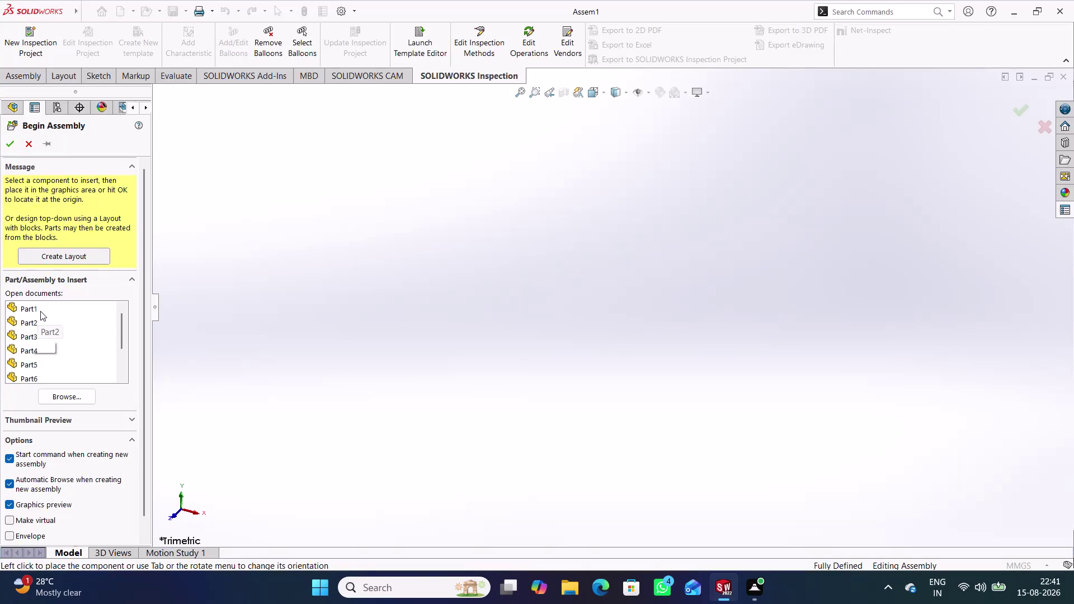
Insert Part1 into the new assembly and show it in isometric view.
click(40, 310)
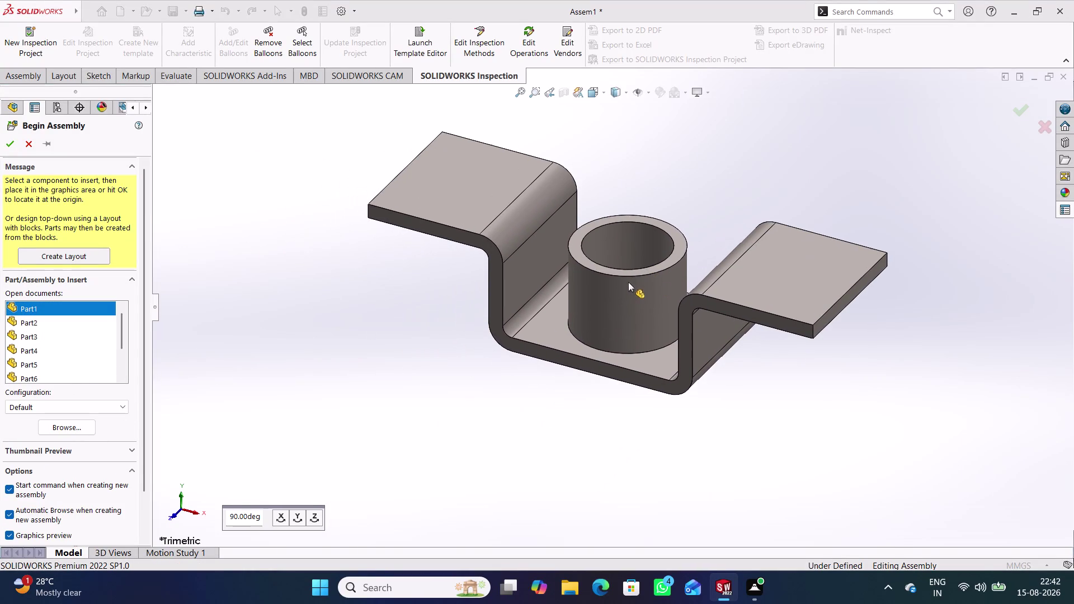
click(629, 282)
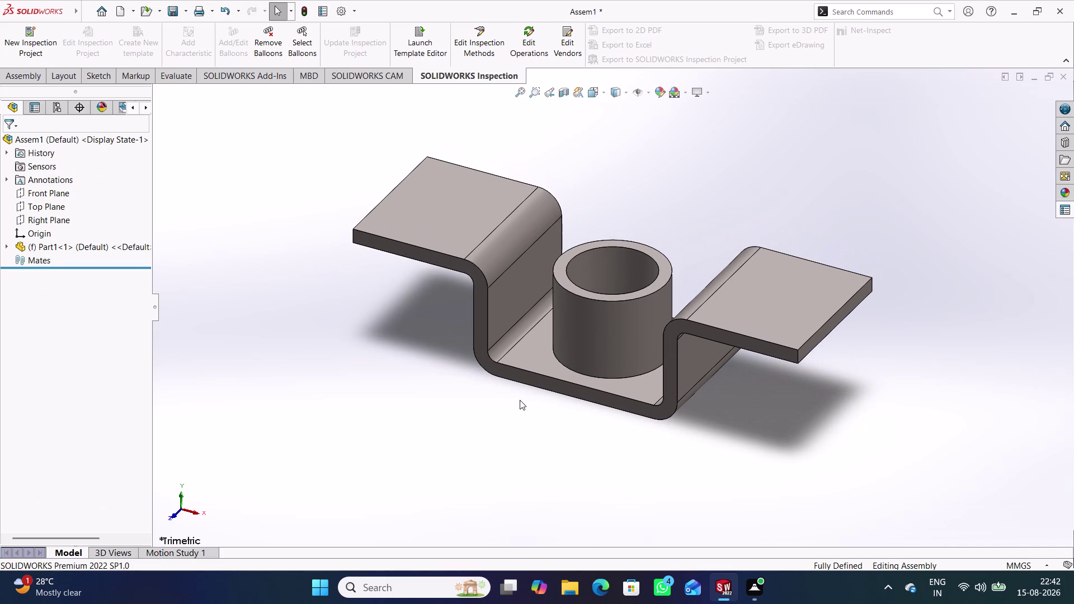
key(ctrl+7)
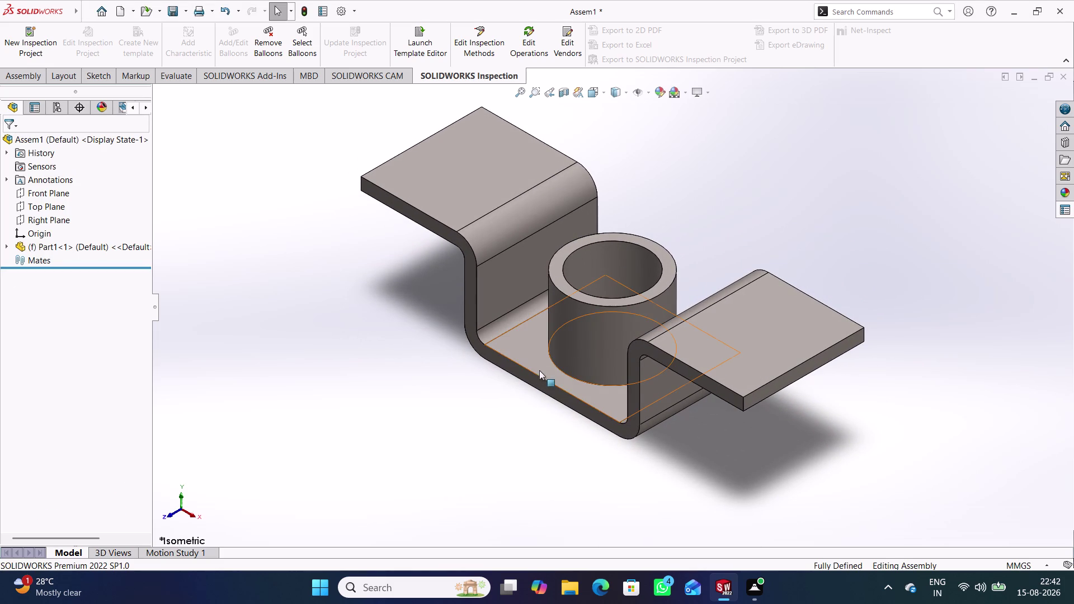
Set the Part1 component to Float, then inspect the bracket from several angles.
right_click(536, 361)
click(589, 350)
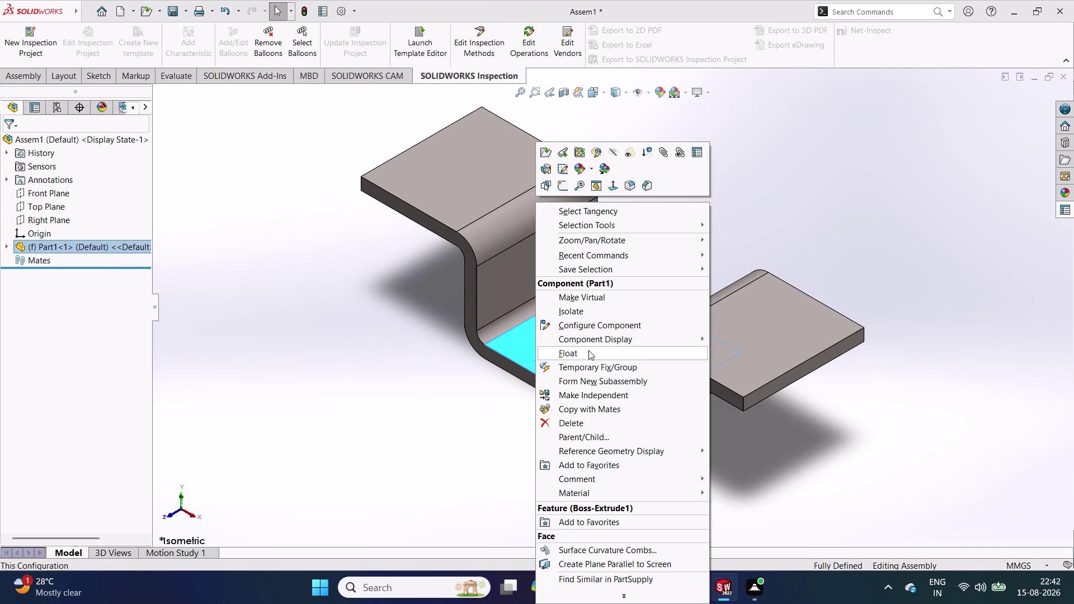
middle_drag(589, 395, 538, 391)
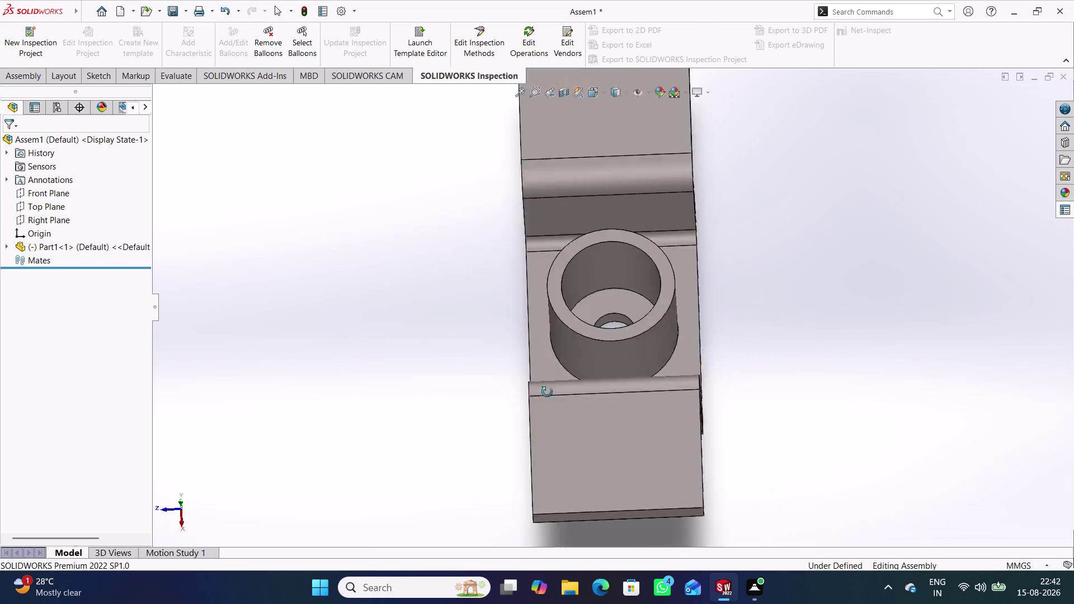
middle_drag(538, 392, 695, 308)
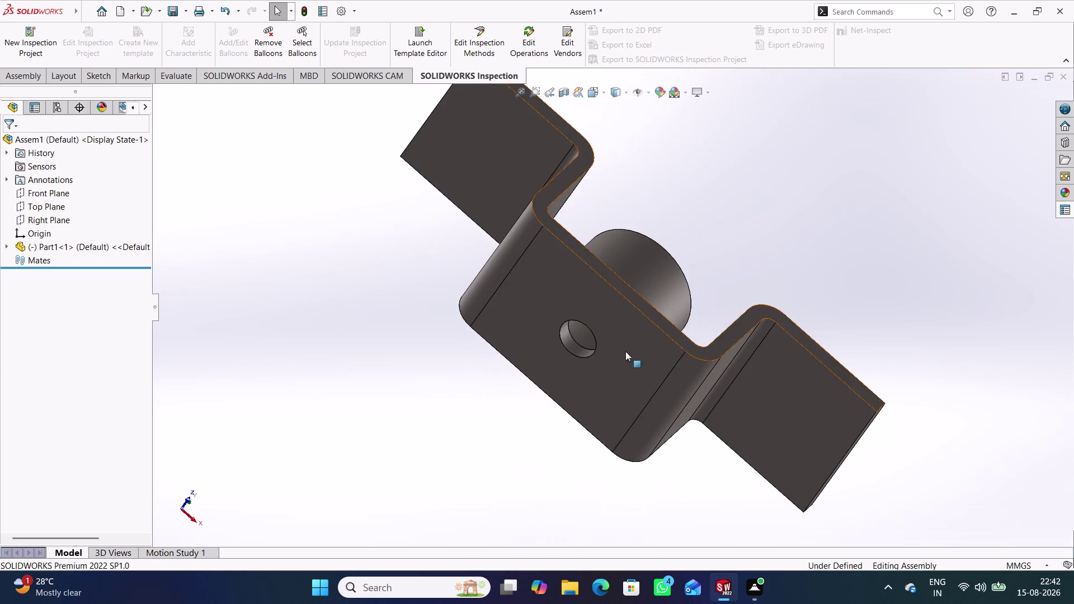
middle_drag(633, 351, 797, 276)
drag(626, 406, 674, 386)
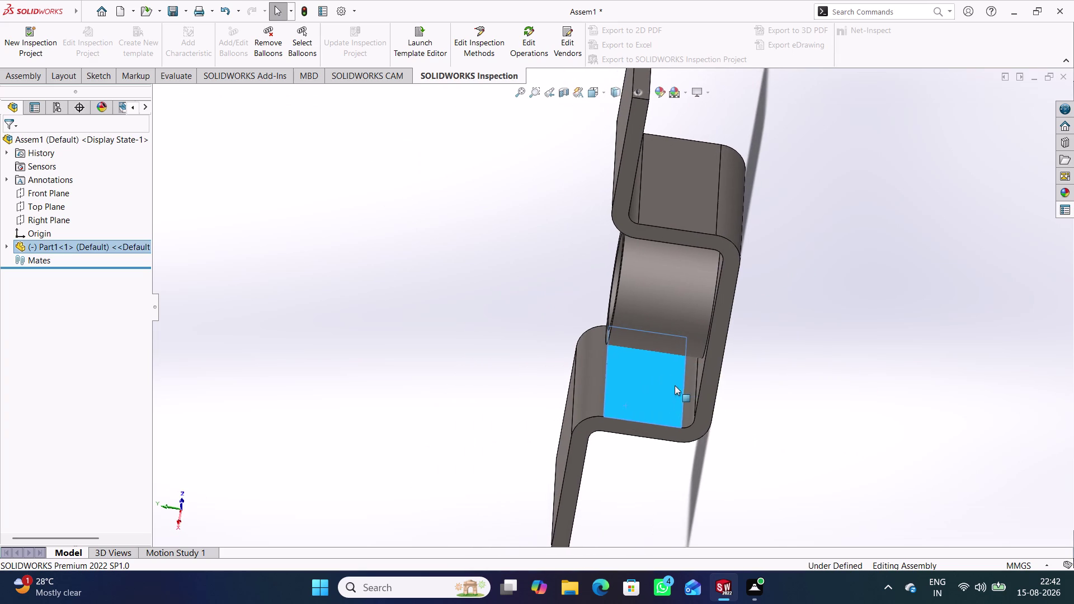
drag(674, 386, 676, 385)
drag(668, 382, 888, 320)
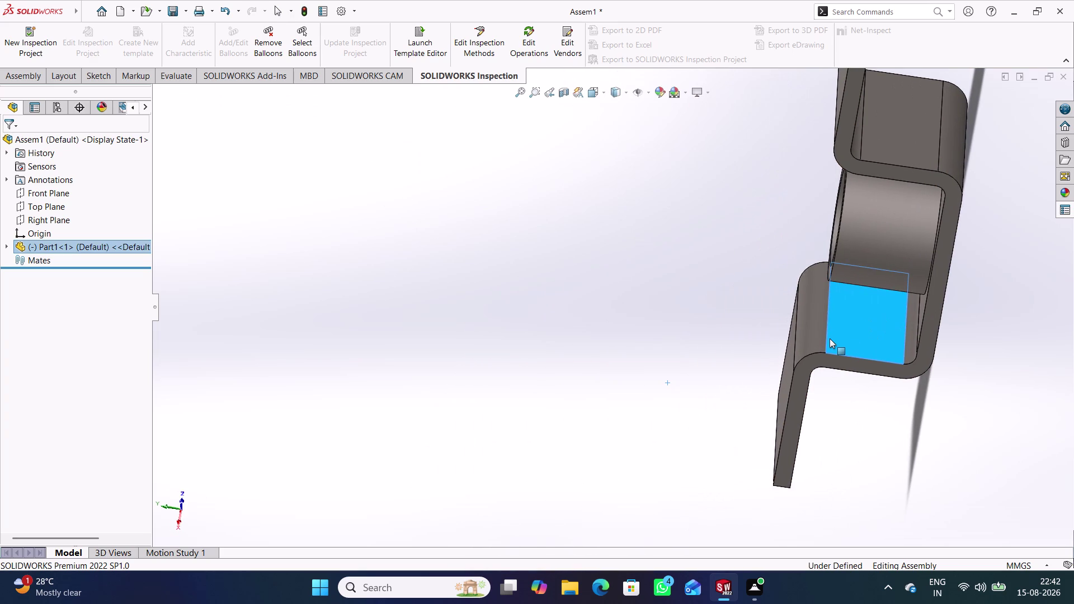
key(ctrl+7)
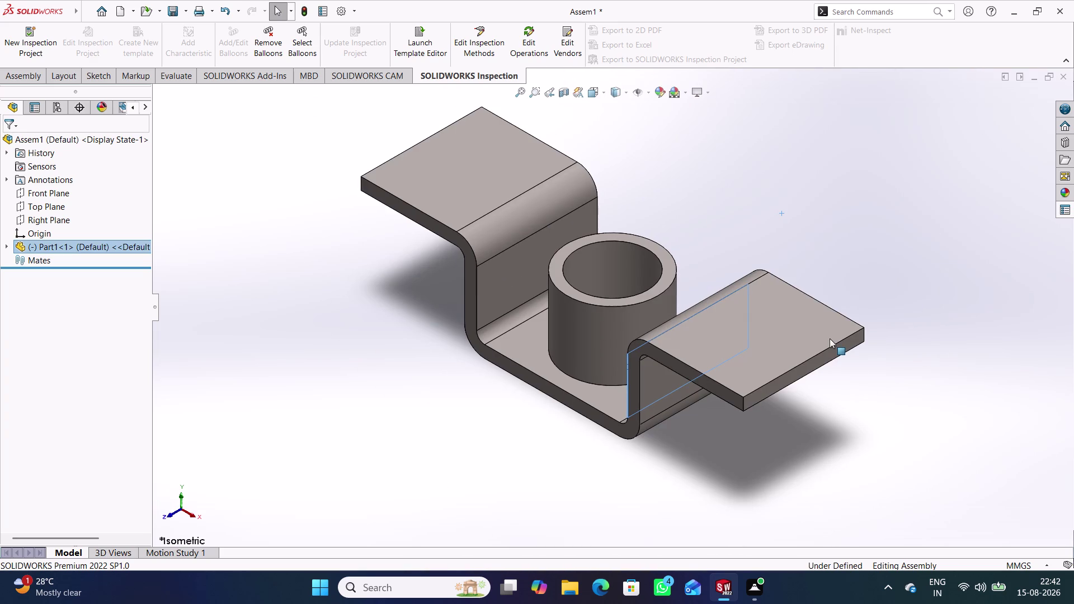
click(414, 360)
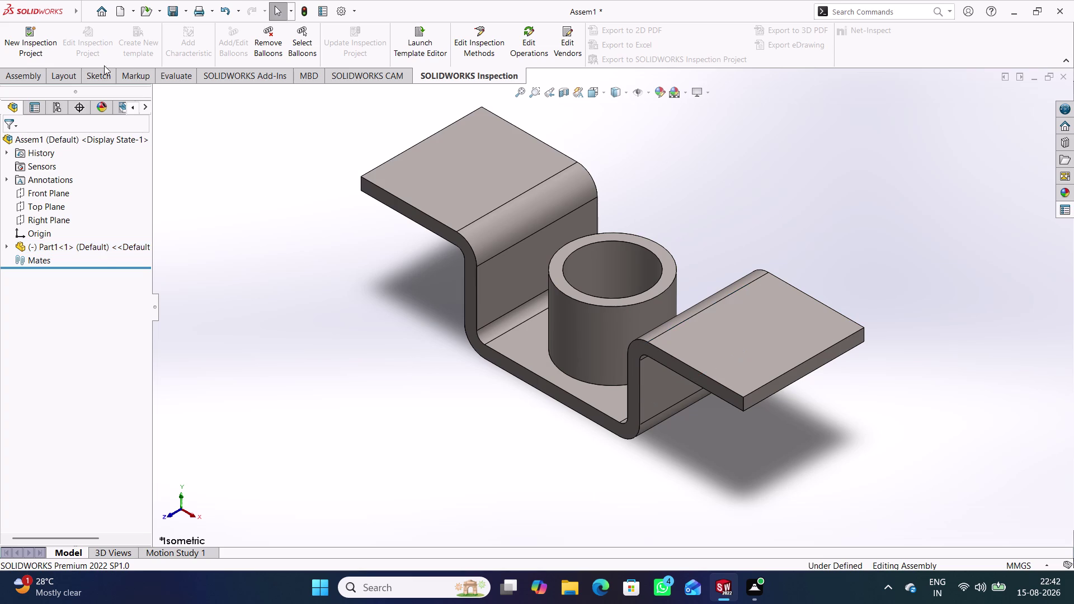
Mate Part1's Front Plane coincident with the assembly Front Plane.
click(40, 77)
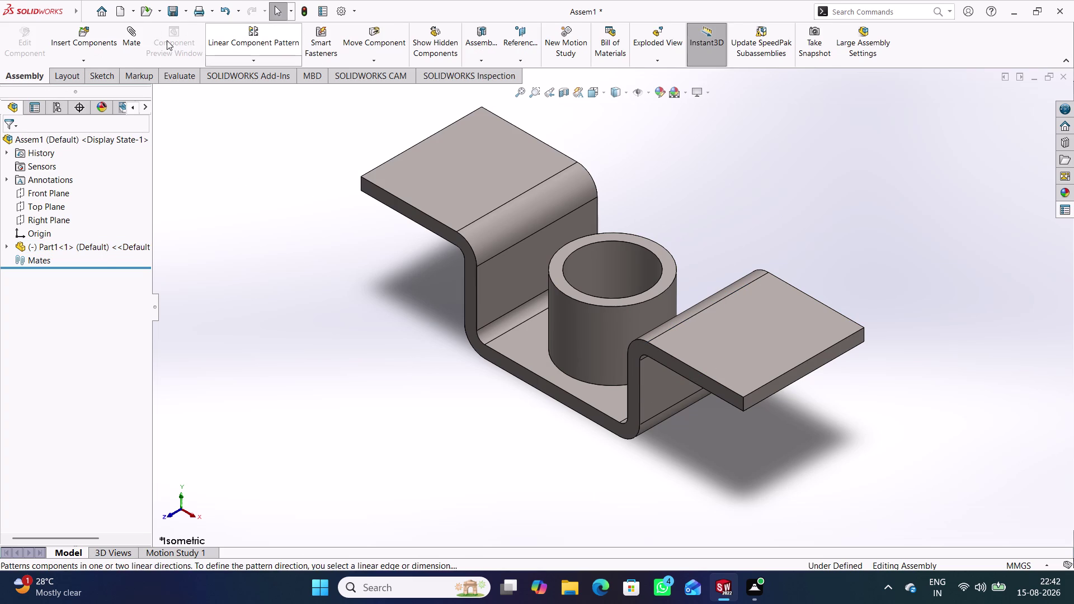
click(132, 43)
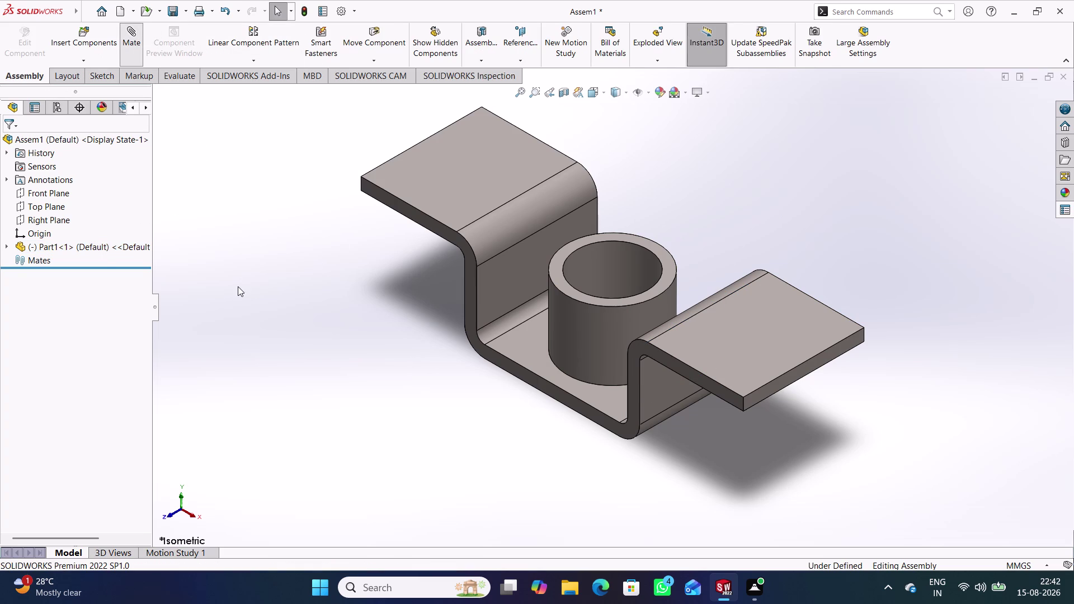
click(170, 201)
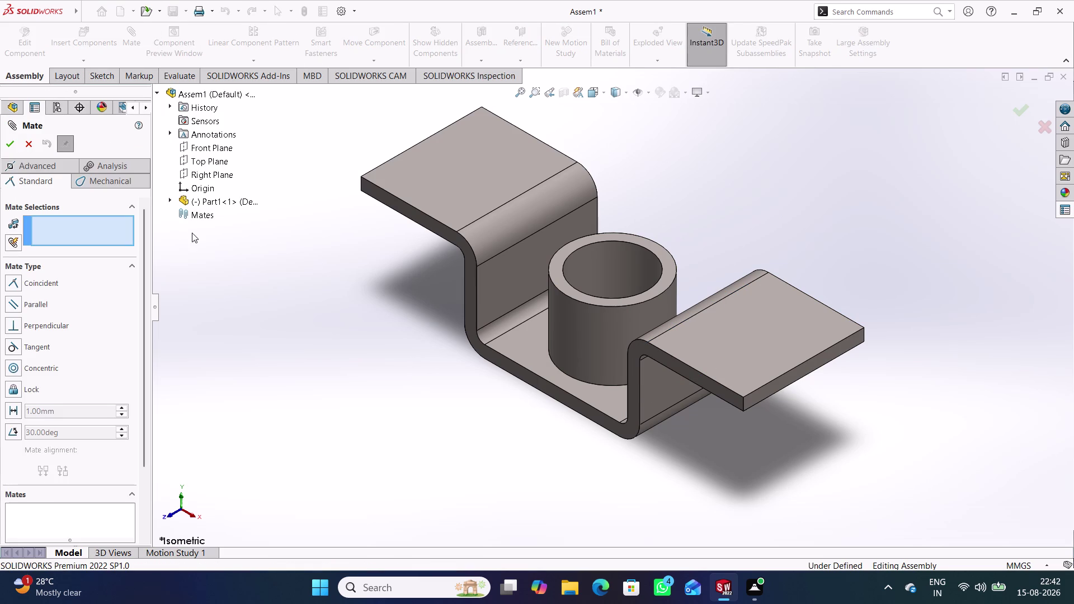
click(232, 279)
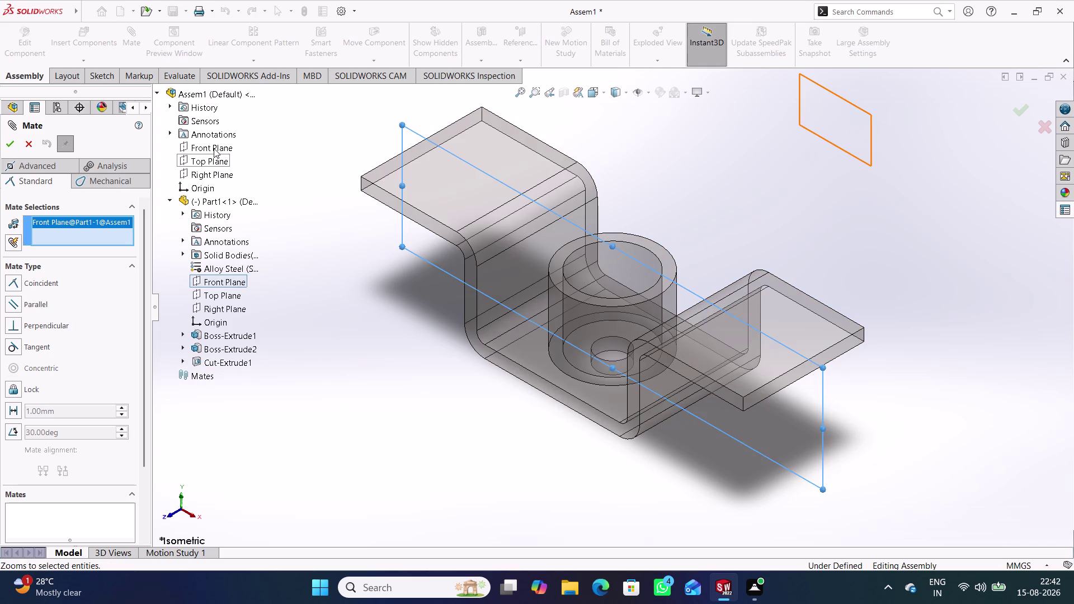
click(214, 148)
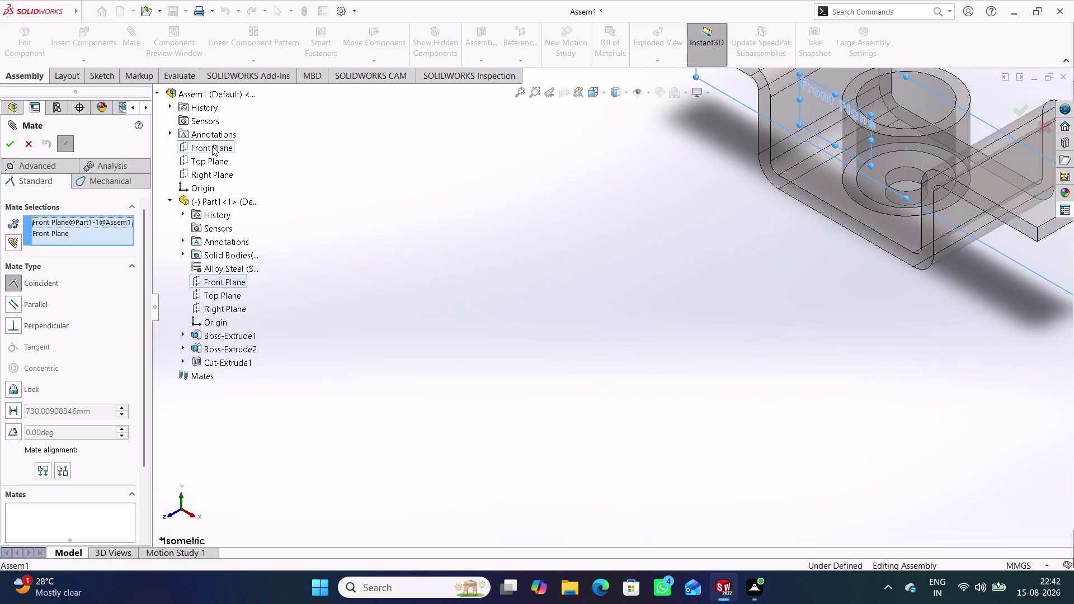
click(194, 134)
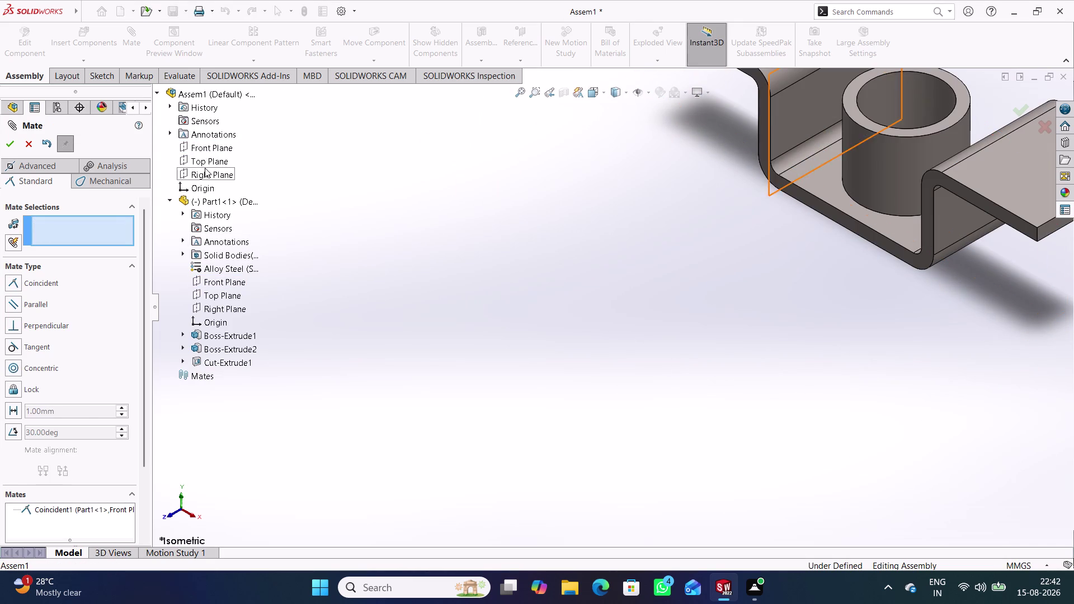
Mate Part1's Top Plane coincident with the assembly Top Plane.
click(208, 161)
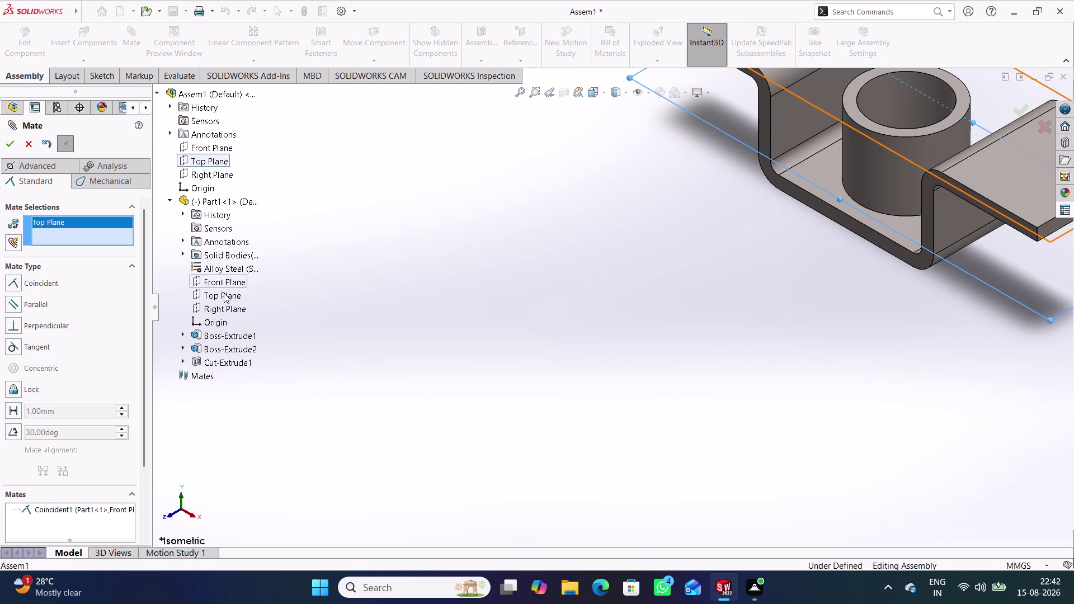
click(224, 293)
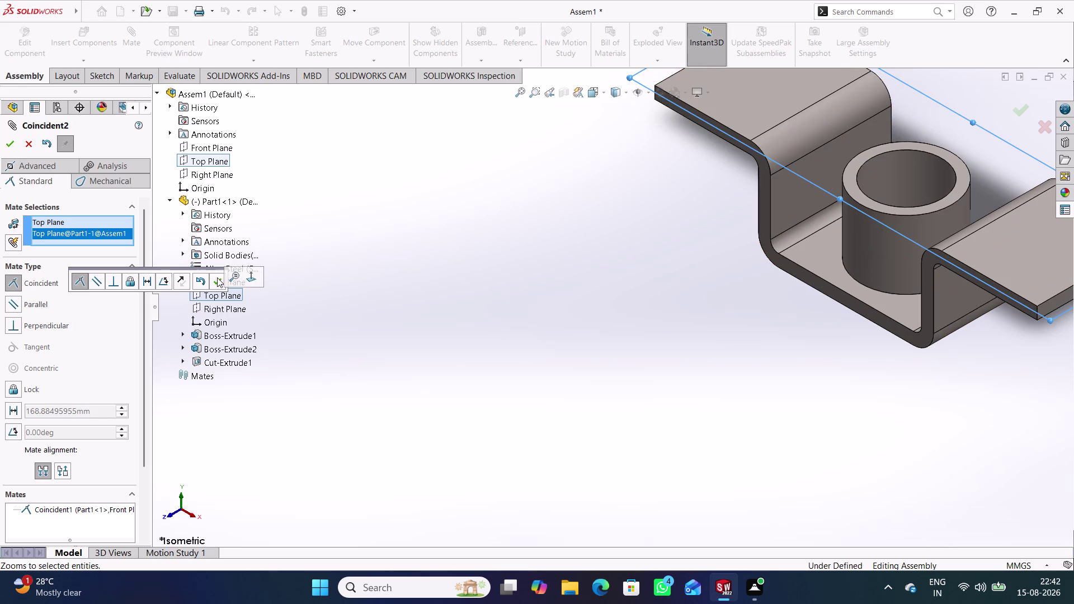
click(218, 278)
click(216, 280)
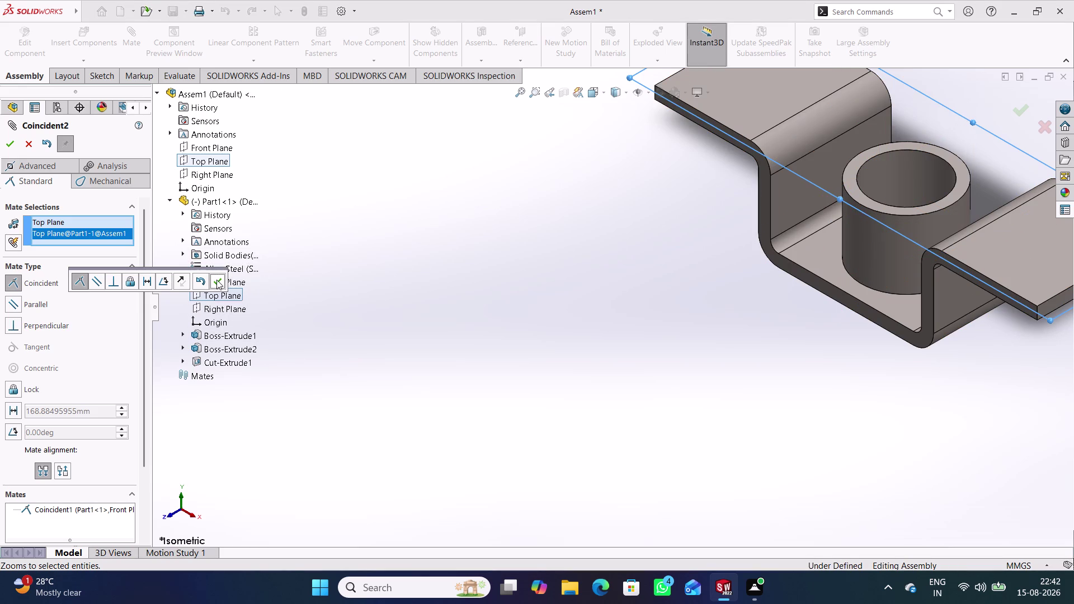
Mate Part1's Right Plane coincident with the assembly Right Plane and close Mate.
click(225, 310)
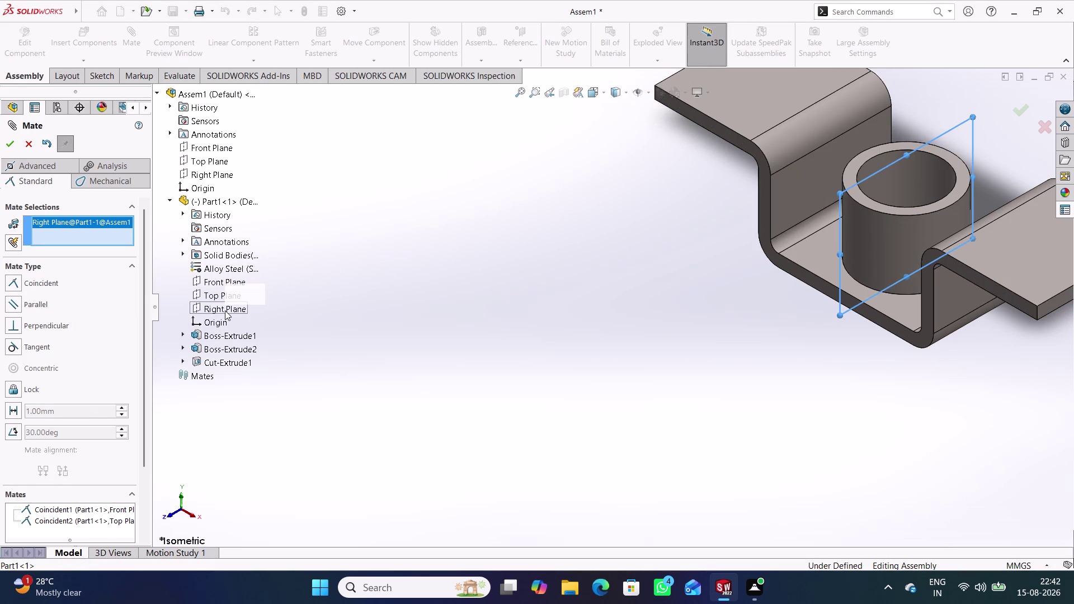
click(219, 174)
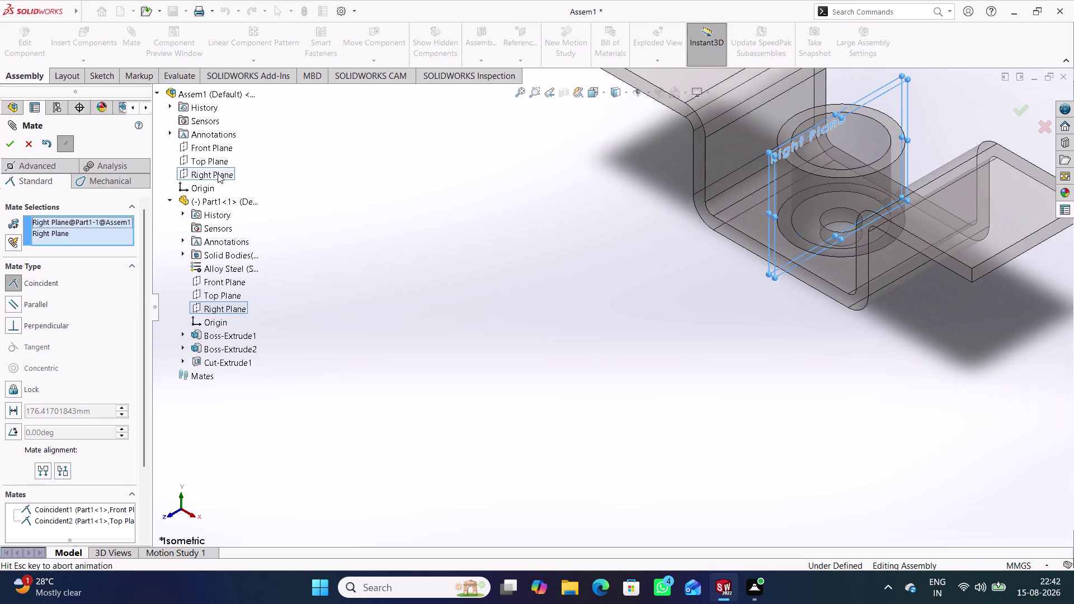
click(200, 160)
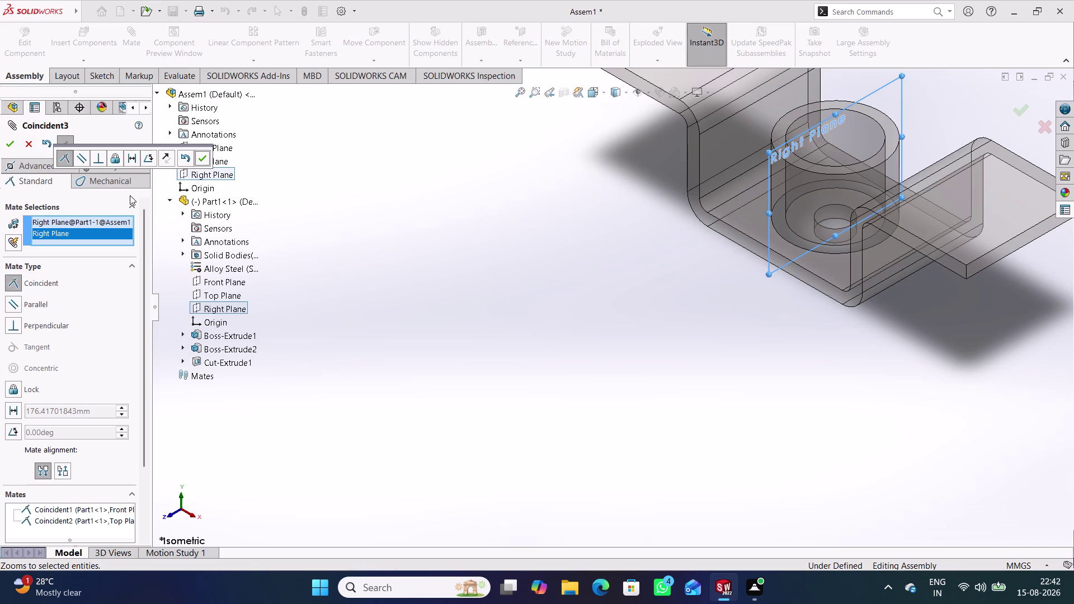
click(198, 152)
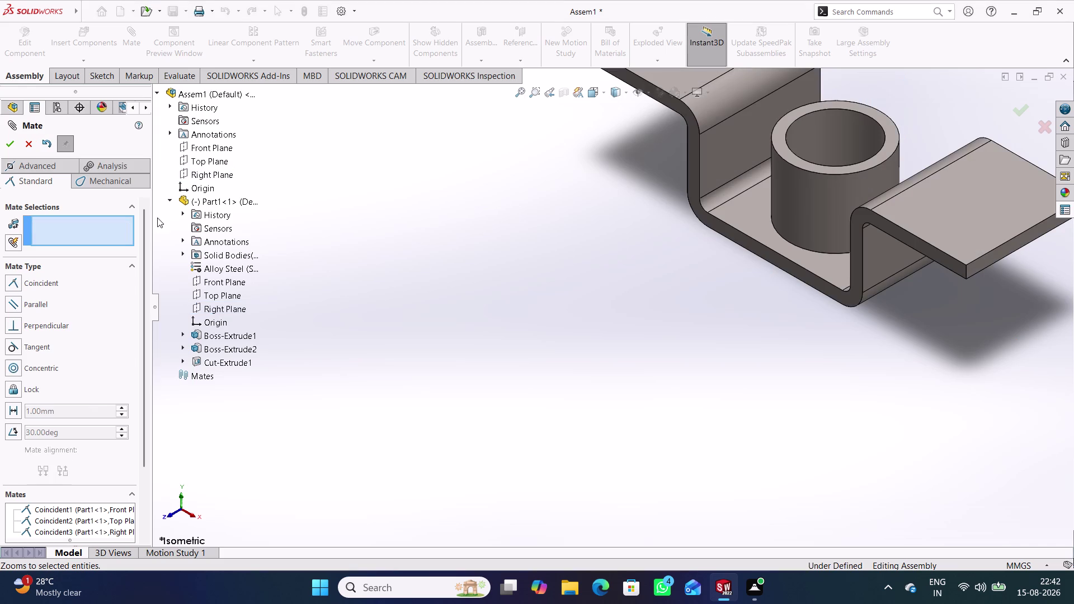
click(28, 142)
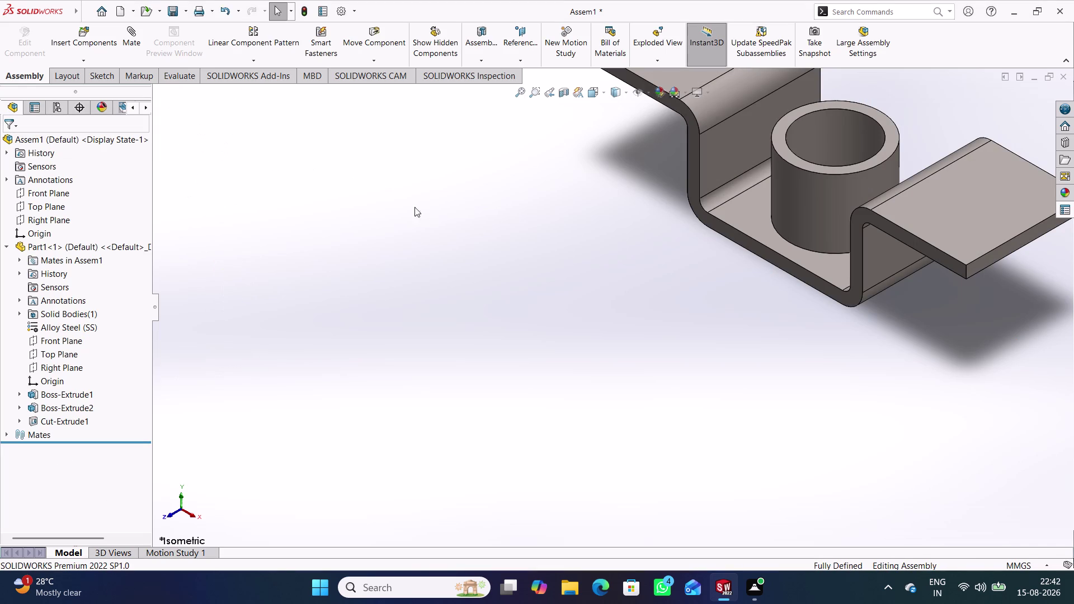
Review the fixed bracket in front and isometric views, then open Insert Components listing Part1–Part6.
click(421, 210)
key(ctrl+8)
key(ctrl+7)
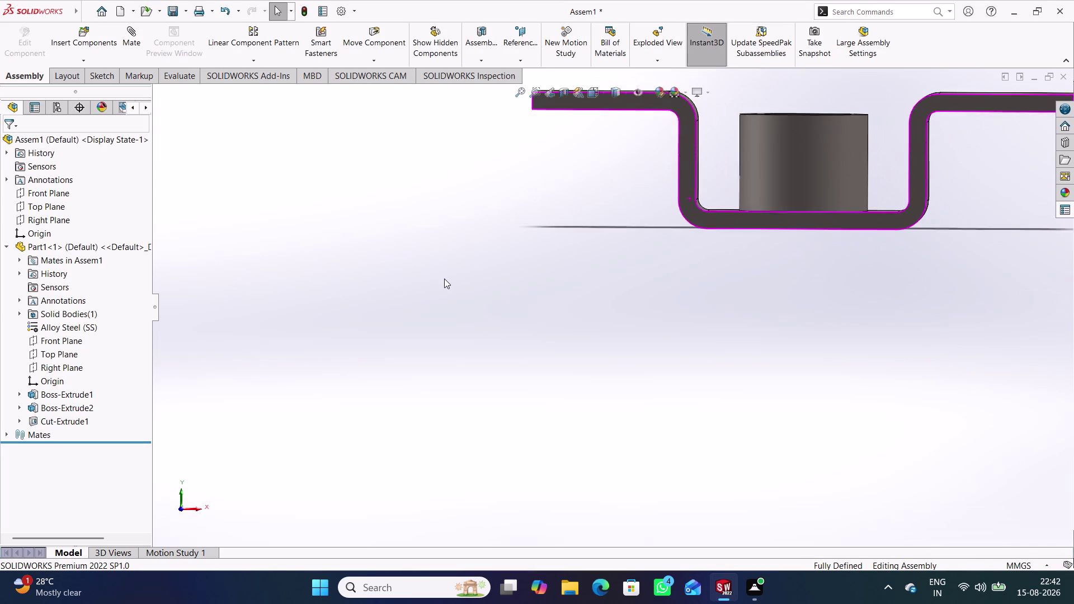
click(383, 336)
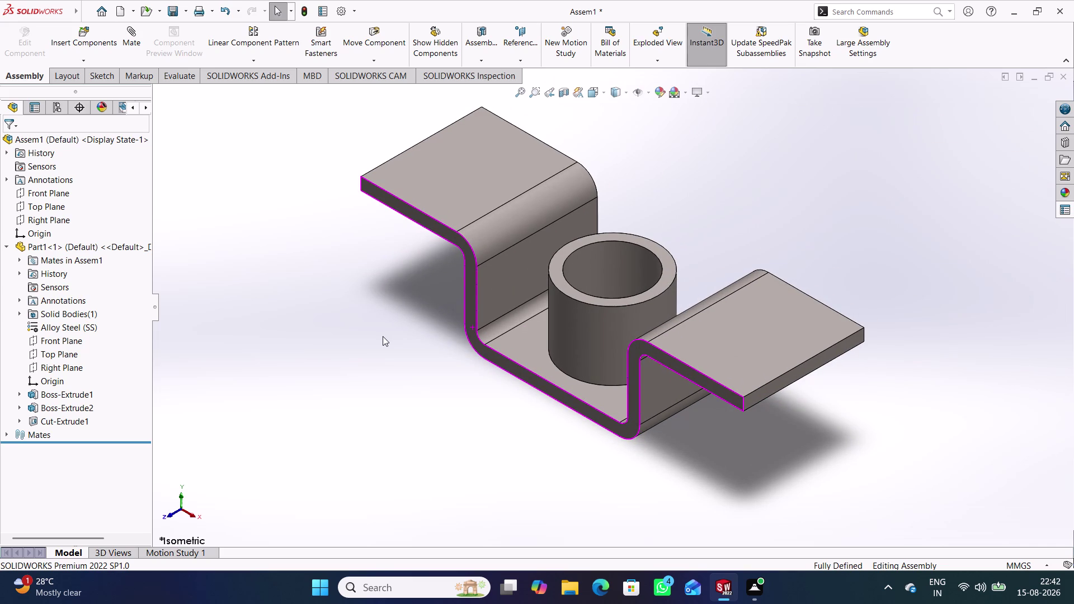
click(370, 331)
drag(453, 440, 389, 329)
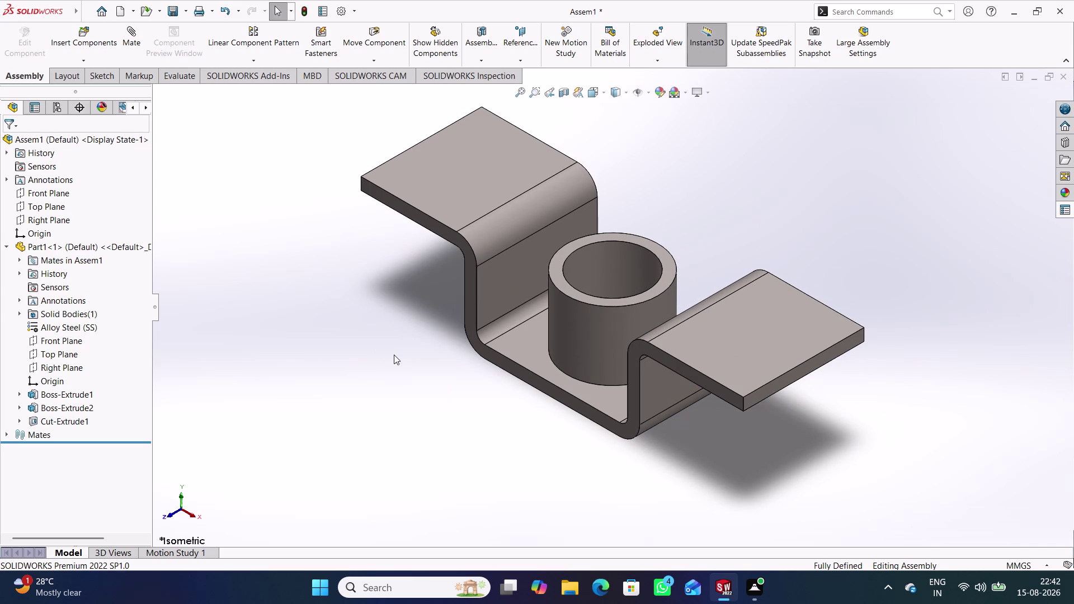
drag(315, 219, 248, 463)
click(66, 32)
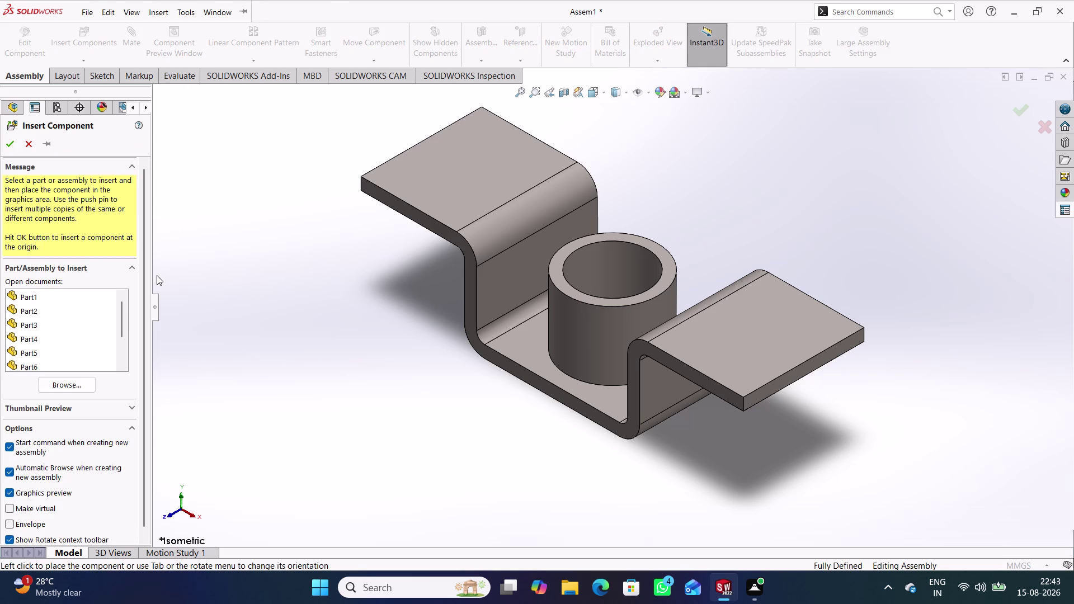
Insert Part3, the clevis, beside Part1 and start a new Mate.
click(49, 330)
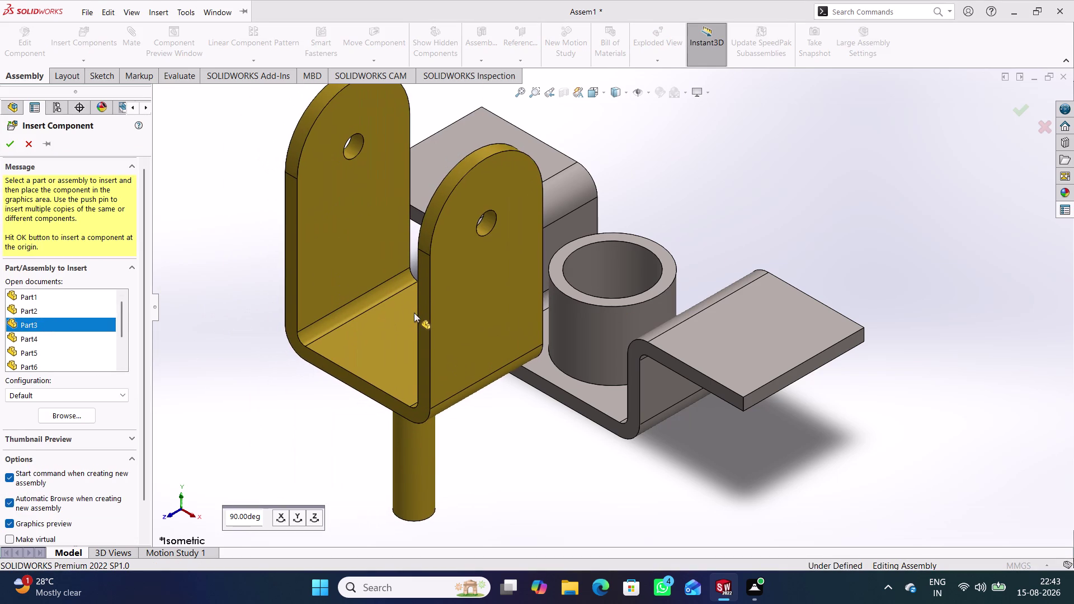
click(348, 271)
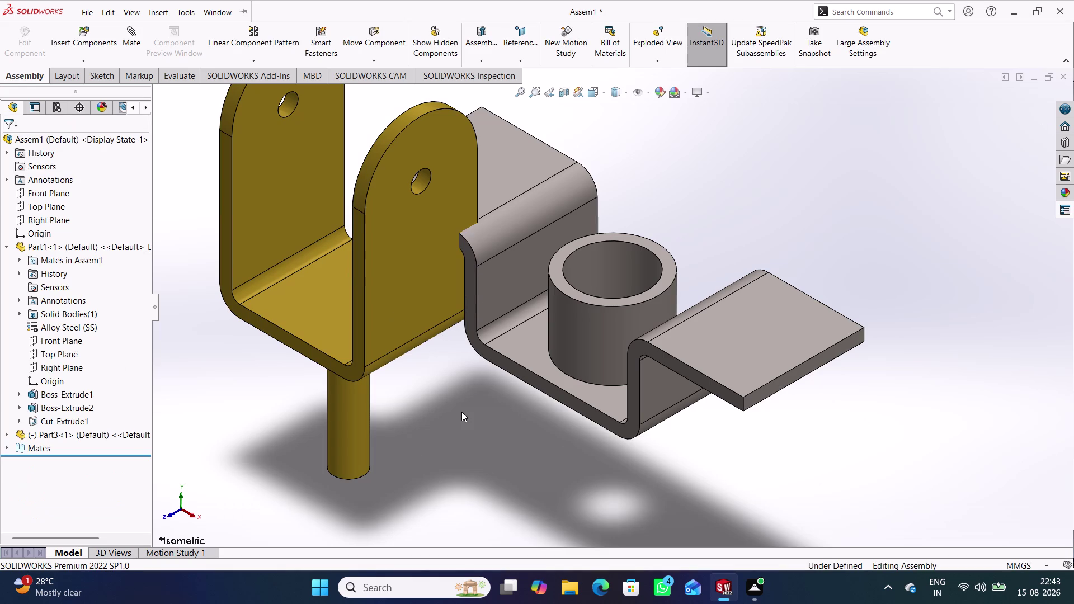
click(138, 37)
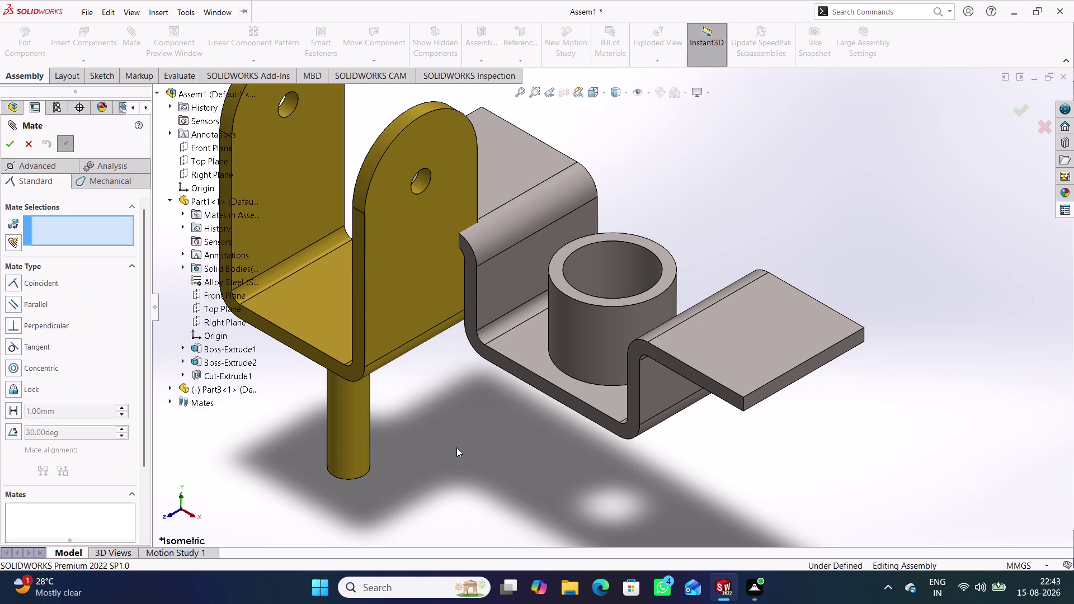
Add a concentric mate between the clevis pin and the grey part's boss hole.
middle_drag(501, 437, 473, 458)
right_click(500, 438)
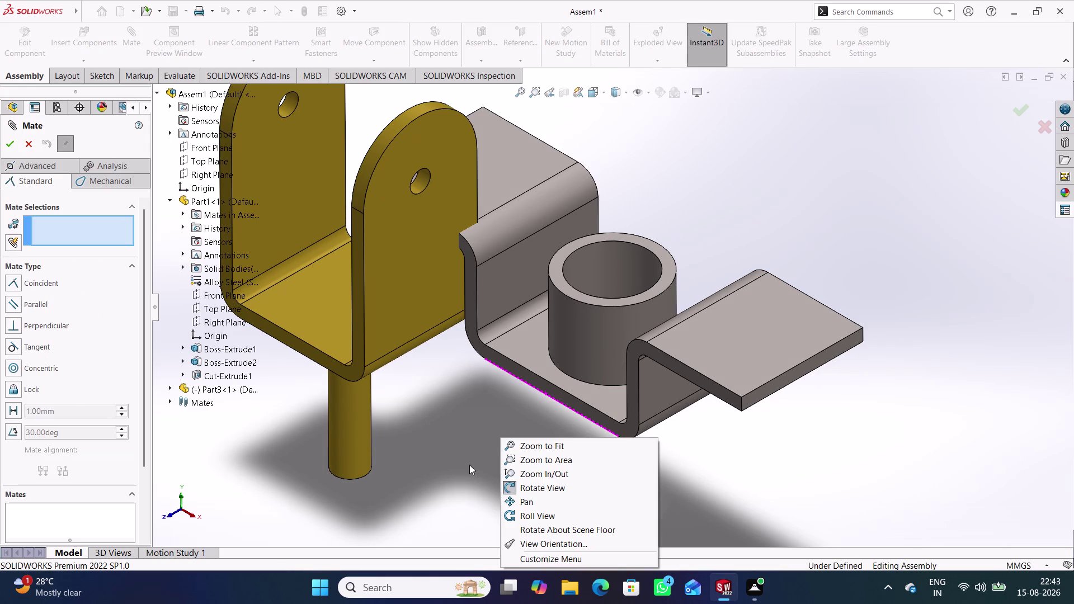
middle_drag(473, 459, 466, 476)
click(465, 435)
middle_drag(503, 419, 494, 529)
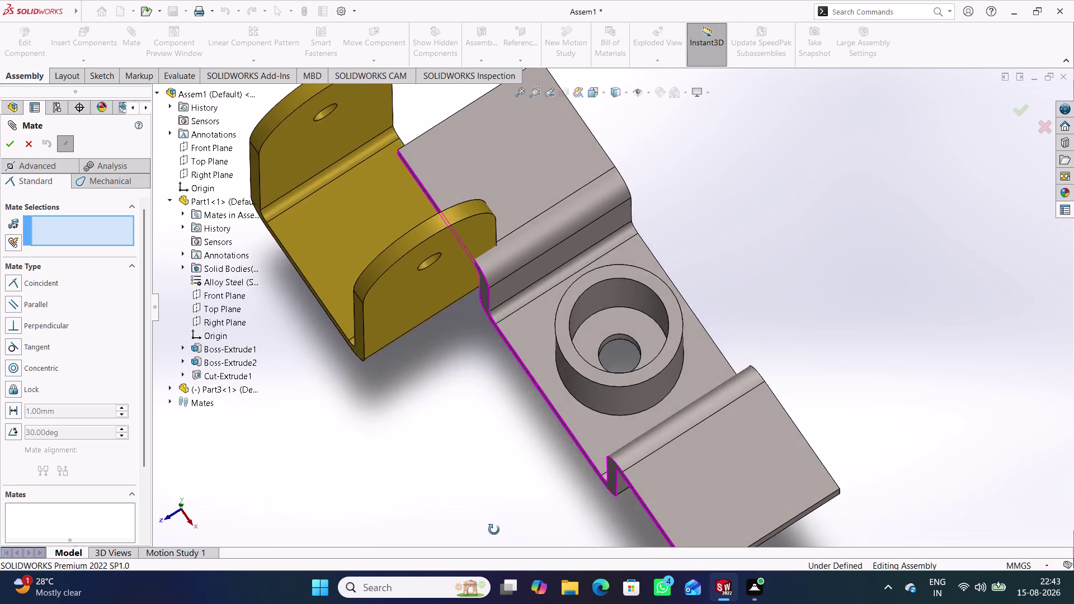
middle_drag(494, 529, 516, 397)
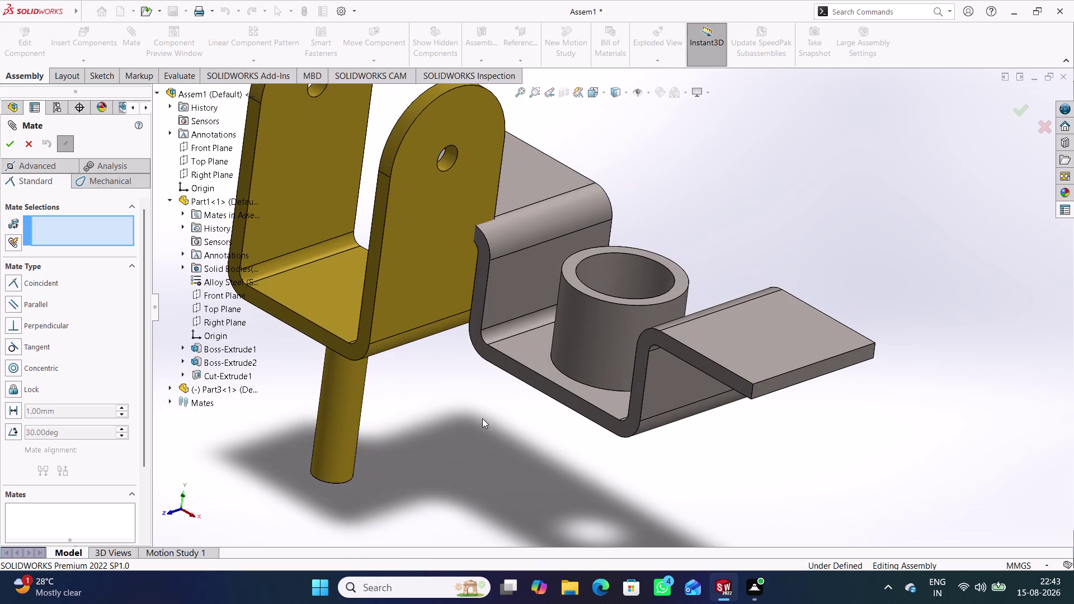
click(353, 379)
middle_drag(444, 364, 433, 375)
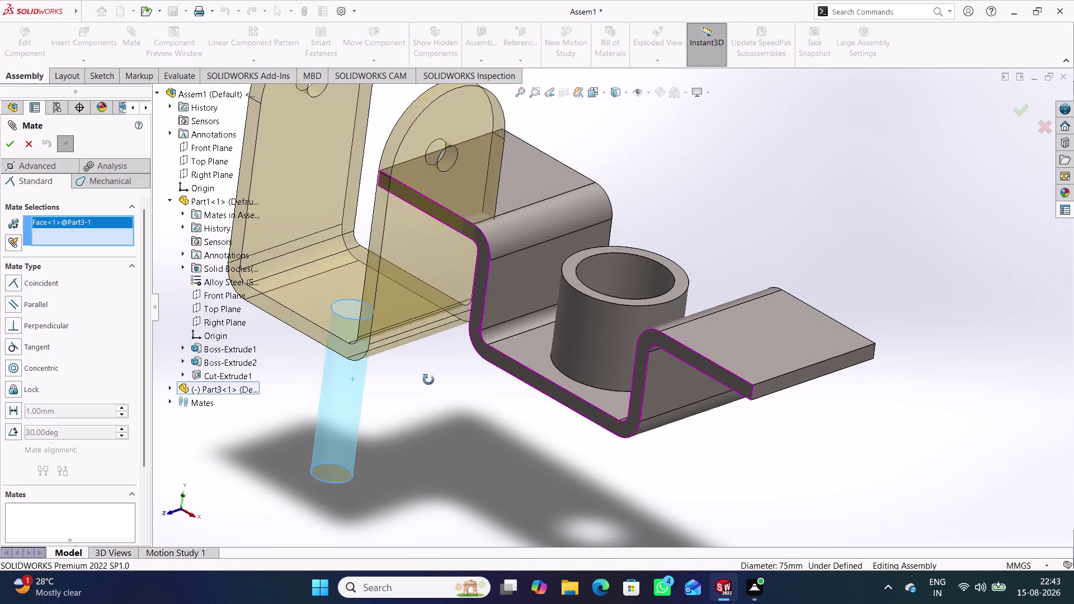
middle_drag(433, 375, 425, 472)
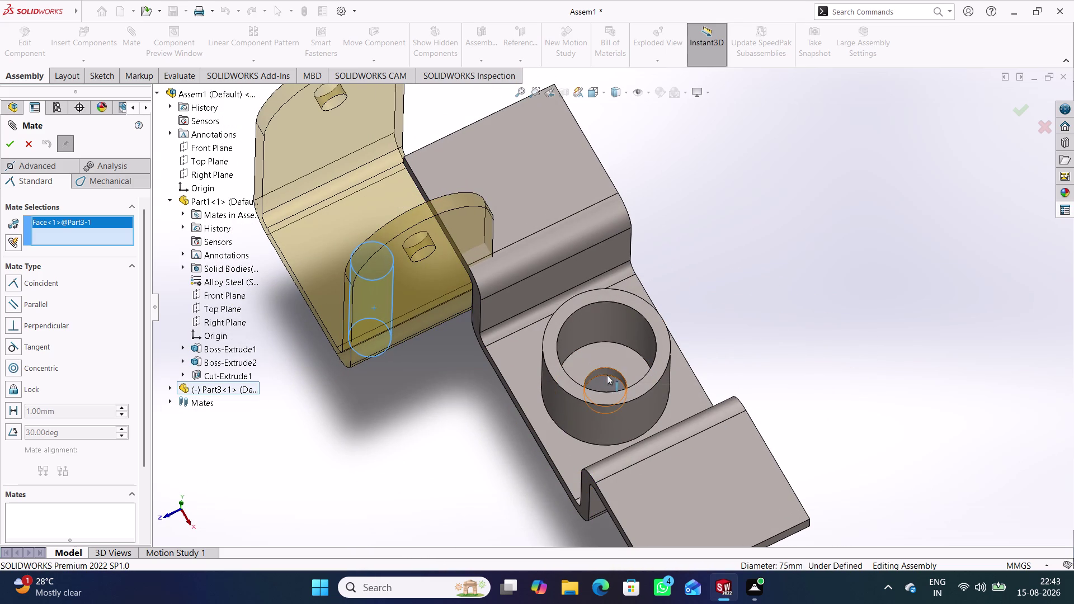
middle_drag(508, 475, 604, 288)
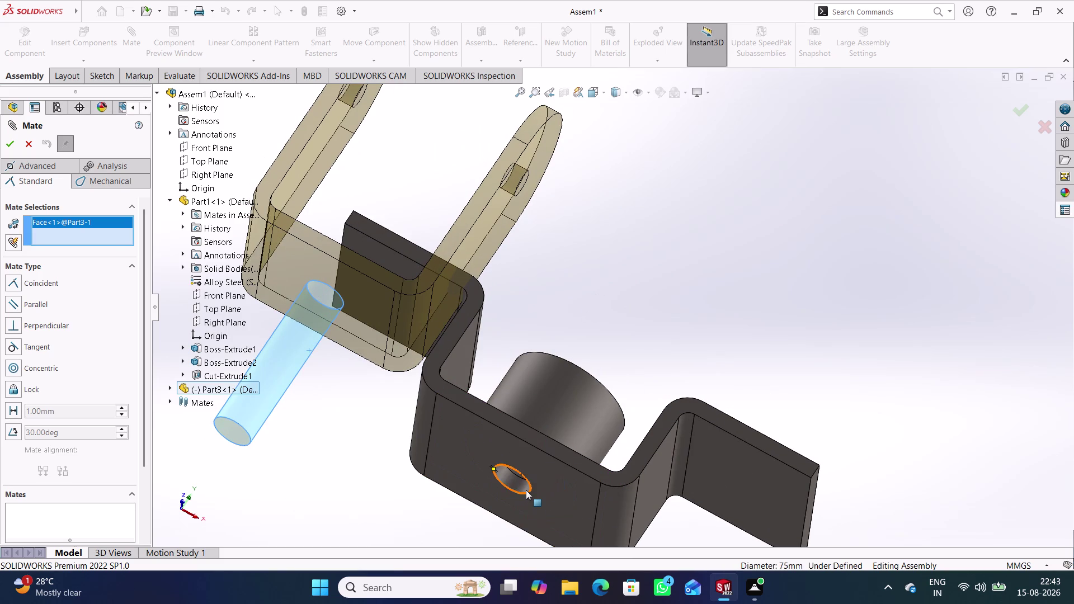
click(524, 488)
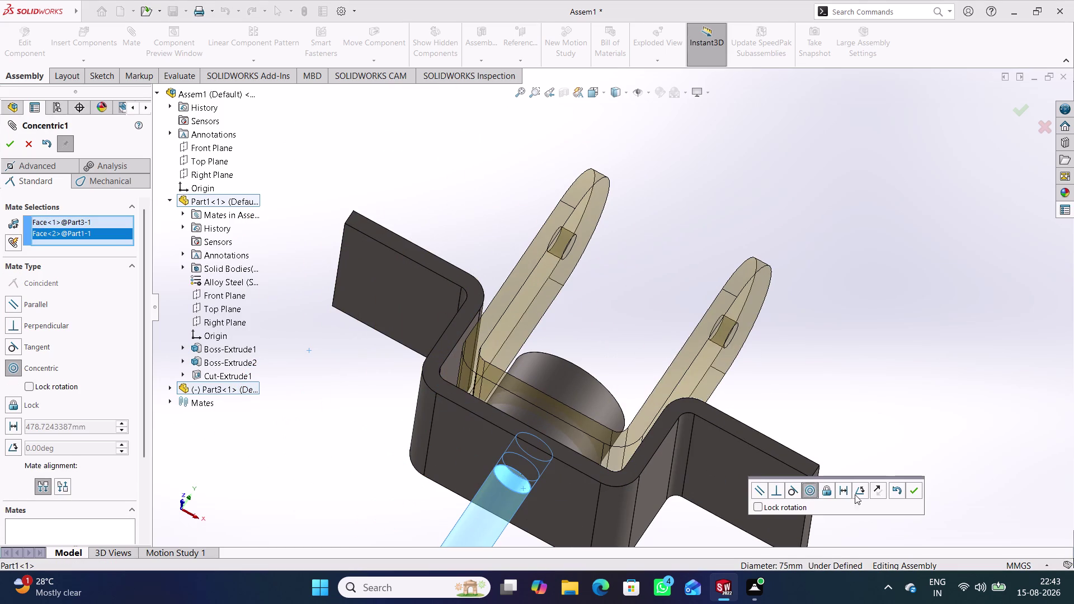
click(912, 492)
Orbit and zoom around the assembly to check the pin sits in the hole.
middle_drag(857, 390, 818, 379)
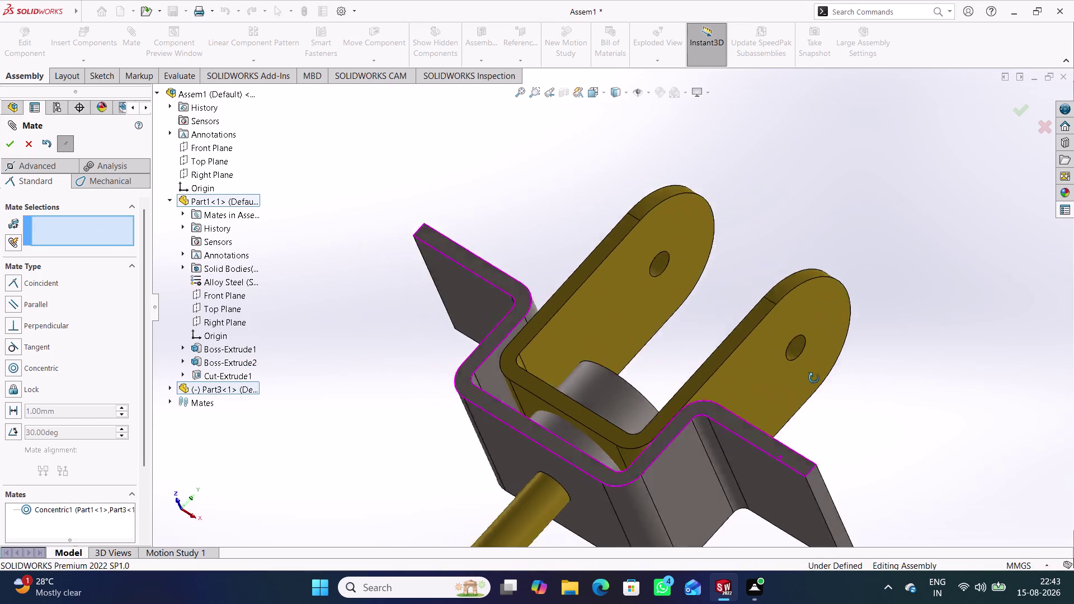
middle_drag(818, 378, 815, 459)
middle_drag(909, 465, 863, 438)
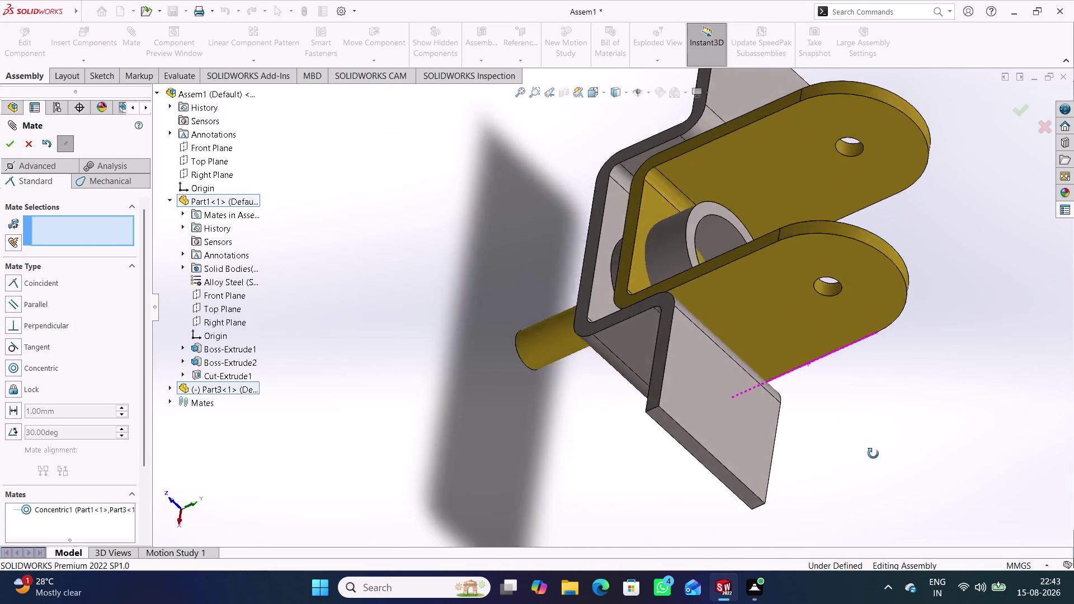
middle_drag(863, 439, 922, 448)
middle_drag(476, 262, 457, 370)
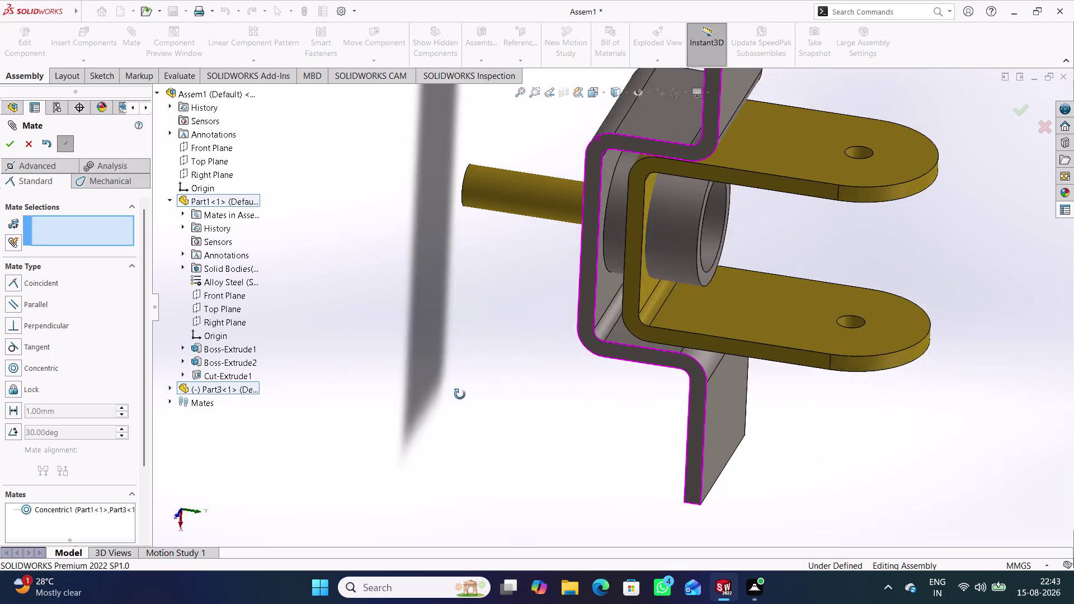
middle_drag(457, 371, 465, 408)
middle_drag(801, 457, 759, 320)
scroll(up, 3)
middle_drag(500, 300, 528, 334)
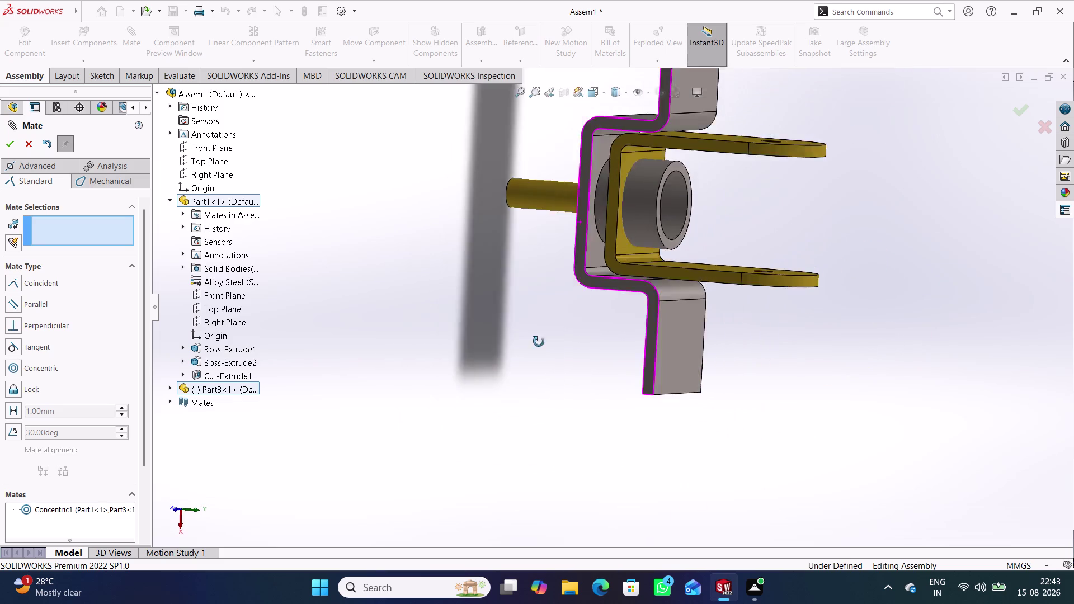
middle_drag(527, 334, 636, 425)
middle_drag(639, 421, 815, 269)
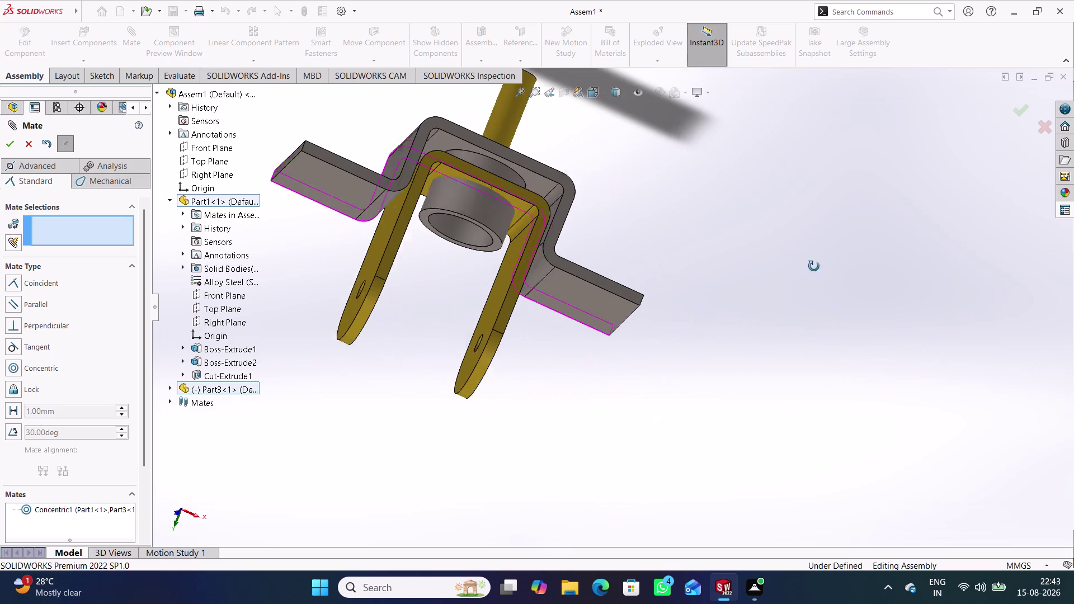
middle_drag(816, 269, 814, 266)
middle_drag(416, 408, 454, 208)
scroll(up, 3)
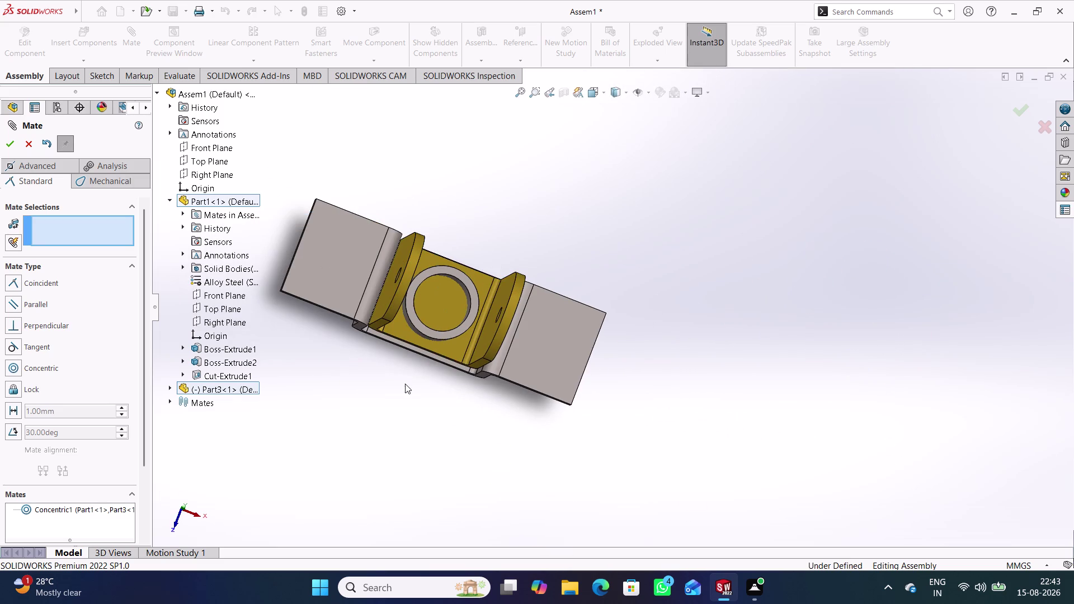
scroll(down, 3)
middle_drag(626, 442, 605, 284)
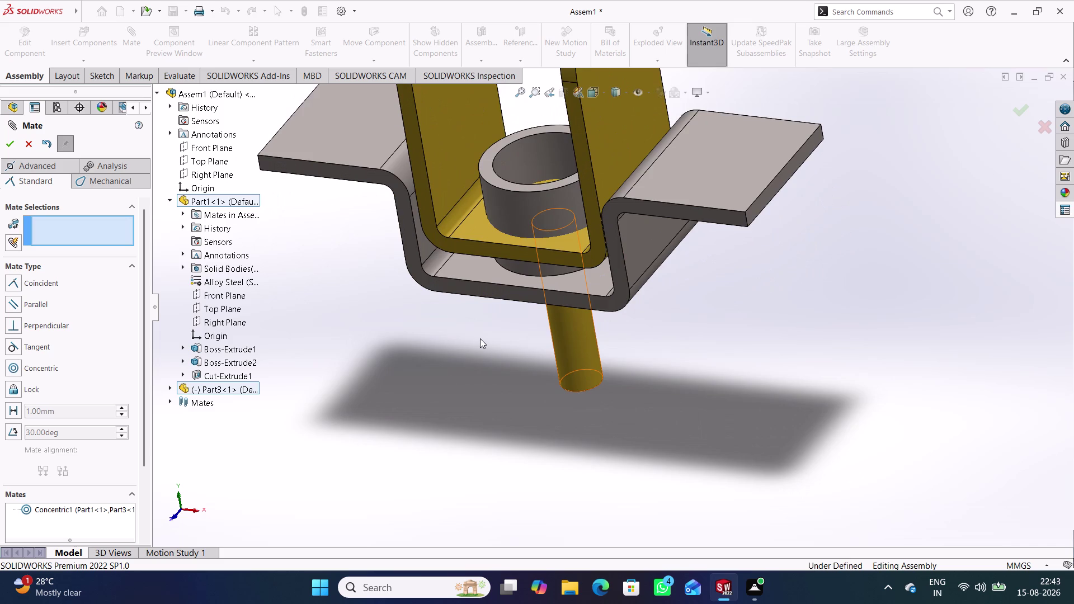
scroll(down, 3)
scroll(up, 3)
scroll(up, 3)
scroll(down, 3)
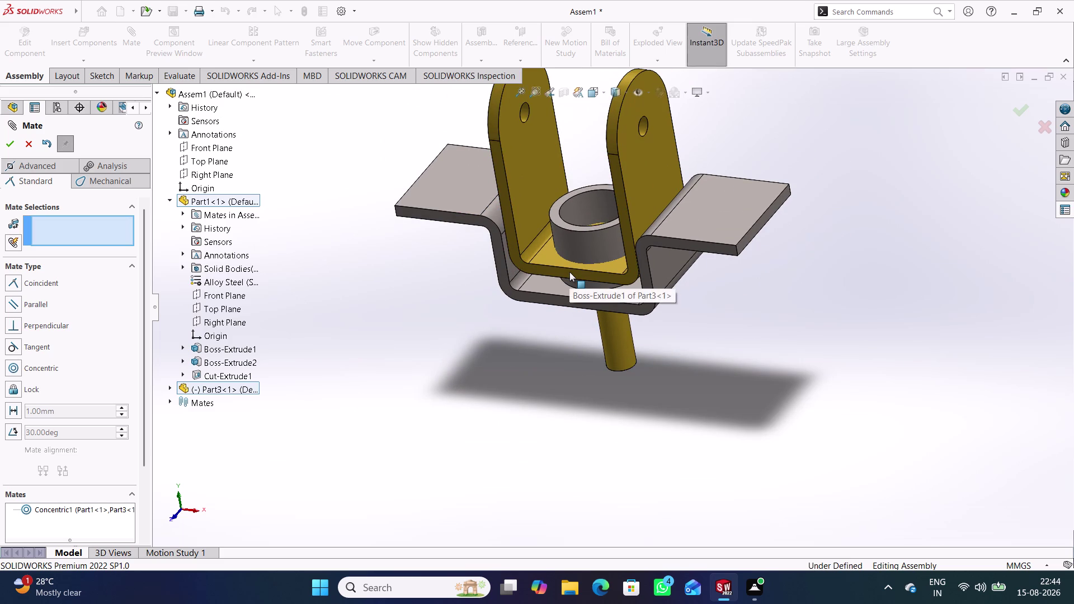
middle_drag(588, 379, 602, 309)
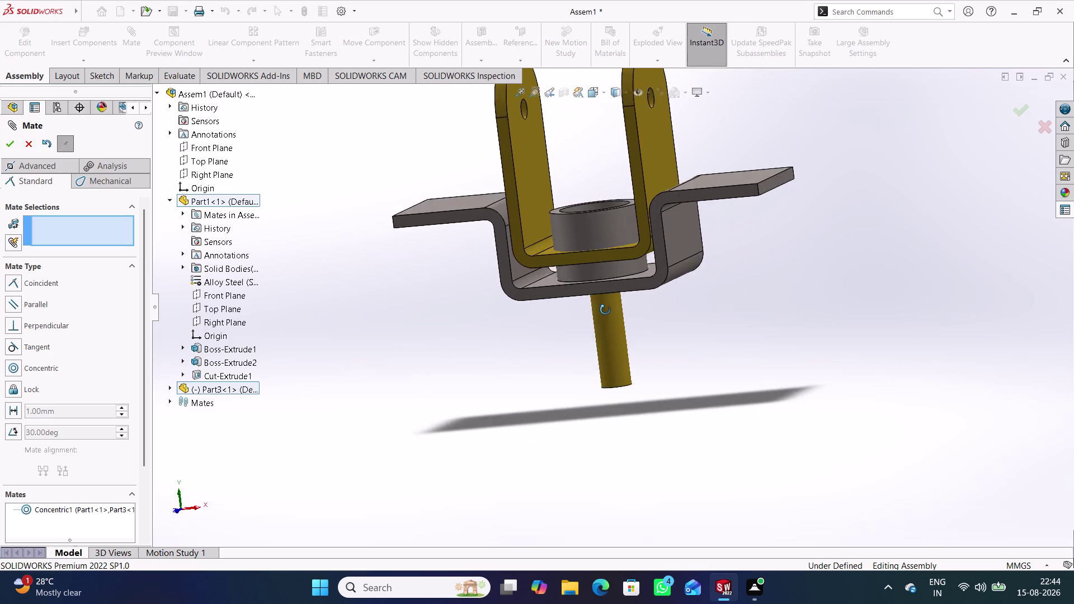
middle_drag(602, 309, 606, 317)
Slide the bracket along the pin and mate its bottom face coincident with the boss top.
drag(651, 171, 650, 108)
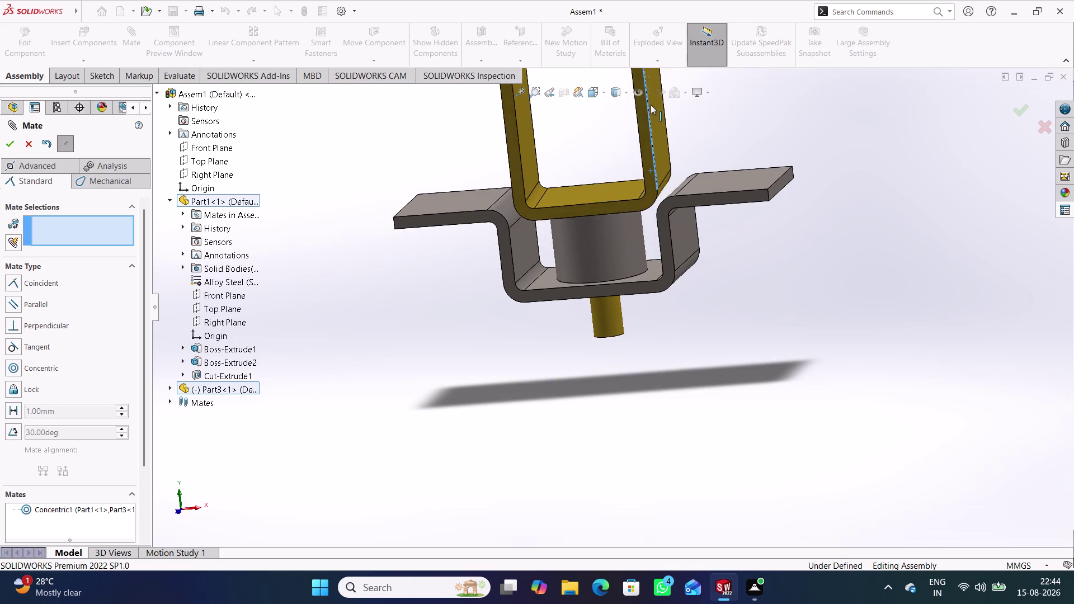
drag(650, 108, 653, 100)
middle_drag(681, 332, 686, 318)
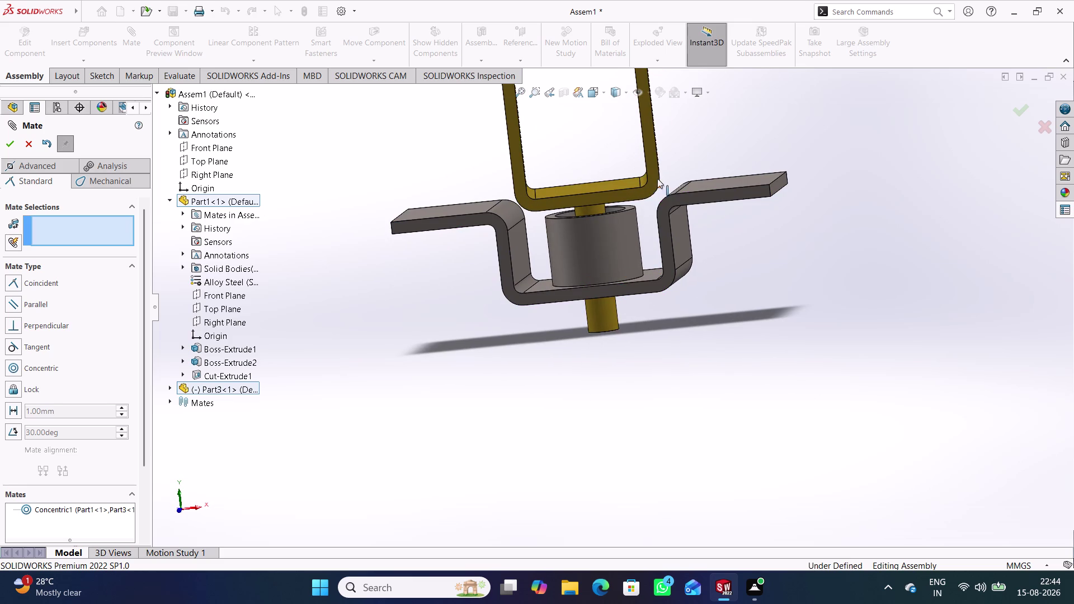
drag(657, 173, 638, 116)
middle_drag(560, 411, 545, 321)
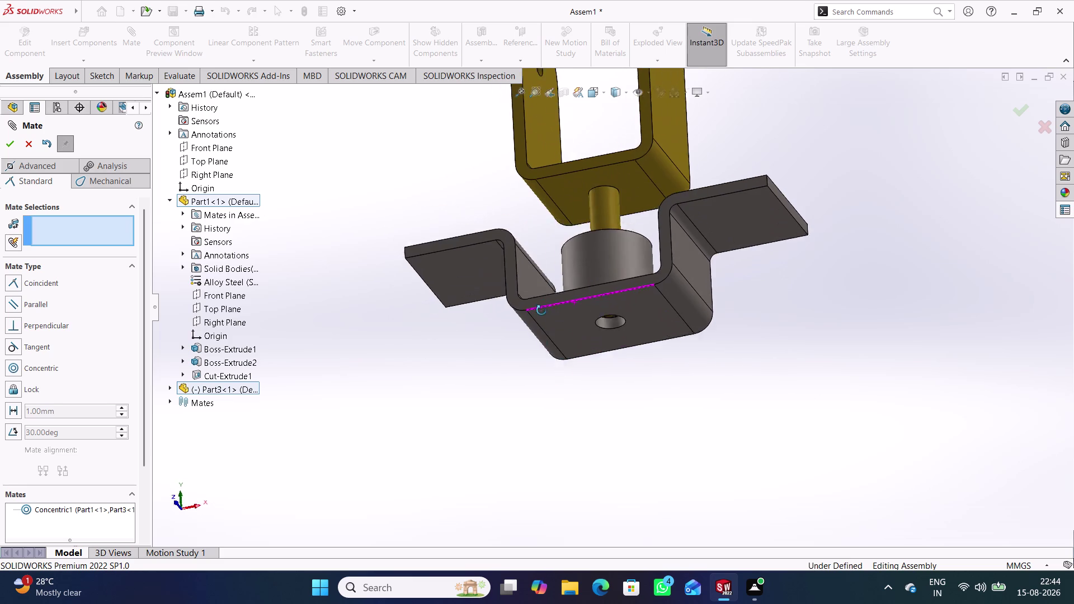
middle_drag(545, 321, 541, 303)
click(577, 202)
middle_drag(485, 191, 545, 384)
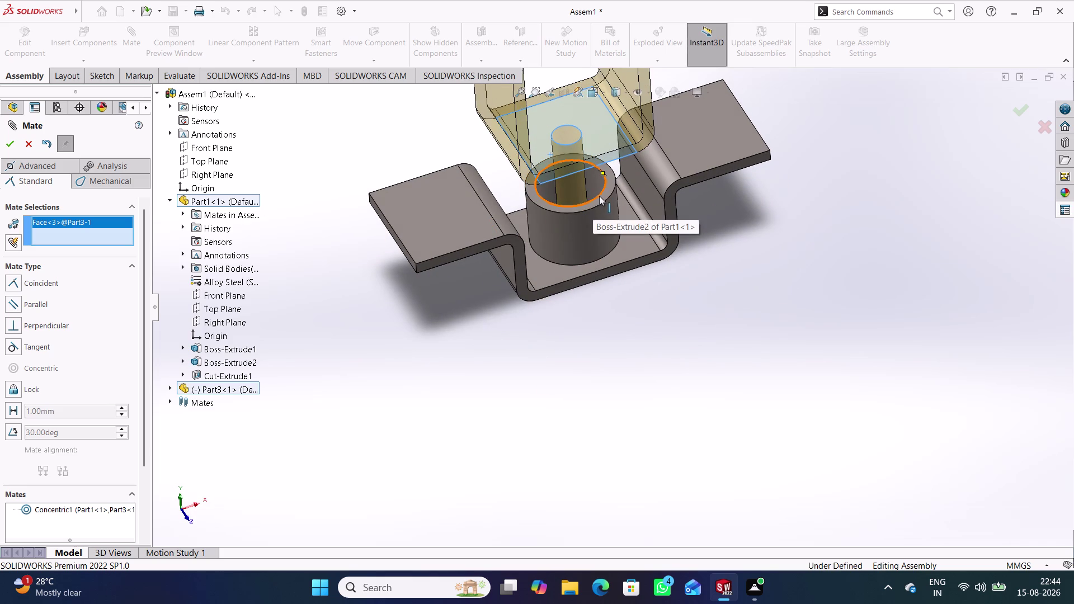
click(603, 199)
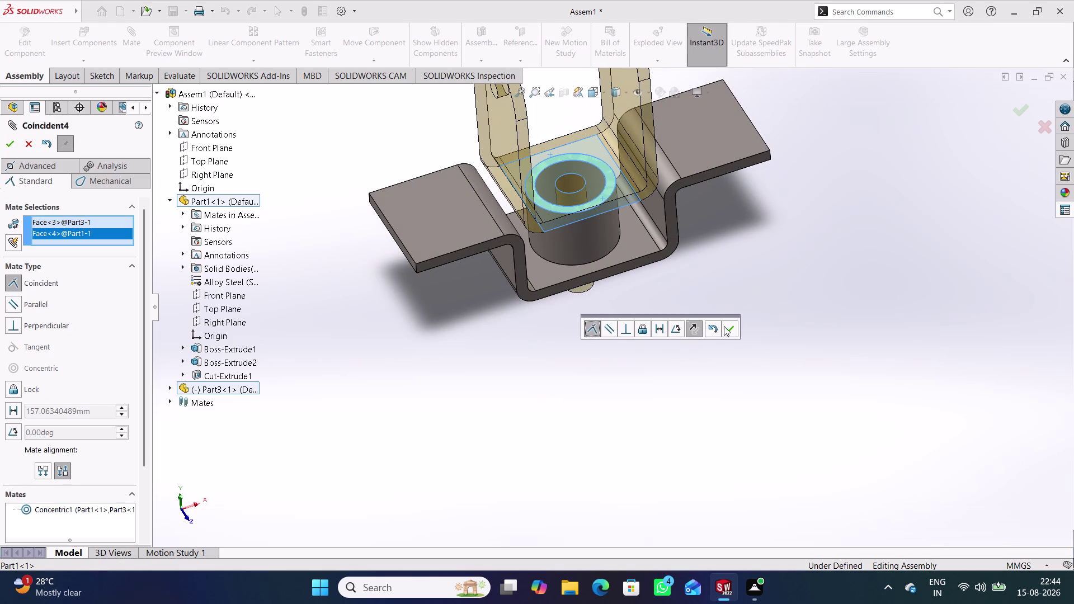
click(729, 329)
Mate Part3's Front Plane coincident with the assembly Front Plane, fully defining the clevis.
middle_drag(742, 287, 693, 345)
scroll(down, 3)
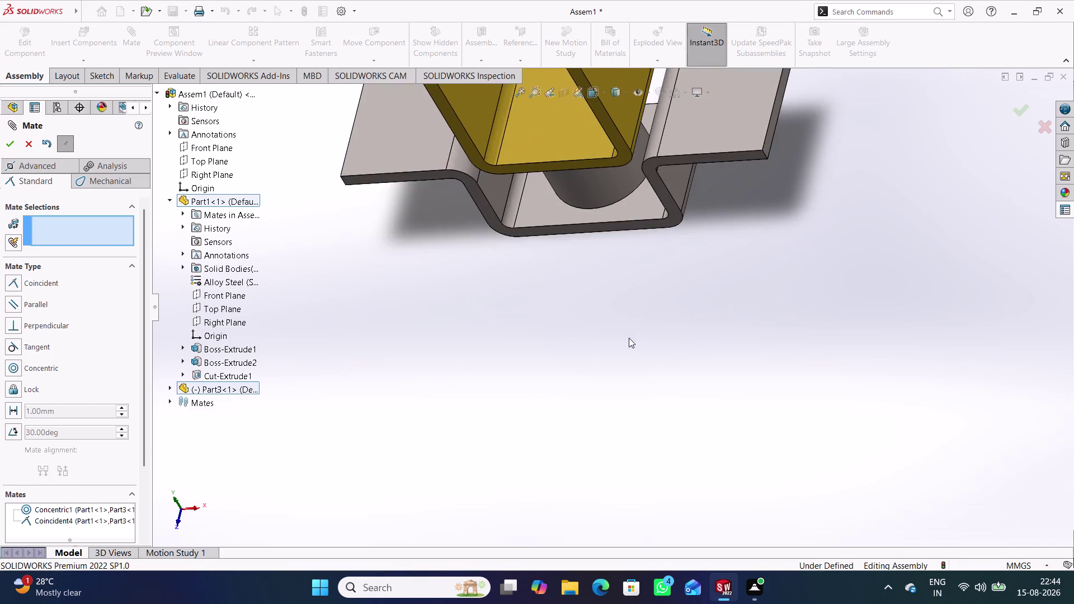
scroll(up, 3)
scroll(up, 3)
scroll(down, 3)
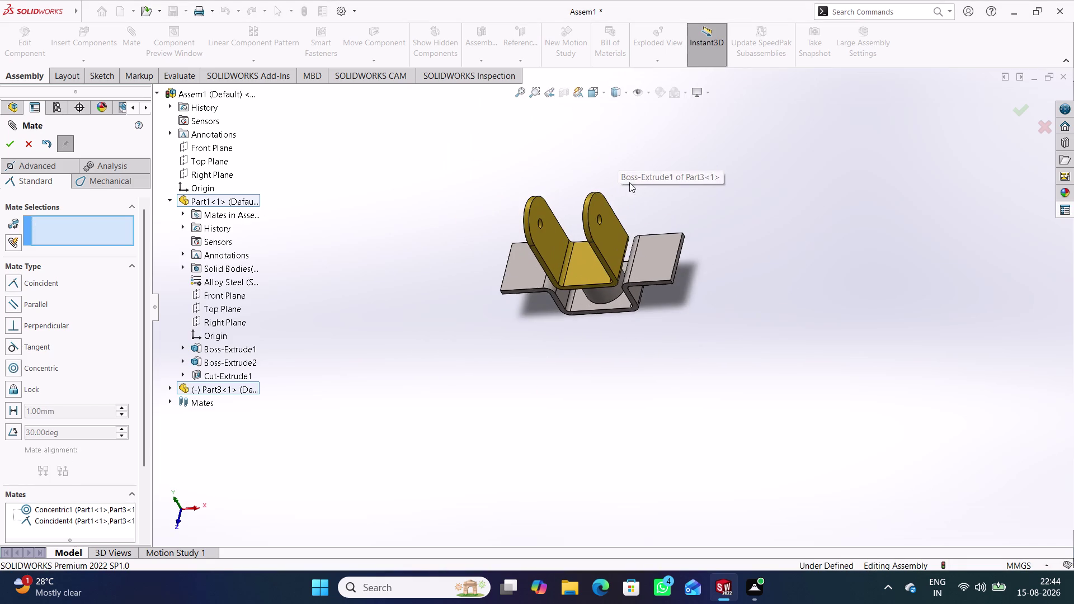
scroll(down, 3)
scroll(down, 3)
middle_drag(525, 449, 514, 372)
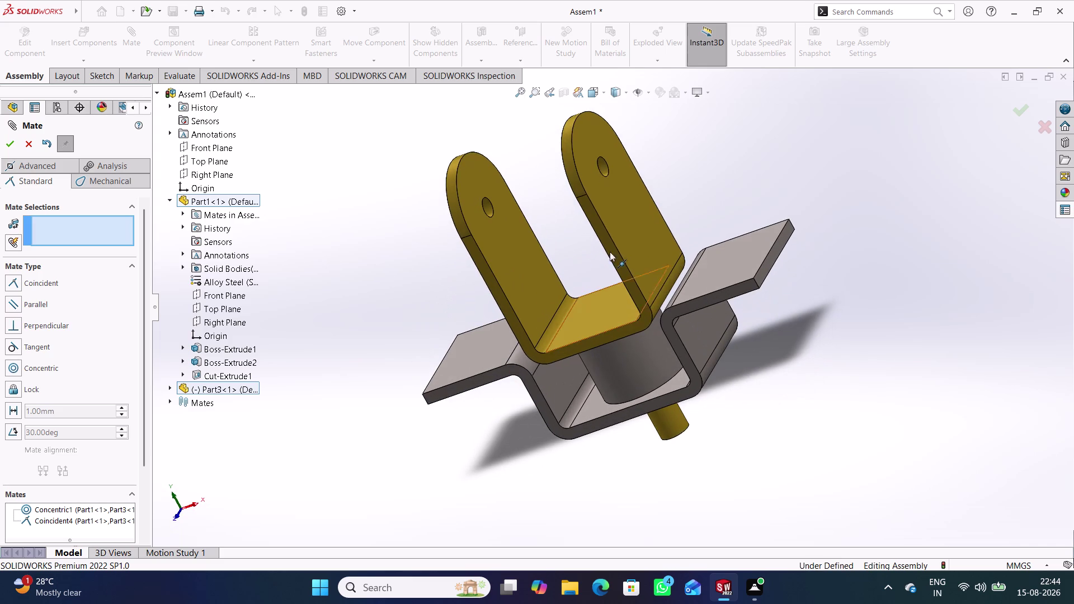
drag(626, 230, 616, 247)
click(317, 263)
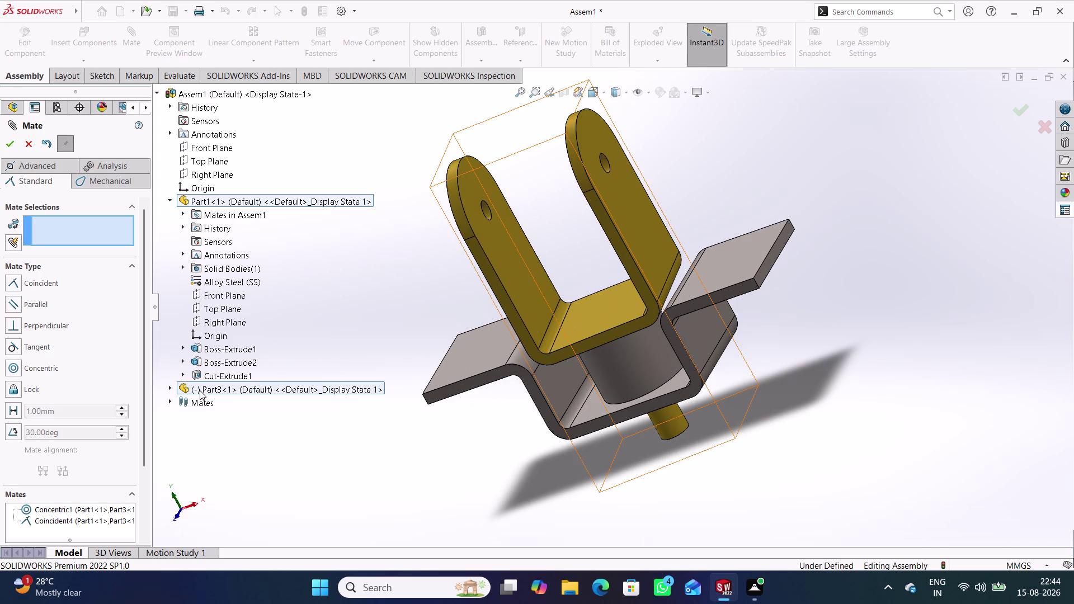
click(168, 390)
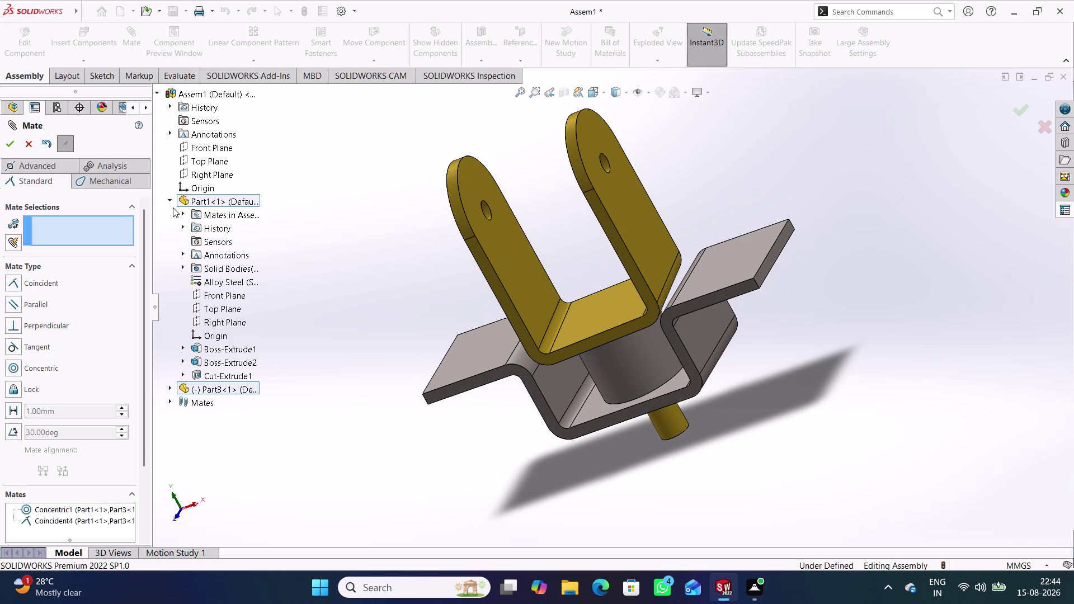
click(171, 200)
click(173, 213)
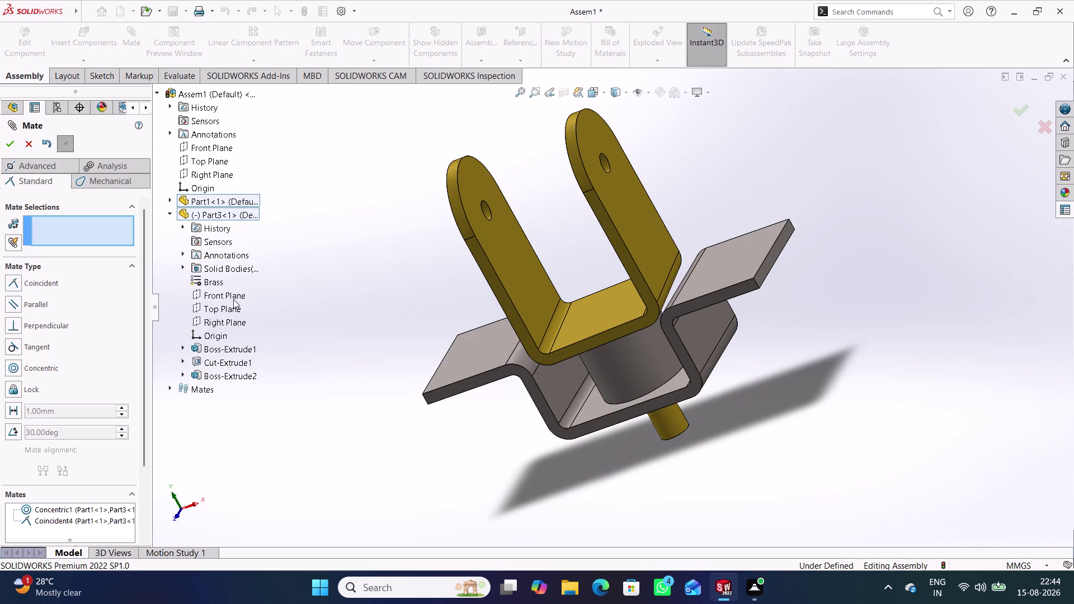
click(234, 300)
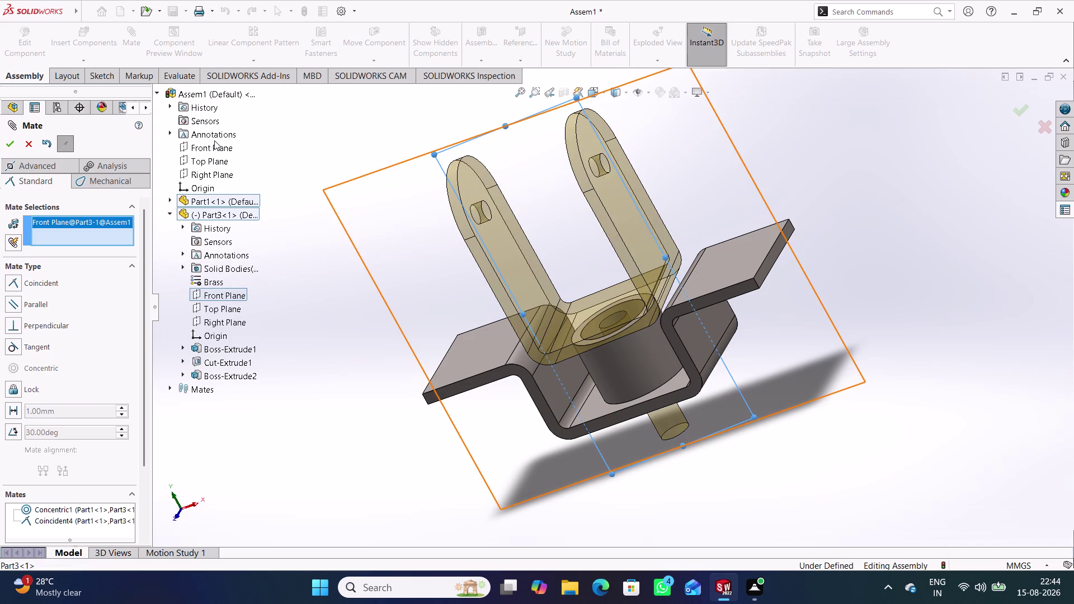
click(214, 149)
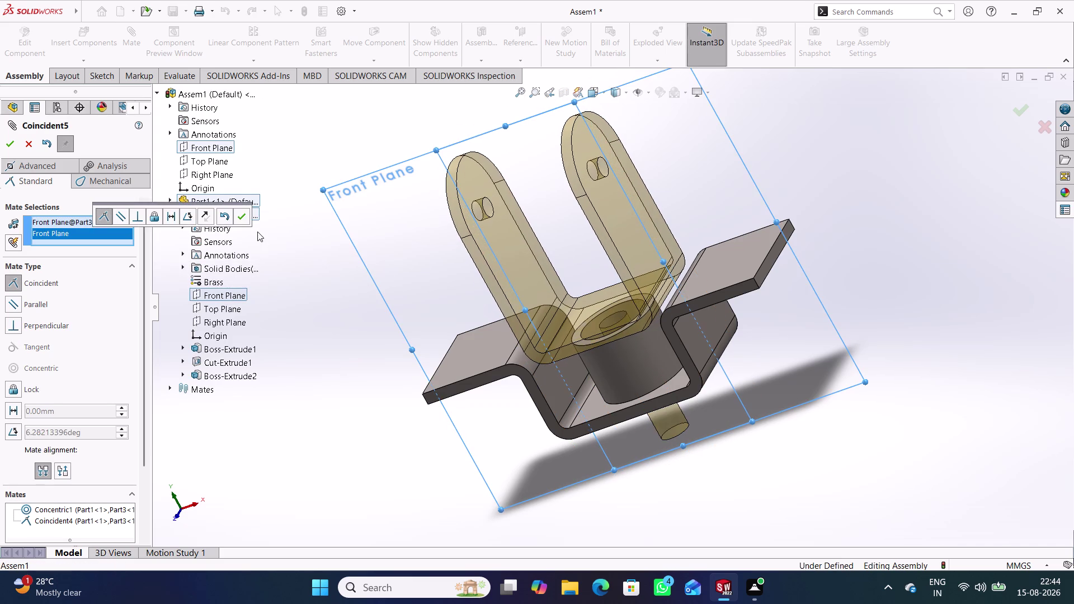
click(238, 217)
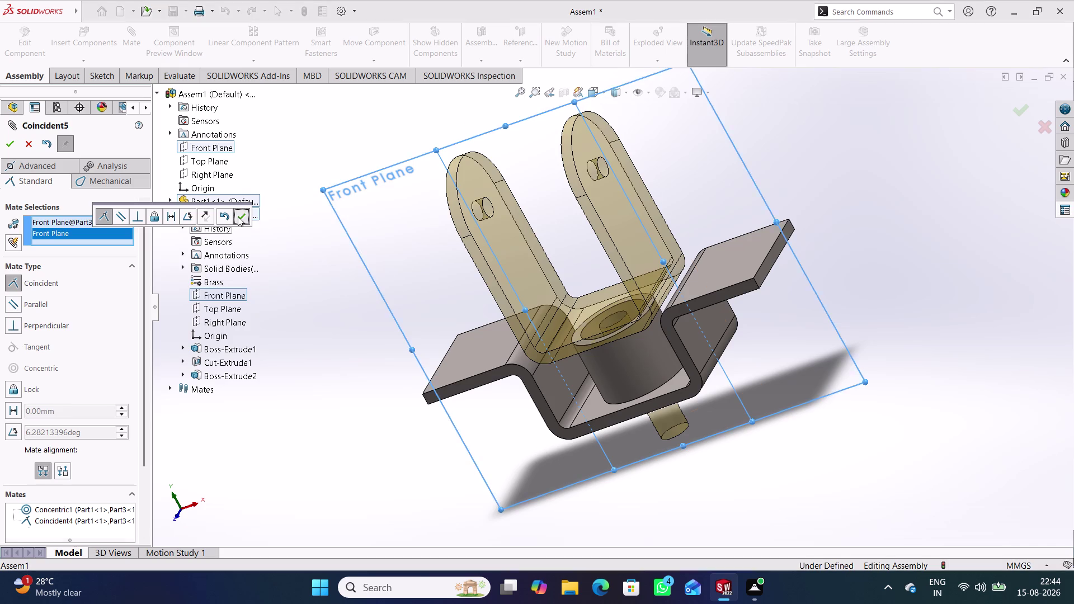
click(34, 142)
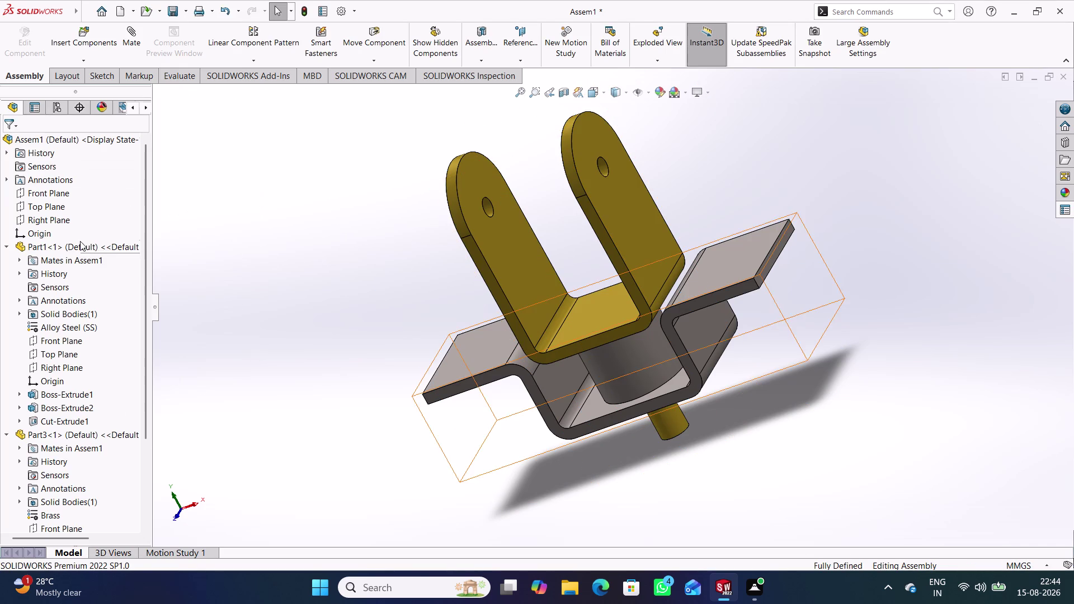
Collapse Part1 and Part3 in the tree, go isometric, and open Insert Components.
click(6, 245)
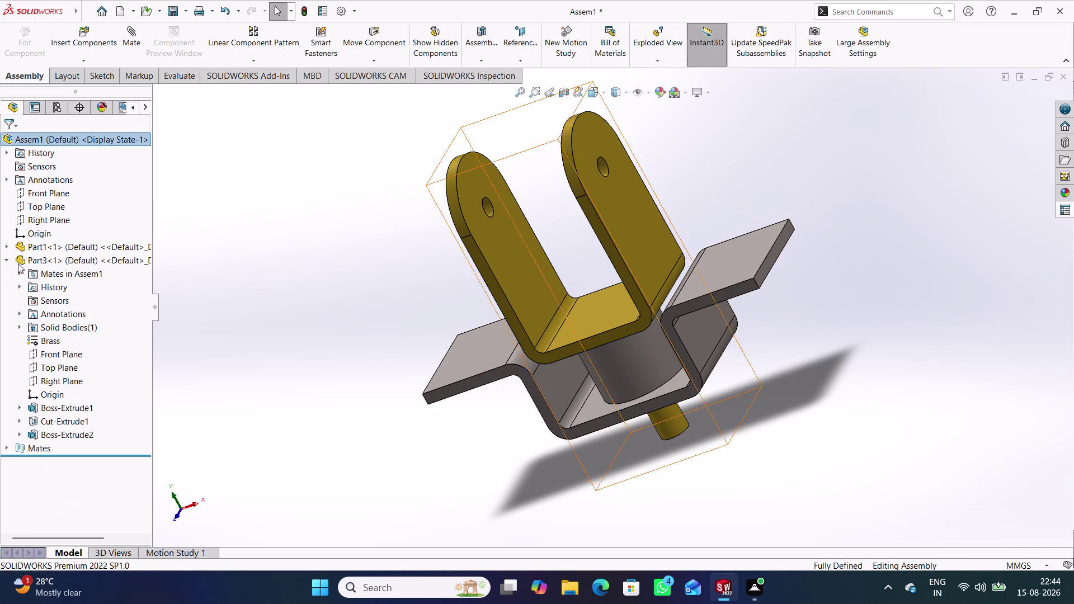
click(4, 258)
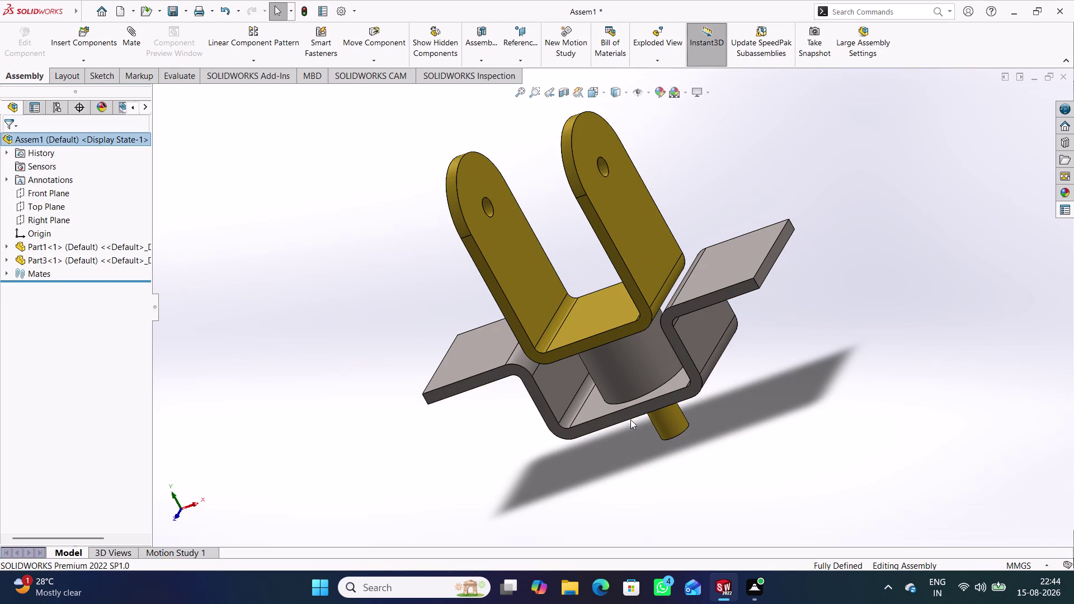
middle_drag(751, 348, 759, 436)
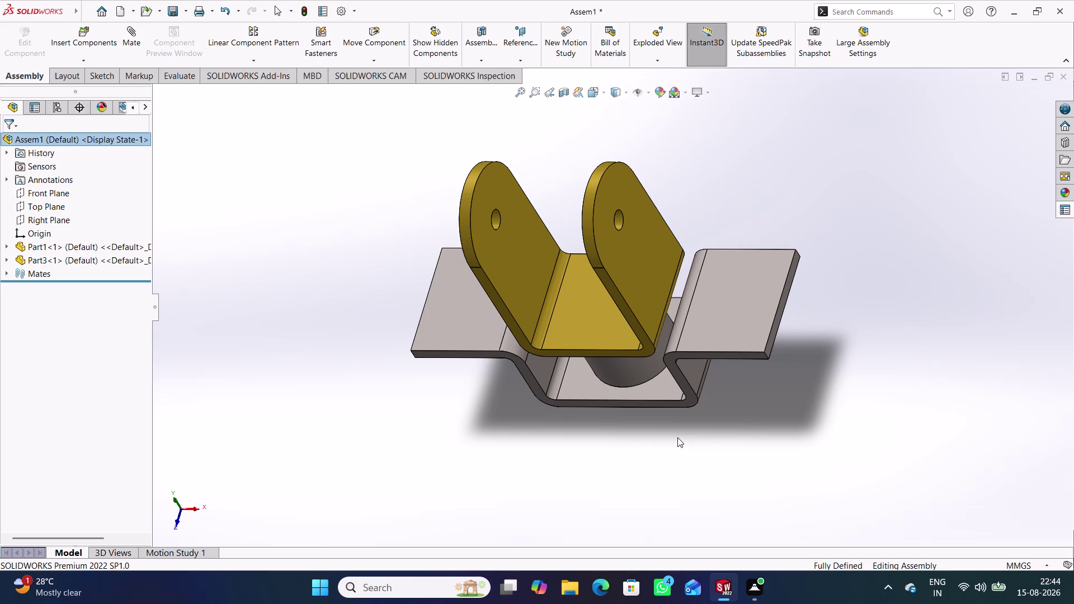
key(ctrl+7)
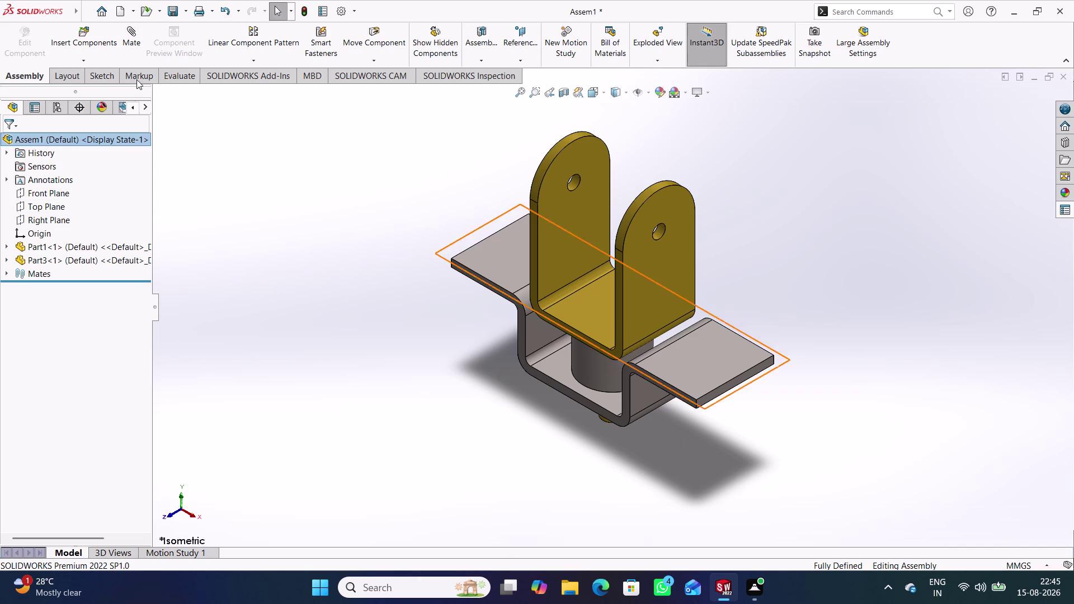
drag(96, 44, 82, 37)
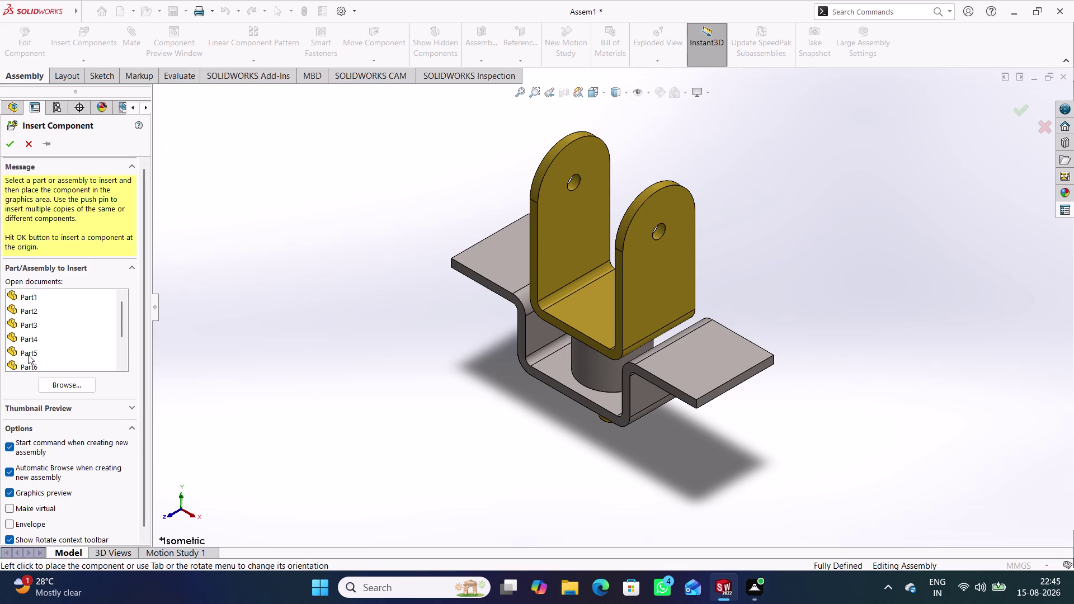
Place the Part6 washer beside the bracket.
scroll(down, 3)
click(33, 323)
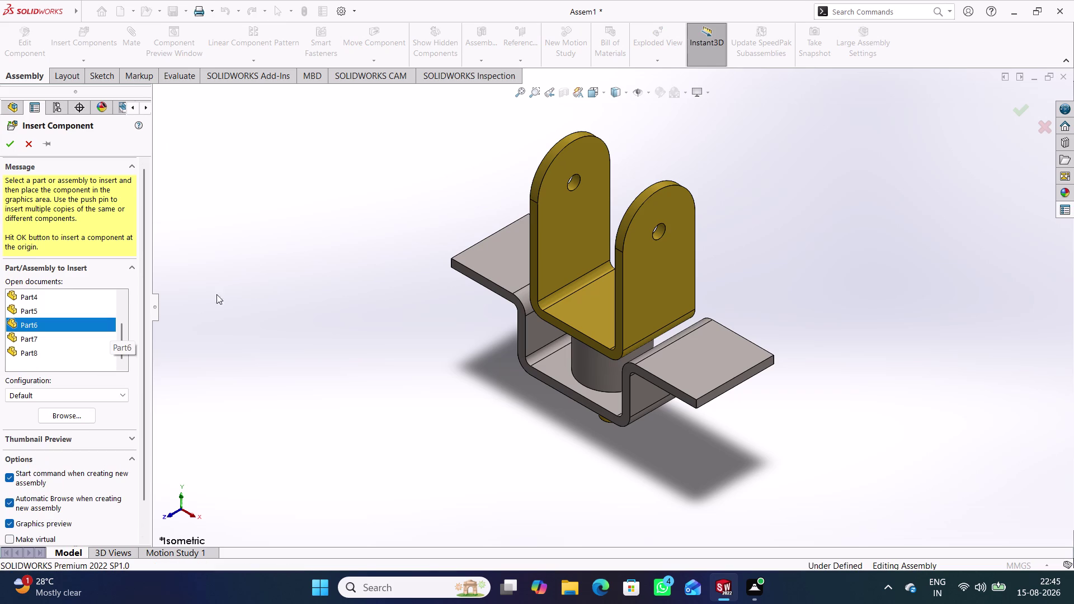
click(386, 385)
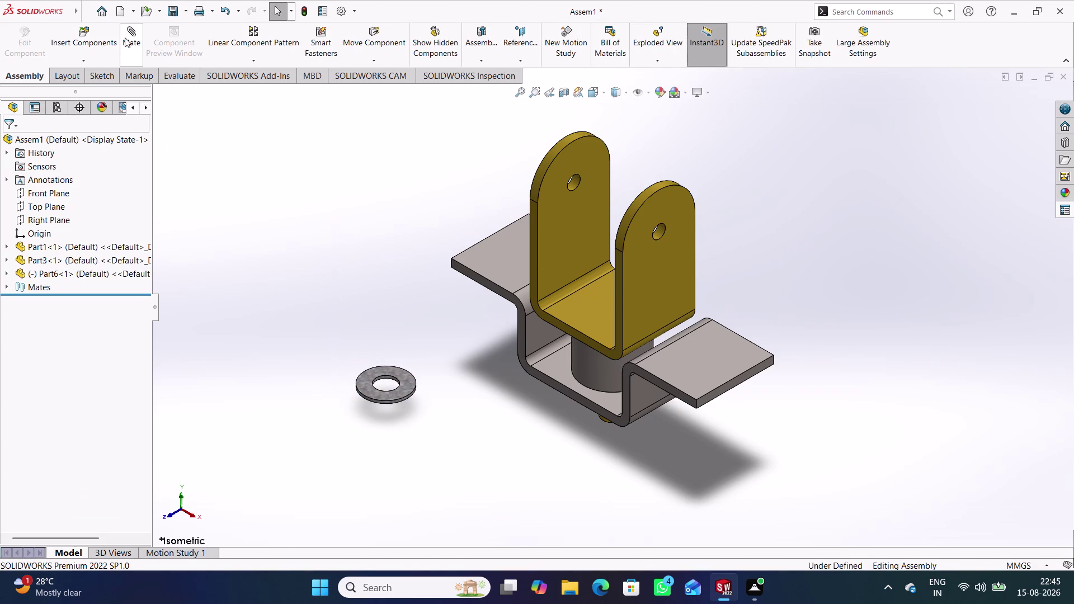
Insert the Part5 hex nut, rotated upright in 90° steps, beside the washer.
click(96, 42)
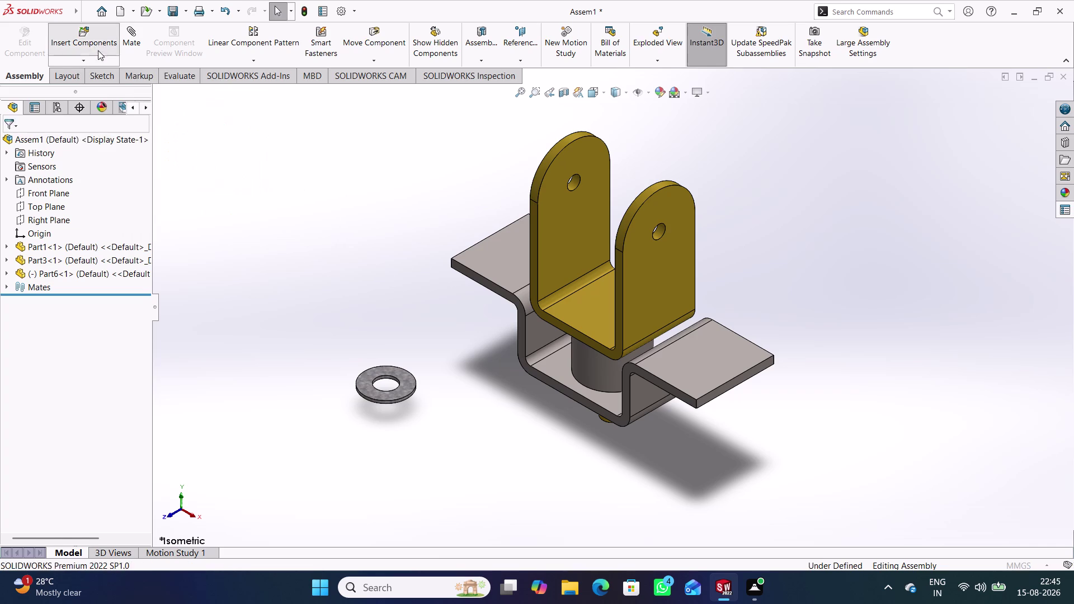
scroll(down, 3)
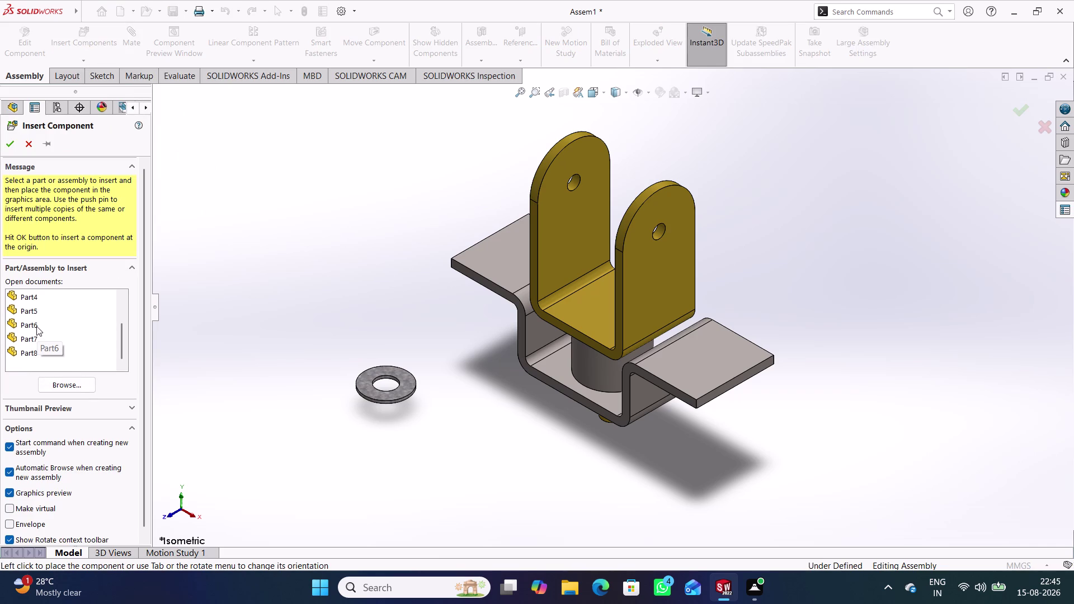
click(38, 312)
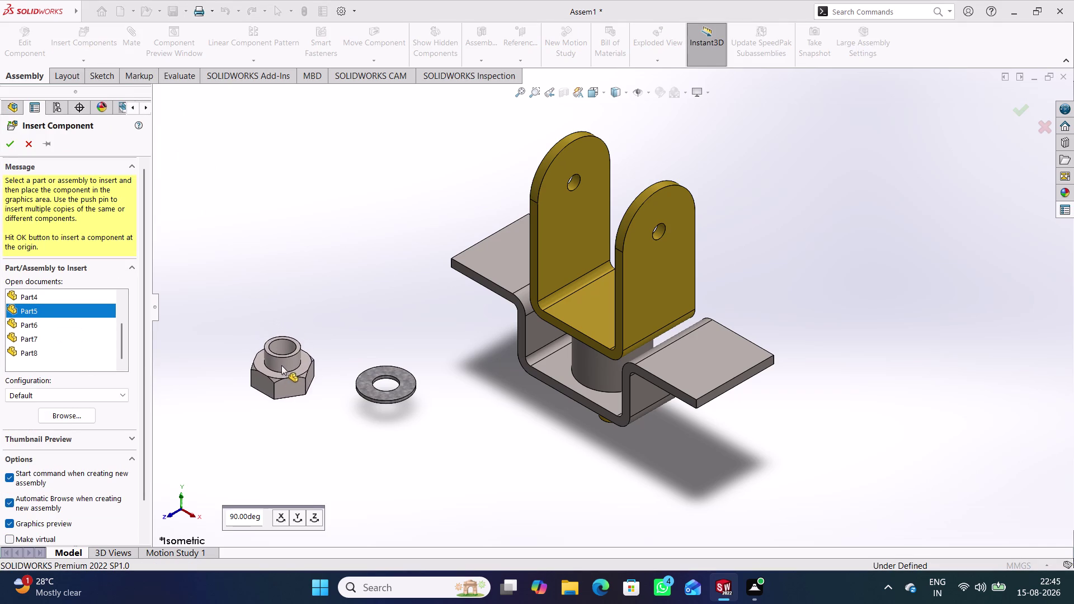
click(299, 516)
click(286, 517)
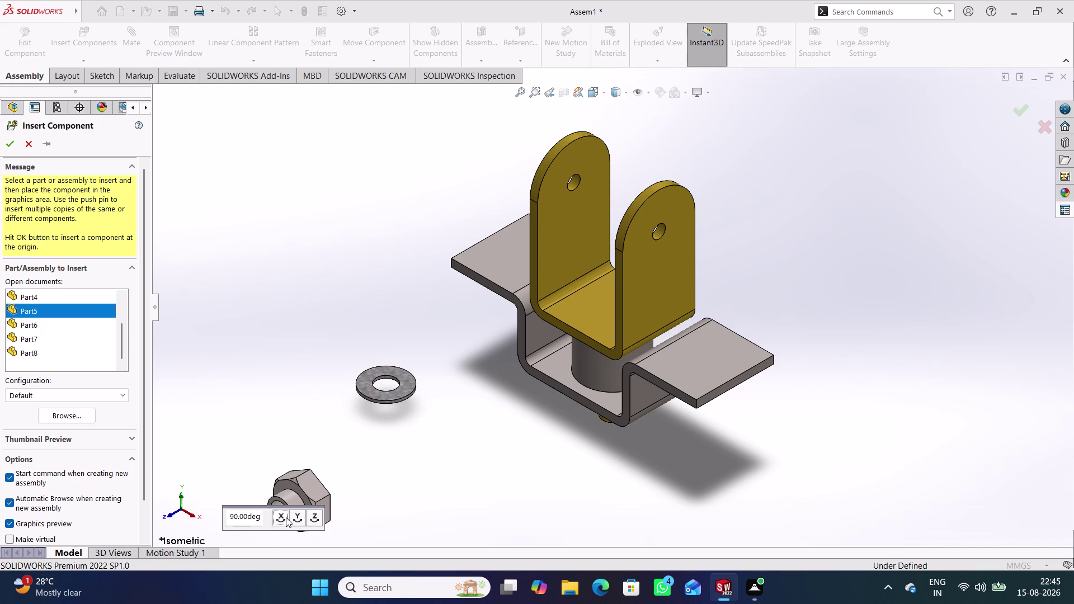
click(281, 517)
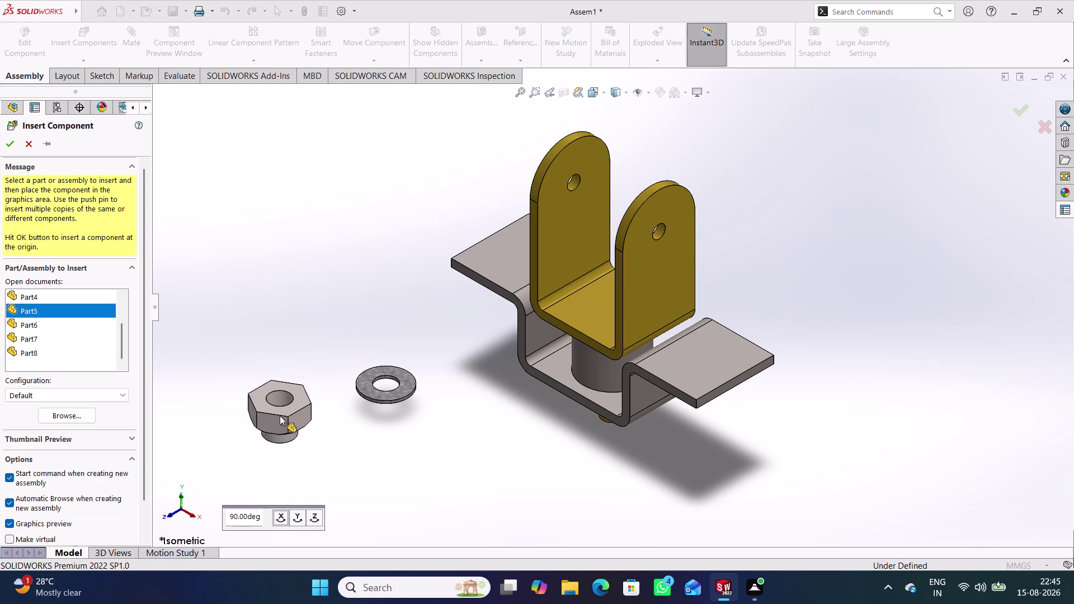
click(310, 514)
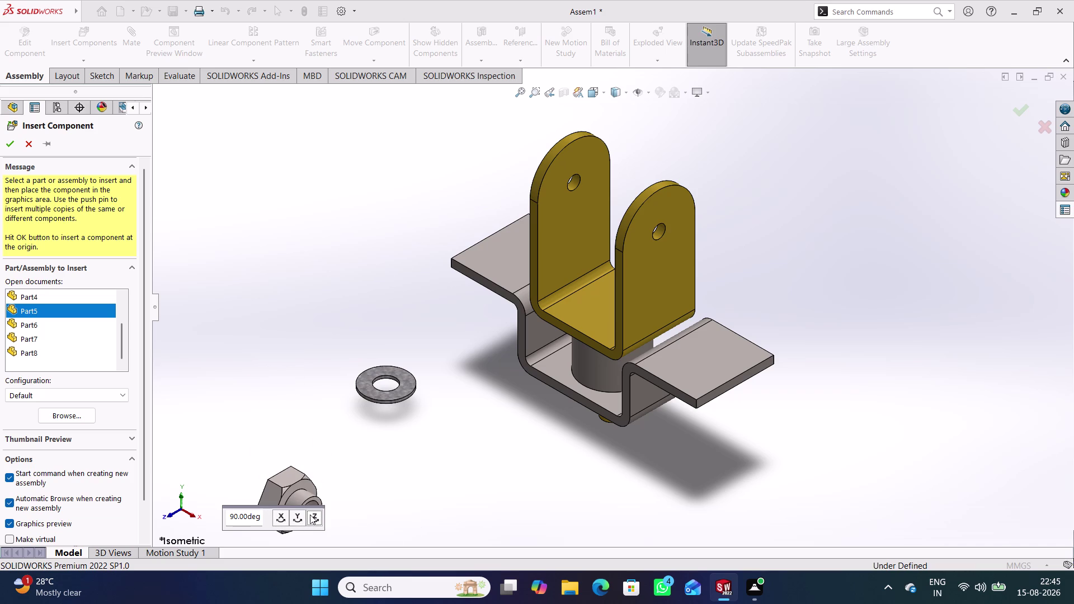
click(310, 516)
click(313, 515)
click(313, 515)
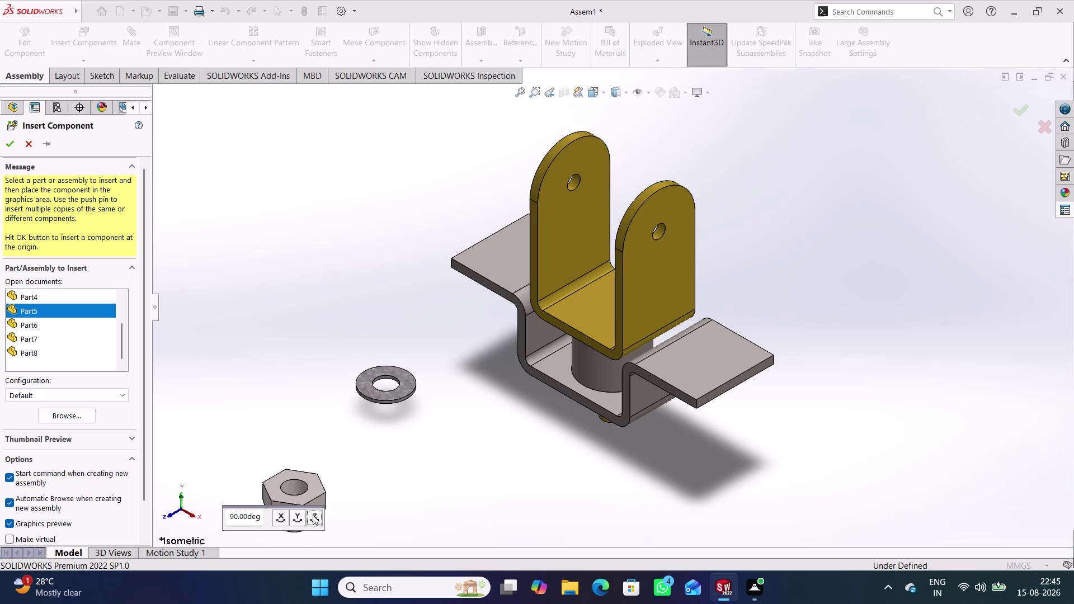
click(298, 517)
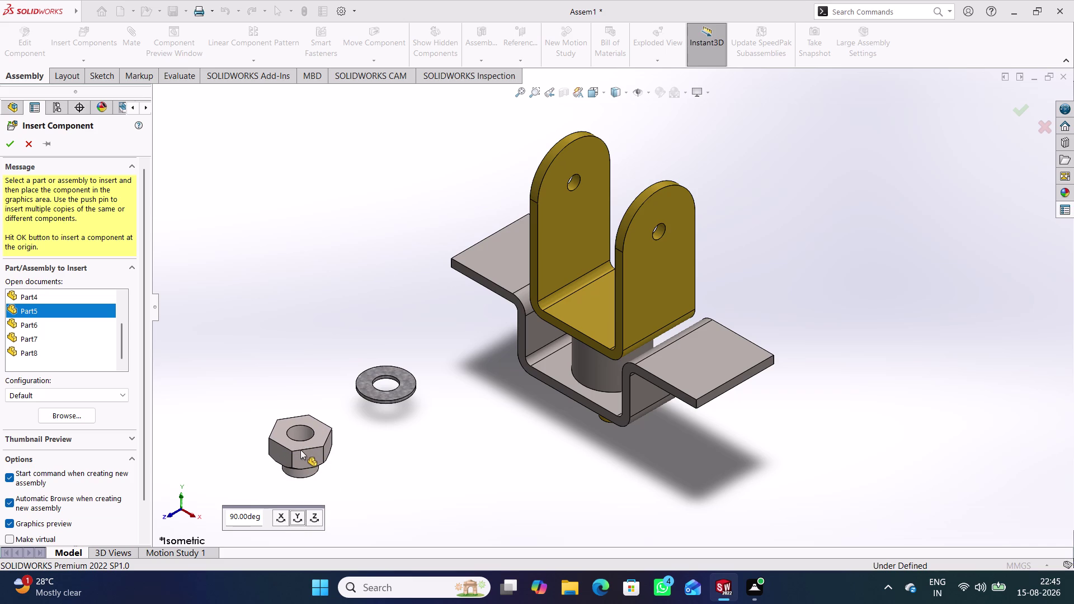
click(302, 450)
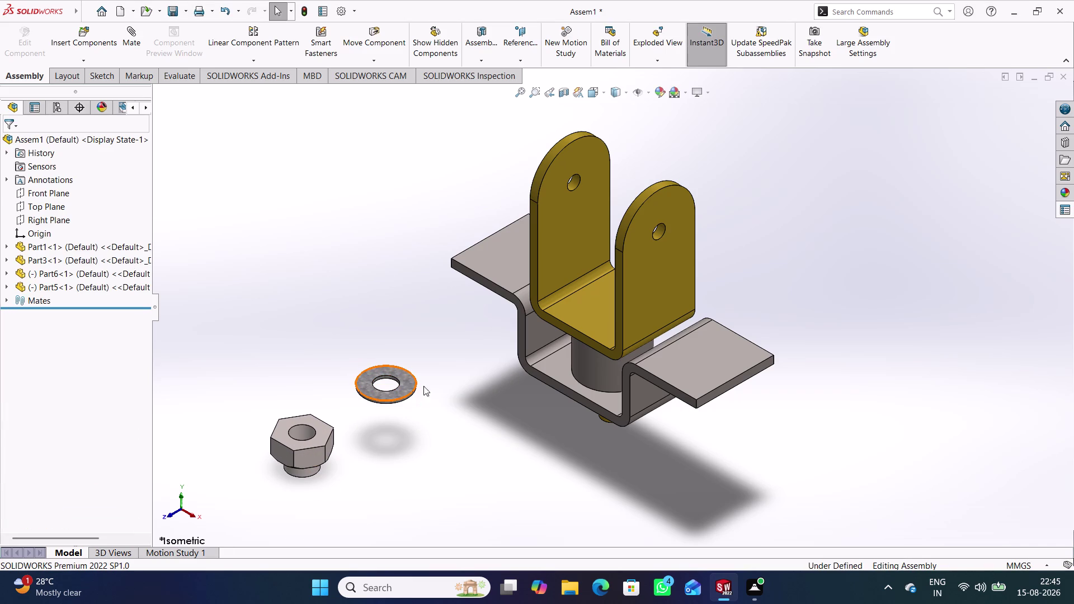
click(135, 50)
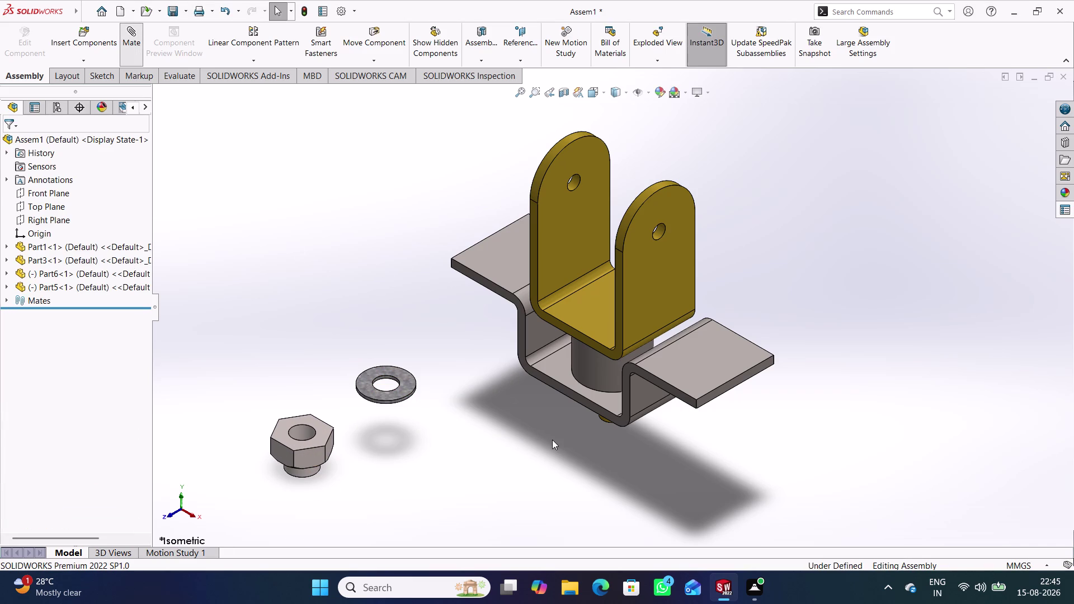
Centre the washer on the pin by mating its hole face to the pin's round face.
middle_drag(552, 440, 544, 264)
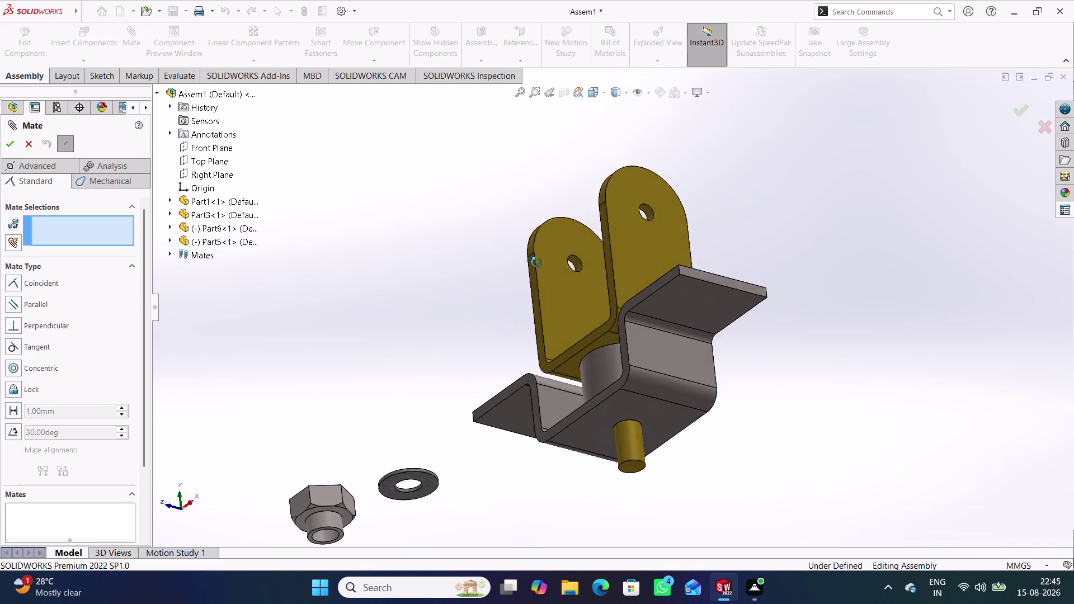
middle_drag(544, 264, 609, 379)
middle_drag(336, 417, 355, 408)
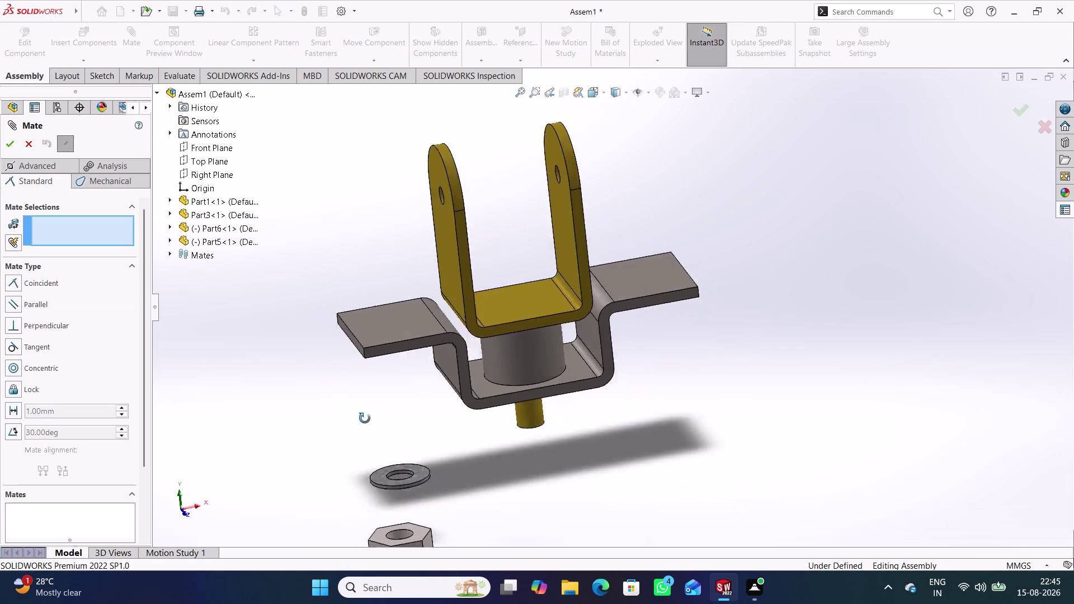
middle_drag(355, 408, 375, 428)
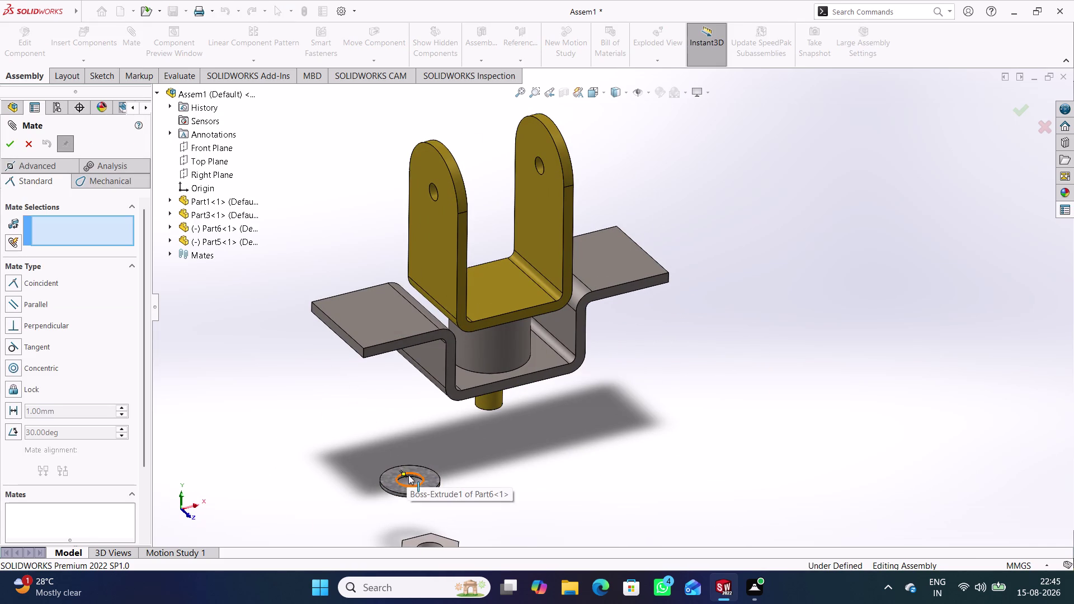
scroll(down, 3)
scroll(down, 3)
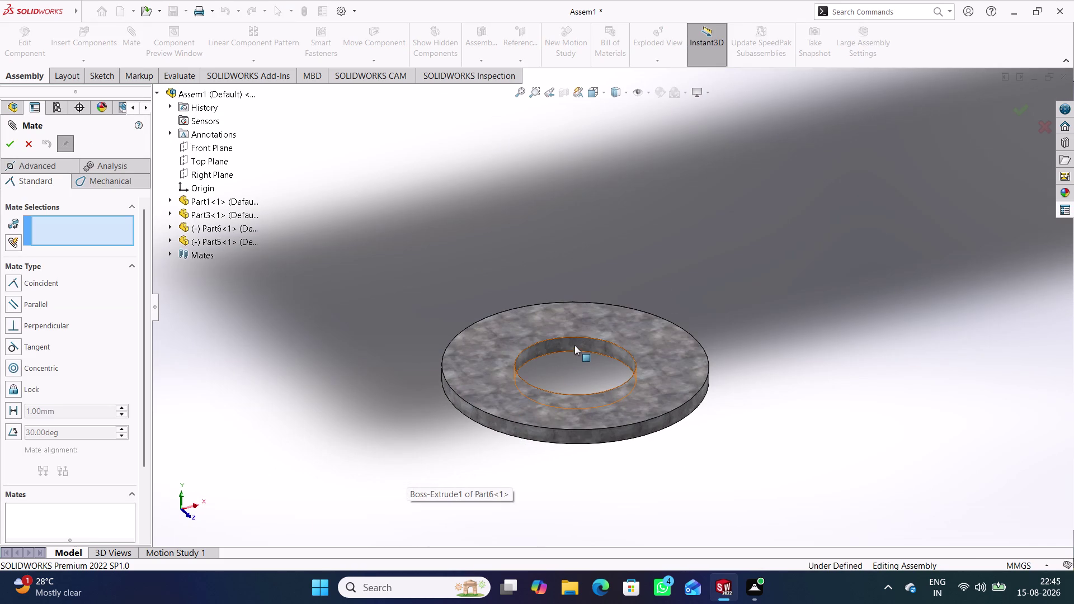
click(575, 345)
scroll(up, 3)
click(728, 208)
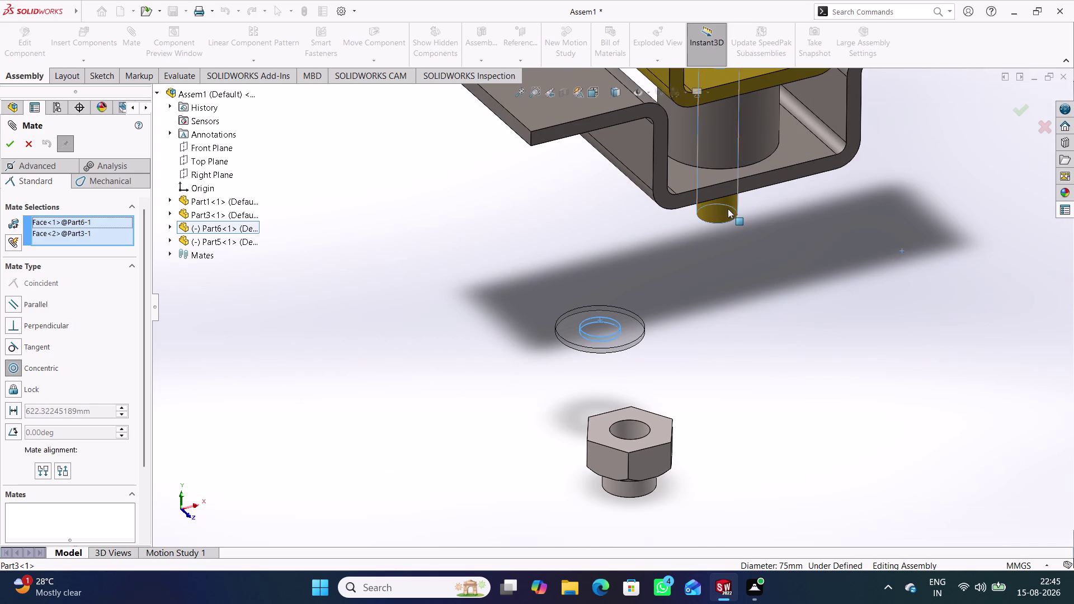
click(936, 250)
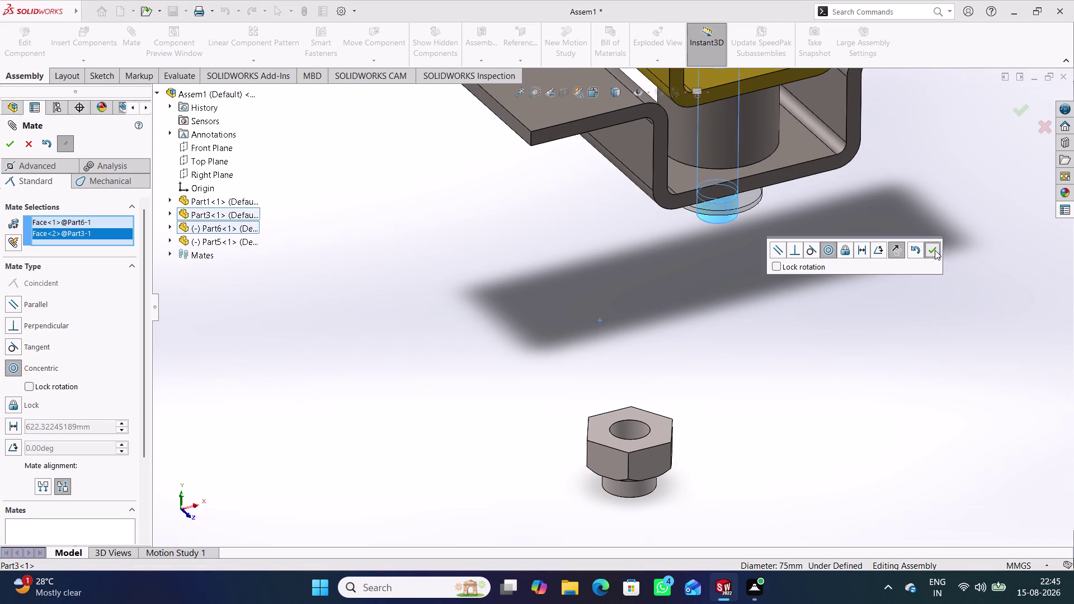
Seat the washer's flat face flush against the plate's underside.
middle_drag(753, 335, 740, 278)
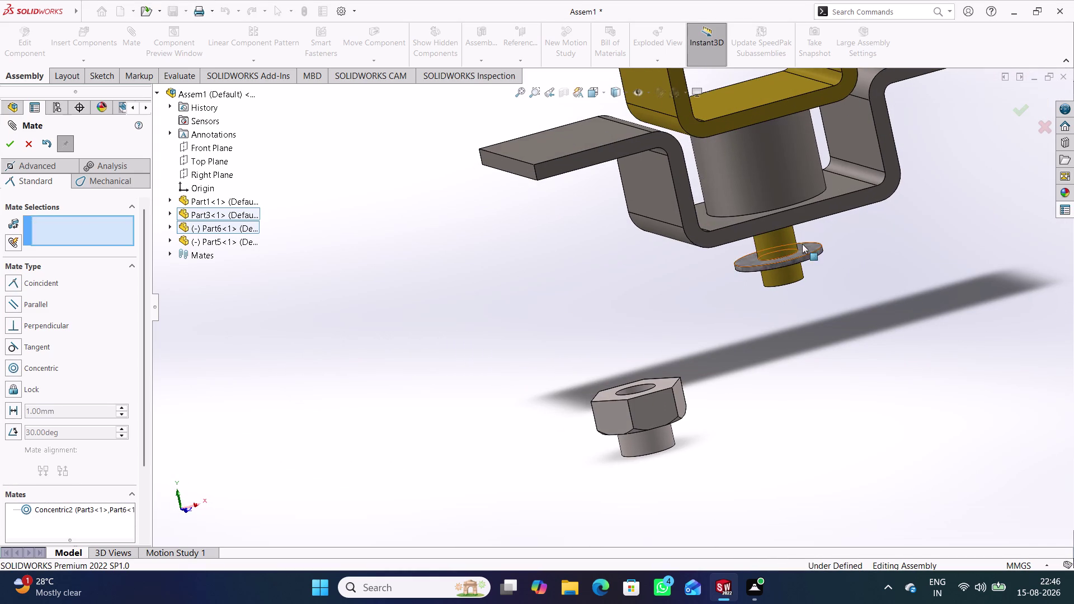
click(806, 248)
middle_drag(811, 317, 727, 235)
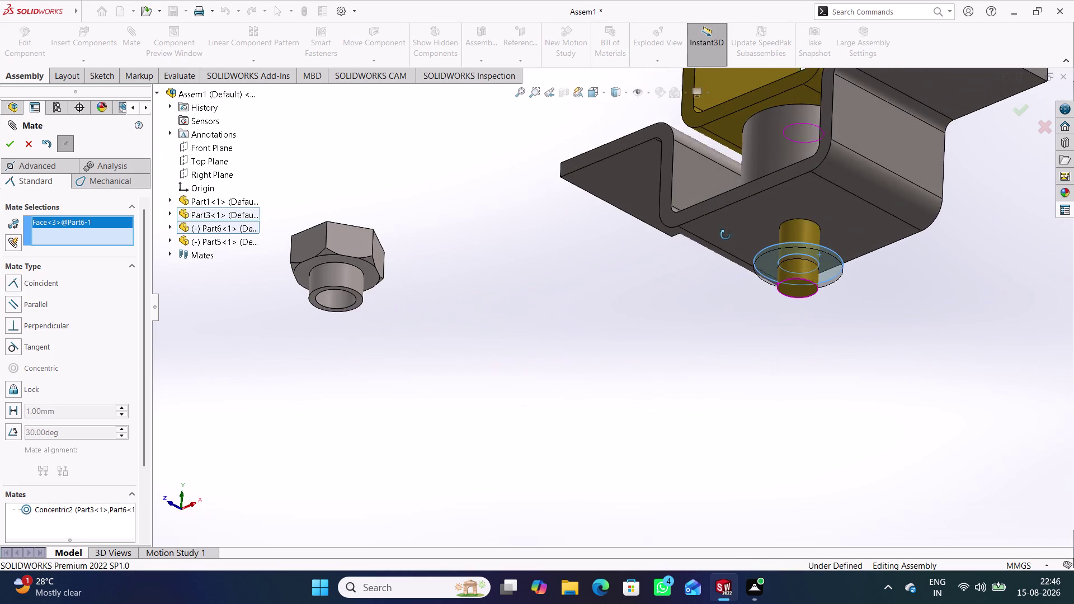
middle_drag(727, 235, 726, 235)
click(806, 207)
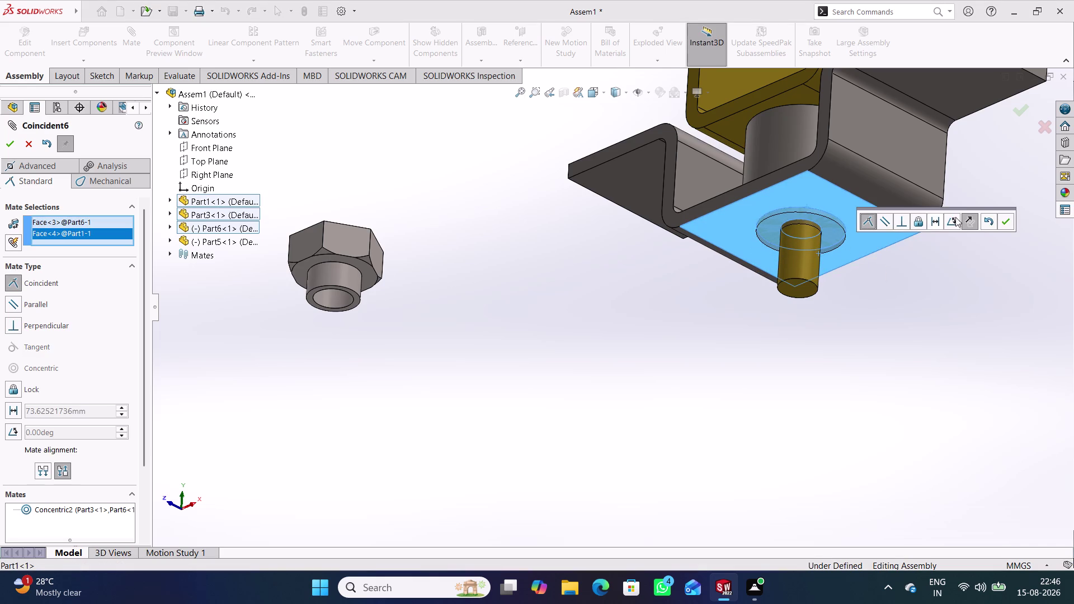
click(1008, 224)
Centre the hex nut on the pin by mating its bore to the pin face.
middle_drag(348, 264, 410, 394)
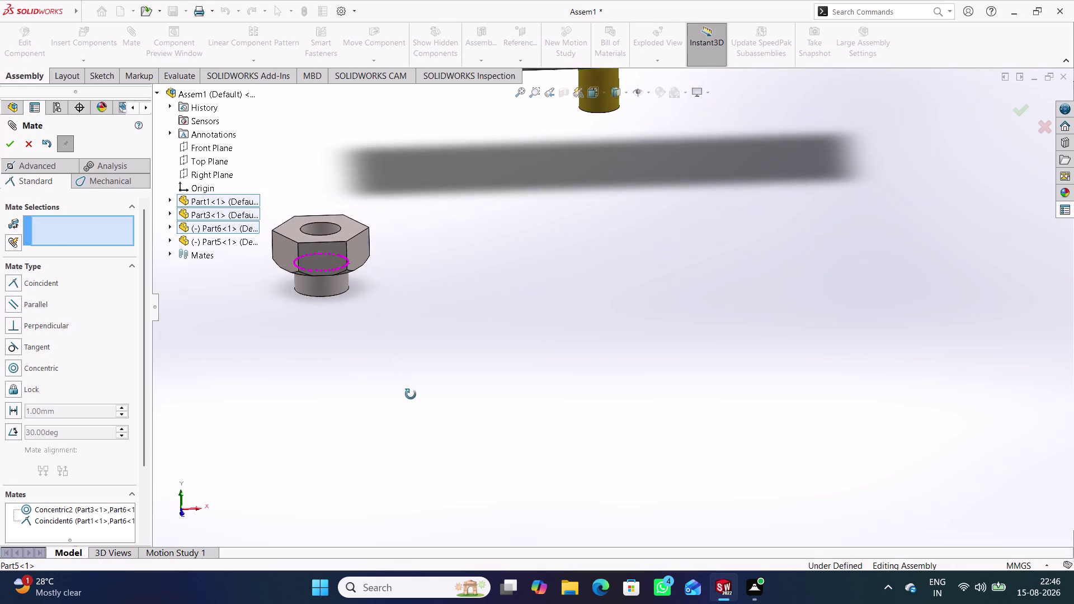
middle_drag(410, 394, 383, 258)
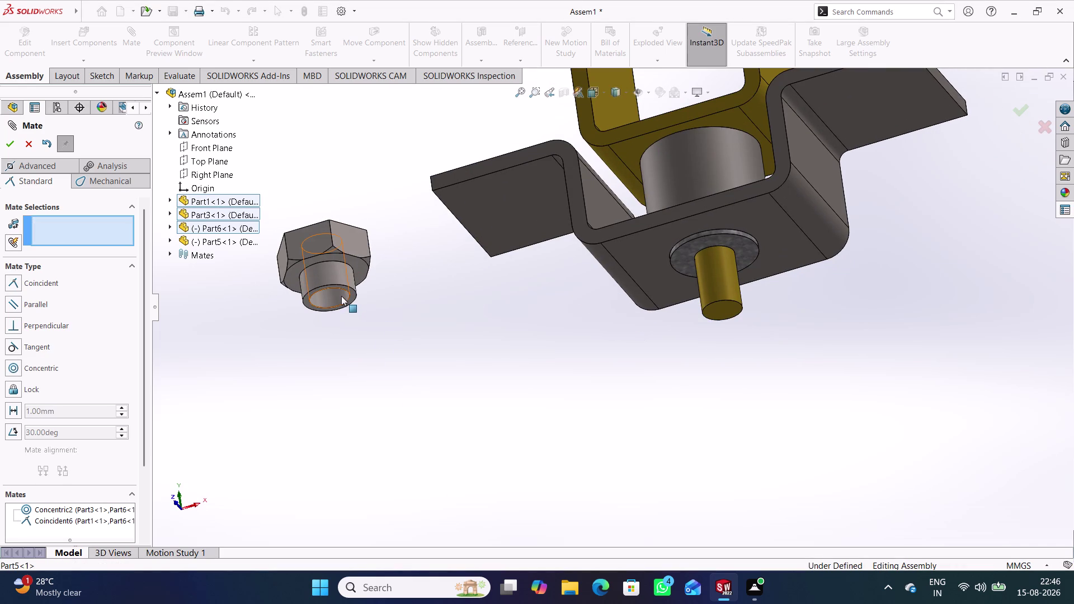
click(341, 296)
click(713, 288)
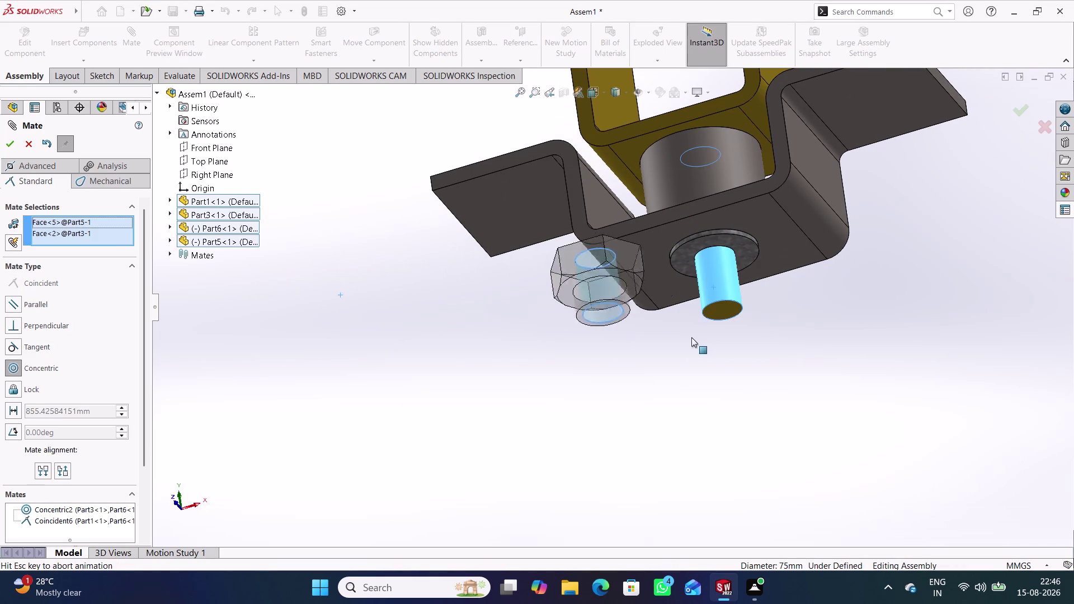
click(865, 357)
Mate the nut's top face coincident with the bracket face around the bolt.
middle_drag(658, 336, 676, 416)
drag(718, 277, 738, 375)
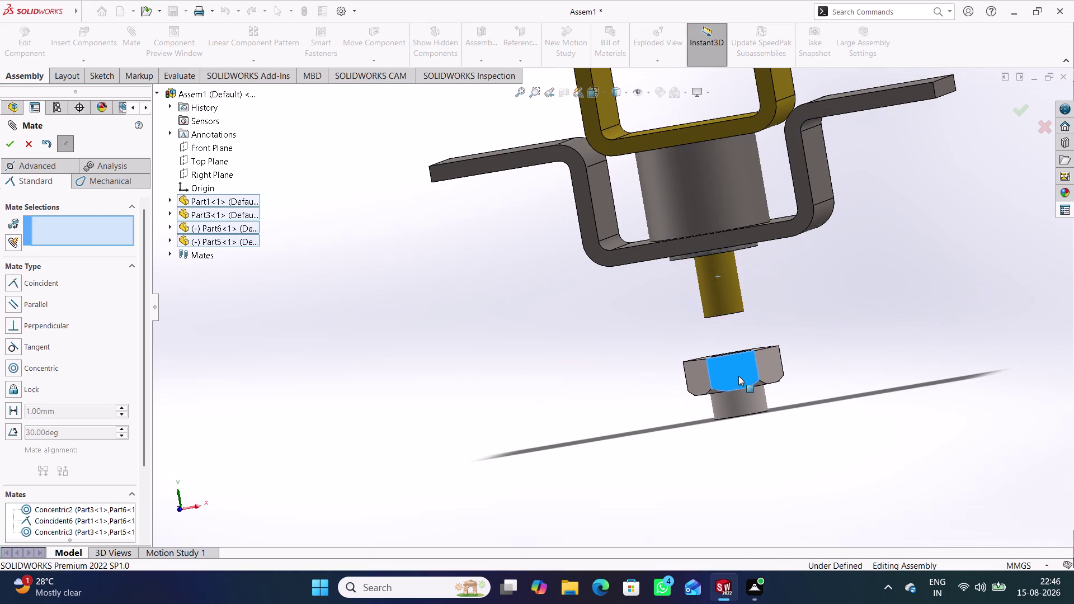
drag(739, 375, 738, 376)
click(607, 385)
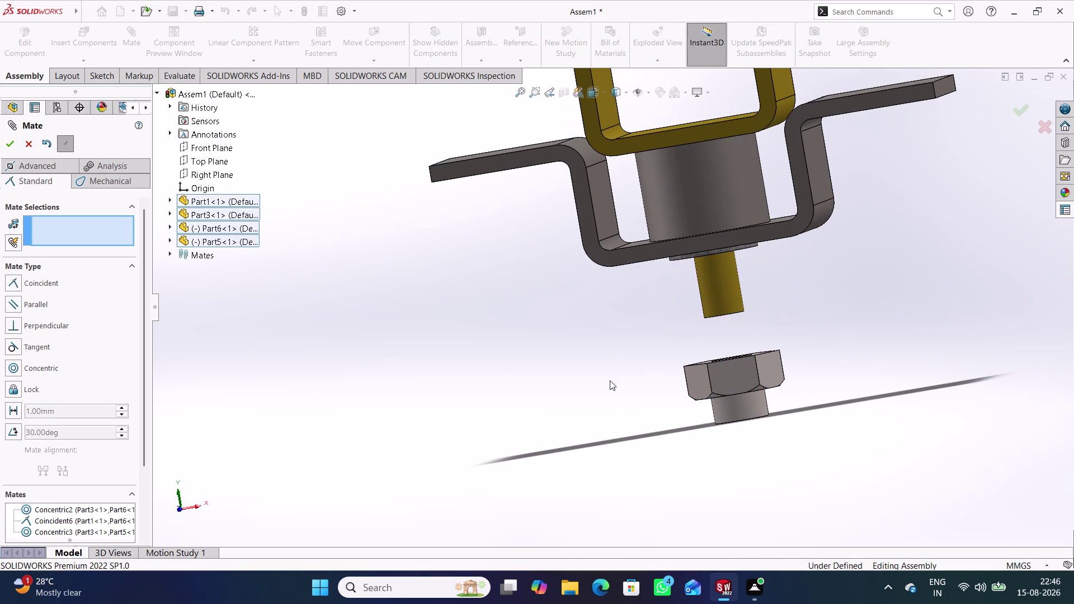
middle_drag(620, 363, 624, 436)
click(758, 331)
middle_drag(682, 403, 668, 371)
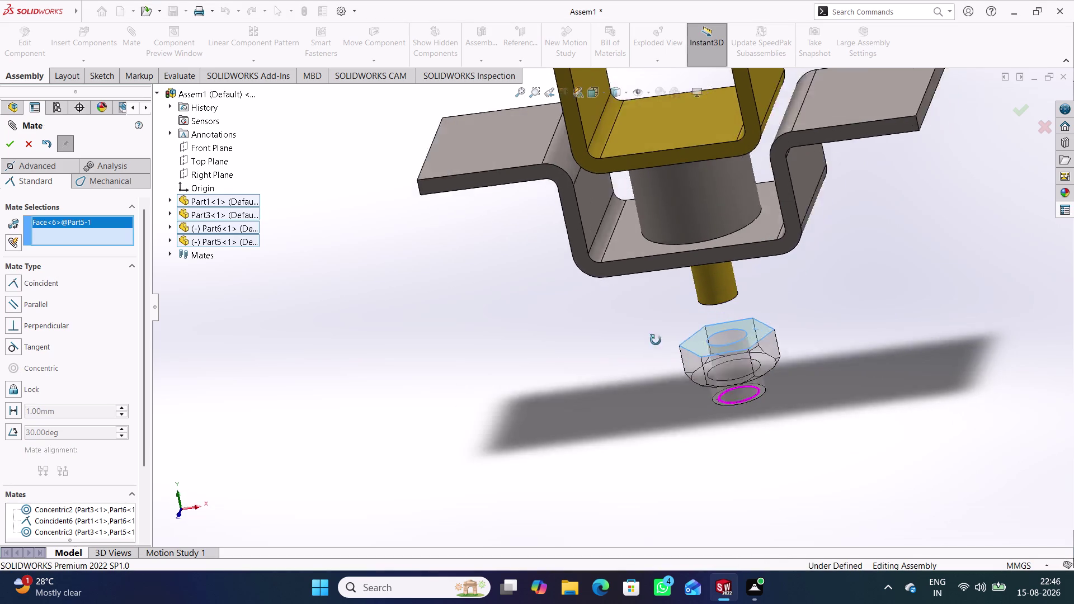
middle_drag(668, 370, 554, 177)
click(800, 273)
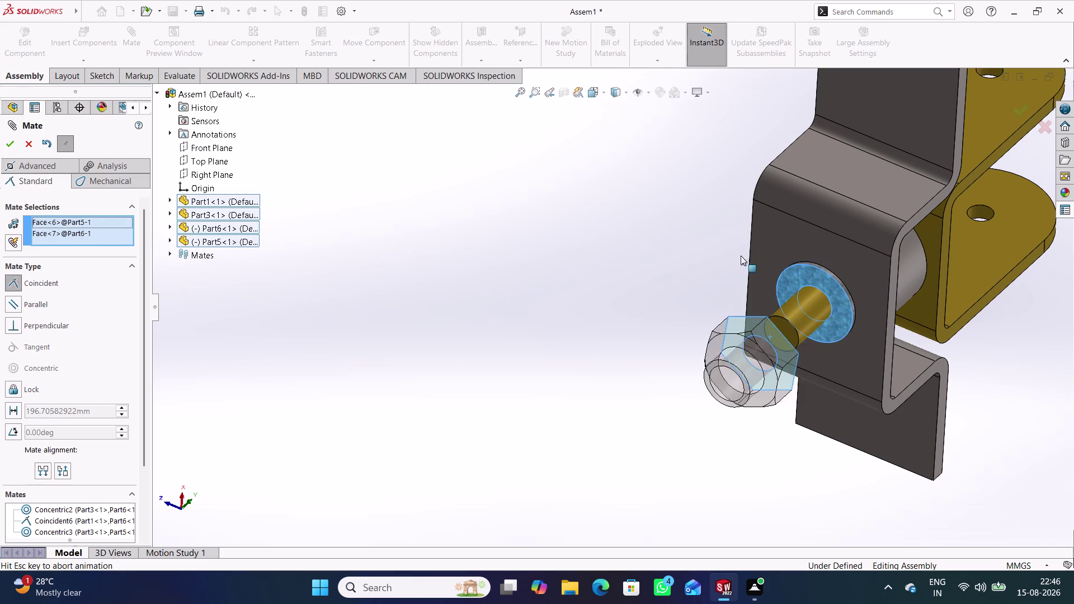
middle_drag(572, 199, 586, 263)
middle_drag(617, 285, 630, 361)
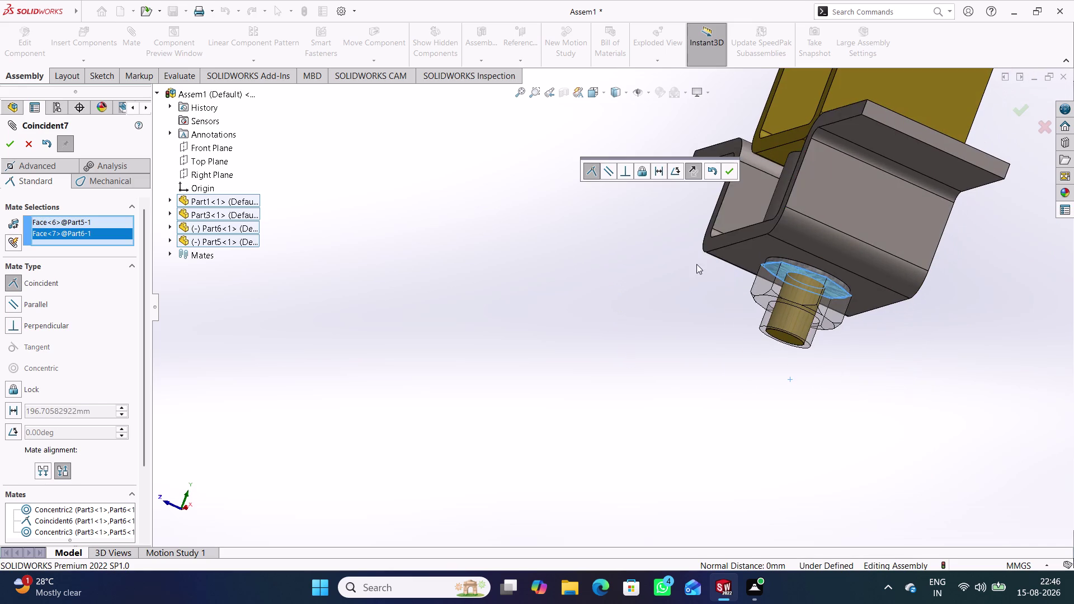
click(730, 173)
Orbit to inspect the seated nut, then close the Mate PropertyManager.
click(643, 317)
middle_drag(632, 281, 634, 288)
scroll(down, 3)
middle_drag(634, 288, 727, 371)
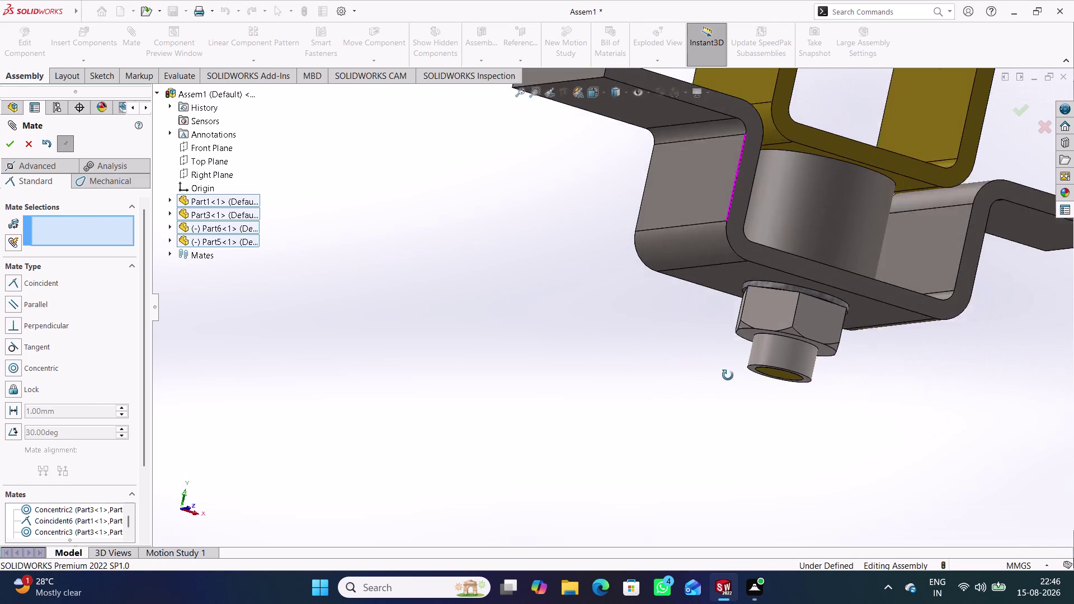
middle_drag(727, 371, 707, 375)
scroll(up, 3)
scroll(down, 3)
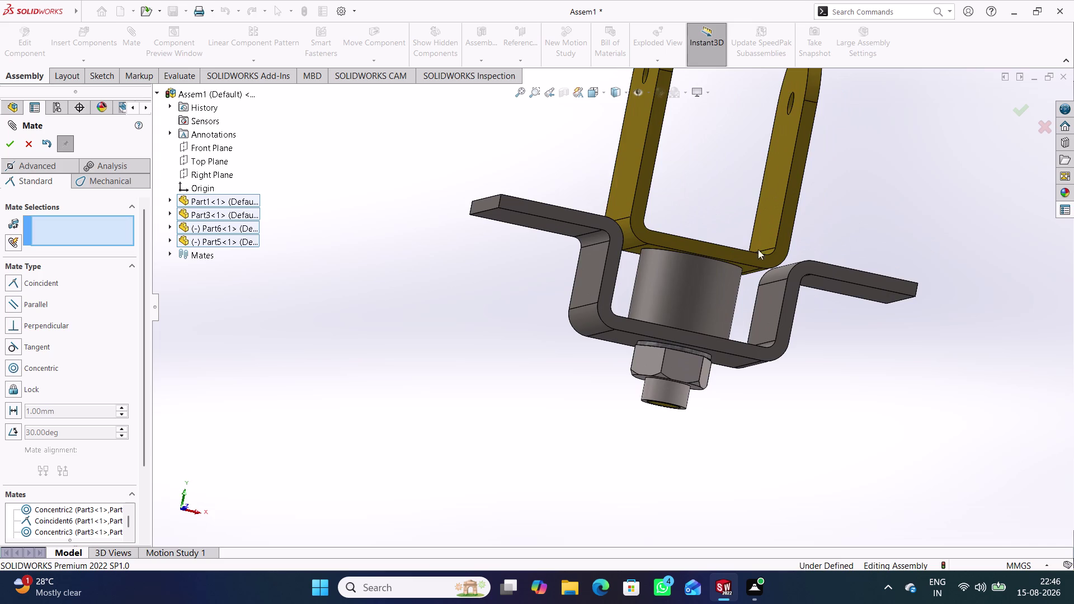
middle_drag(819, 213, 761, 273)
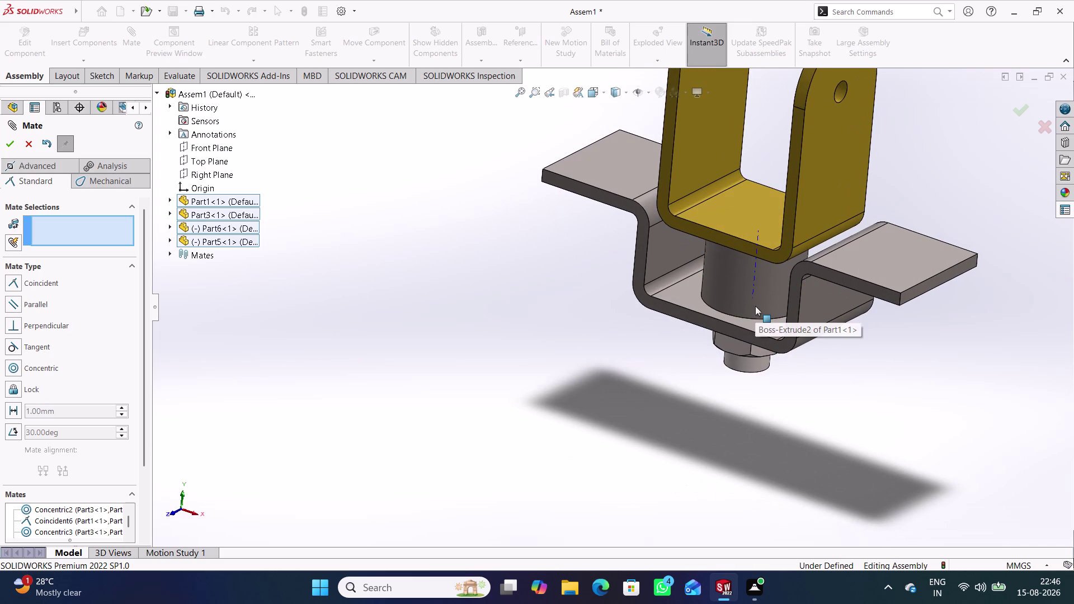
scroll(up, 3)
scroll(down, 3)
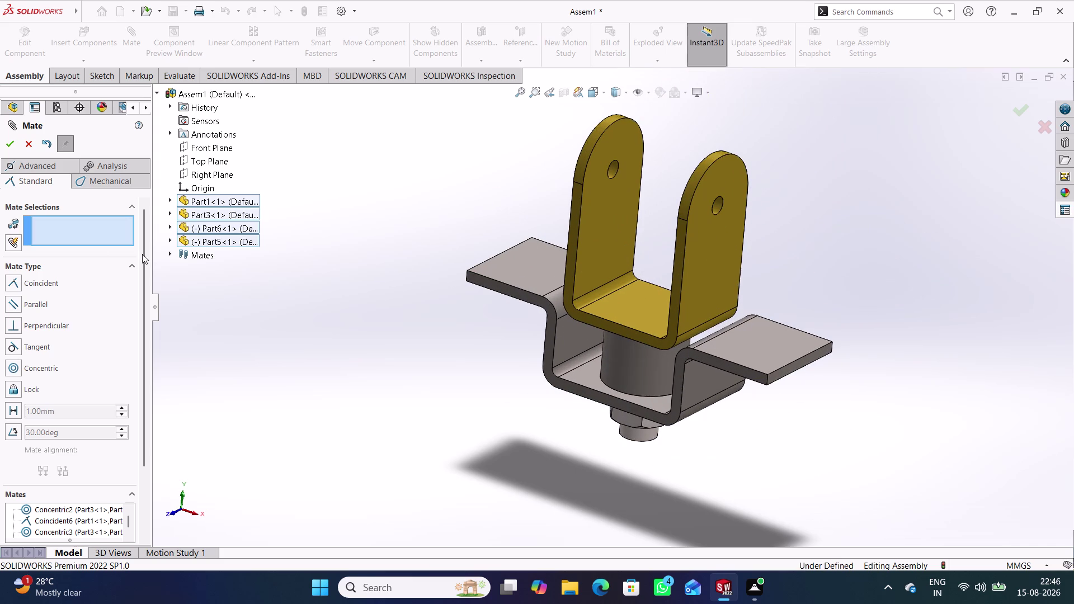
click(23, 146)
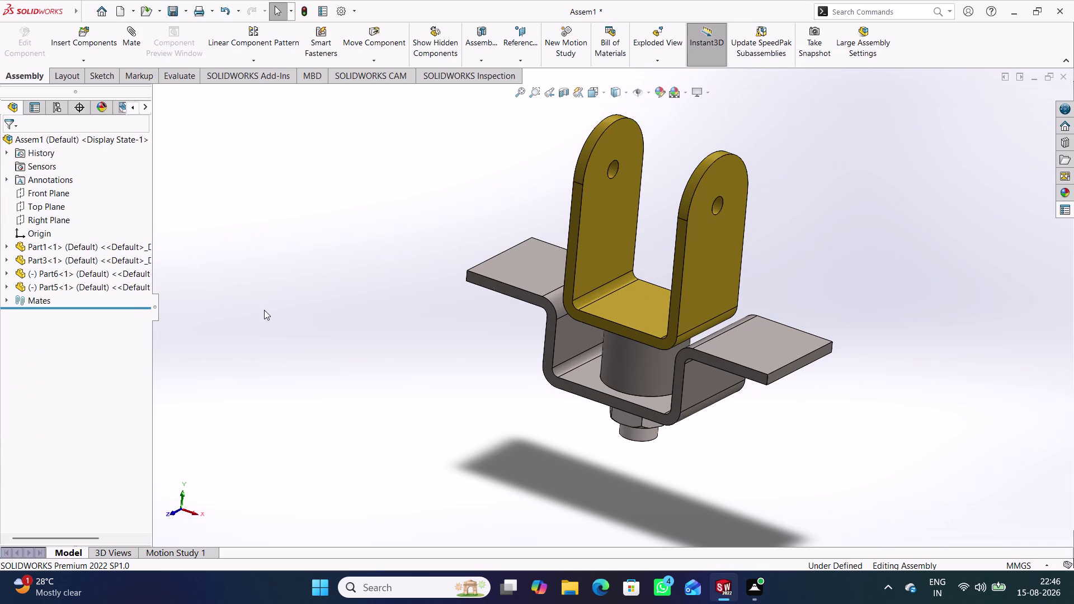
Mate Part6's Front Plane coincident with the assembly Front Plane.
click(264, 310)
click(137, 39)
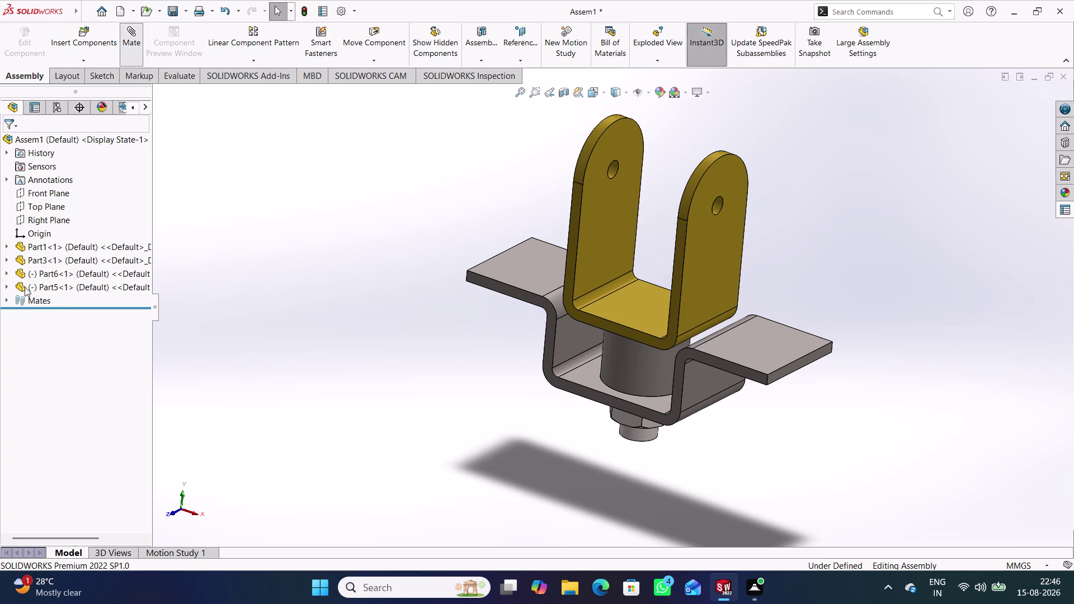
click(172, 228)
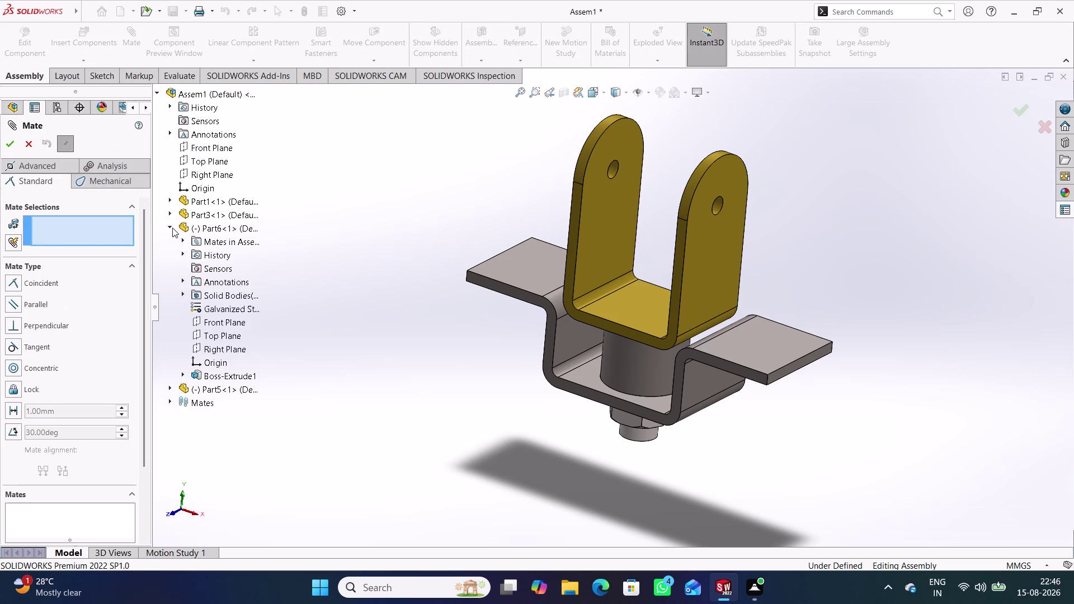
click(171, 385)
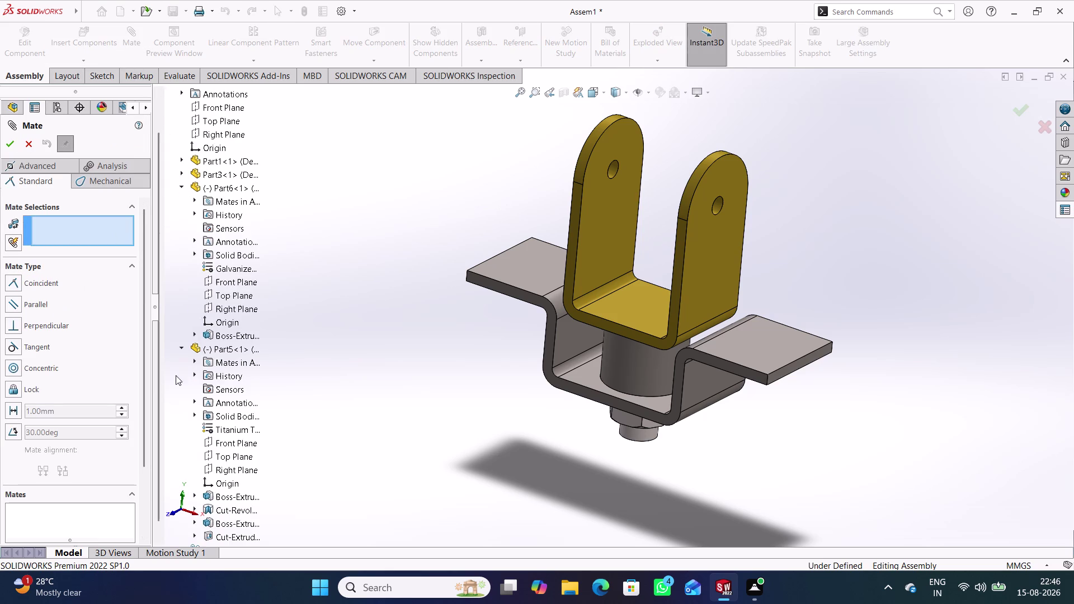
click(240, 279)
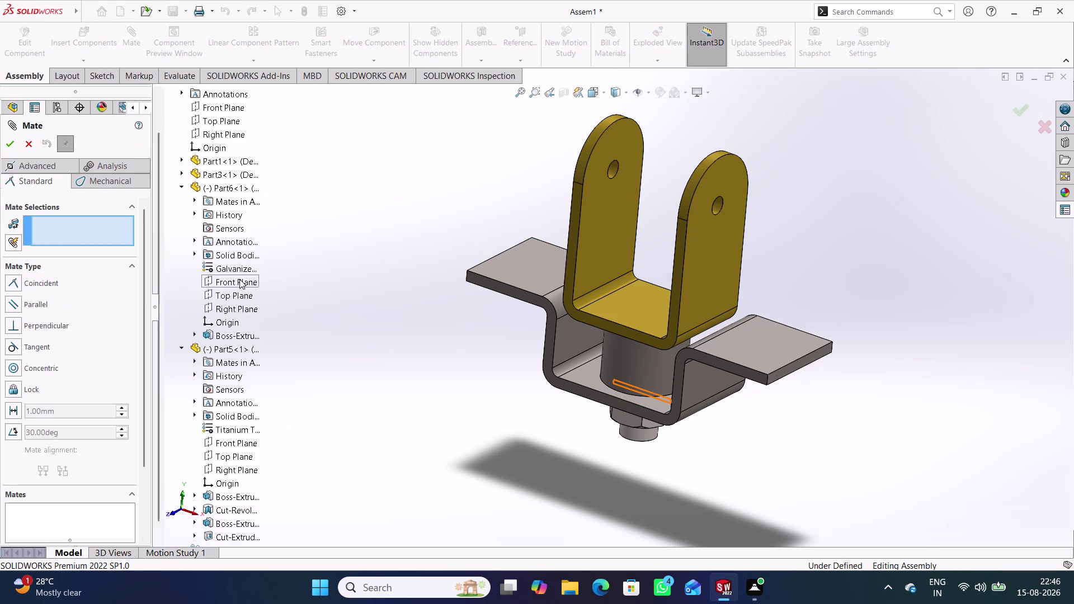
click(227, 111)
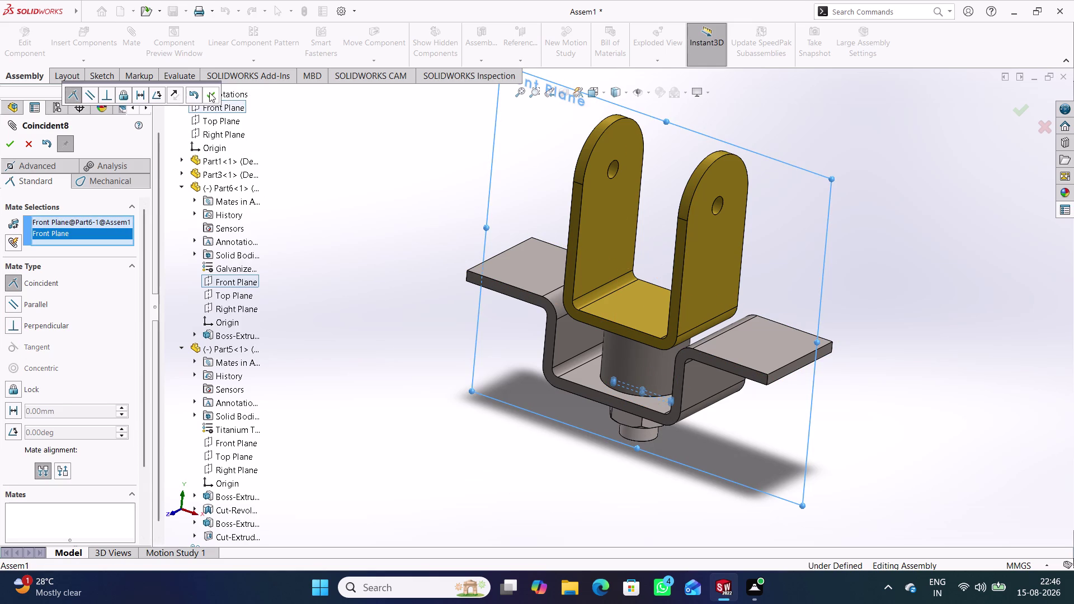
click(210, 91)
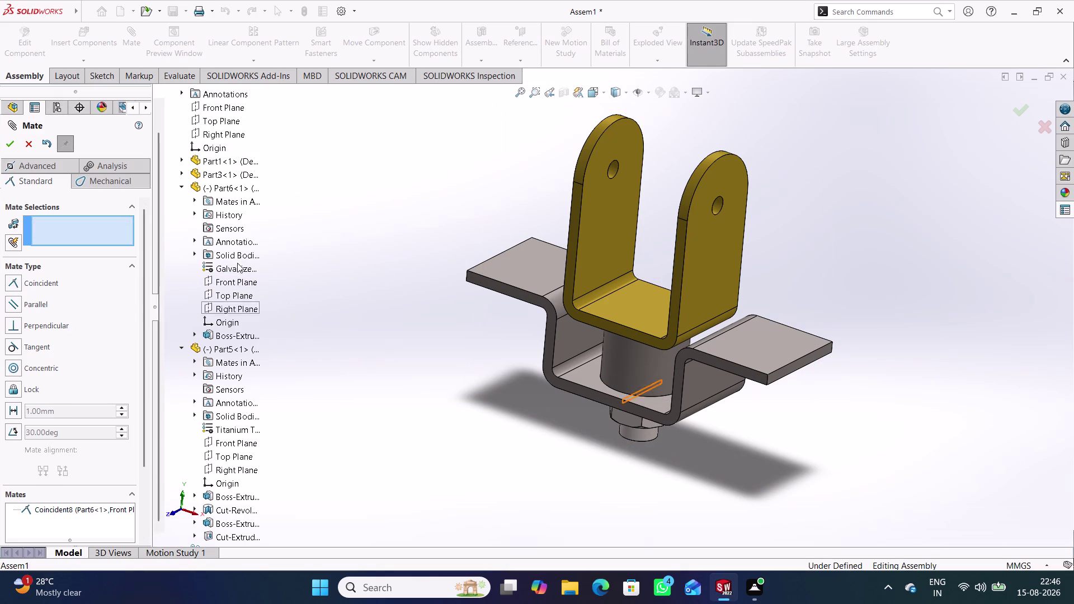
Mate Part5's Front Plane coincident with the assembly Front Plane and finish.
click(181, 183)
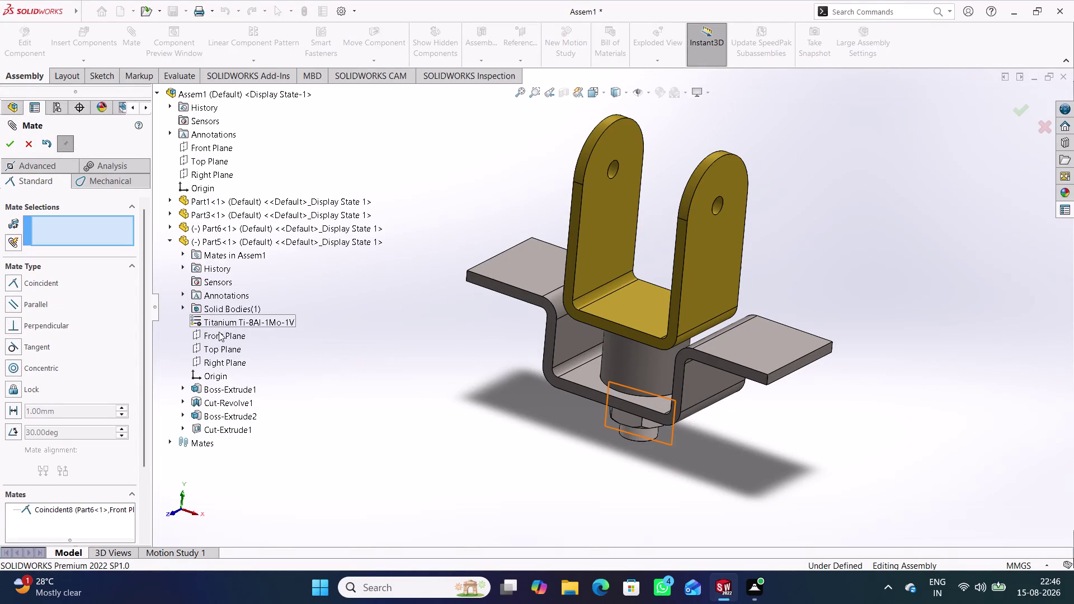
click(219, 332)
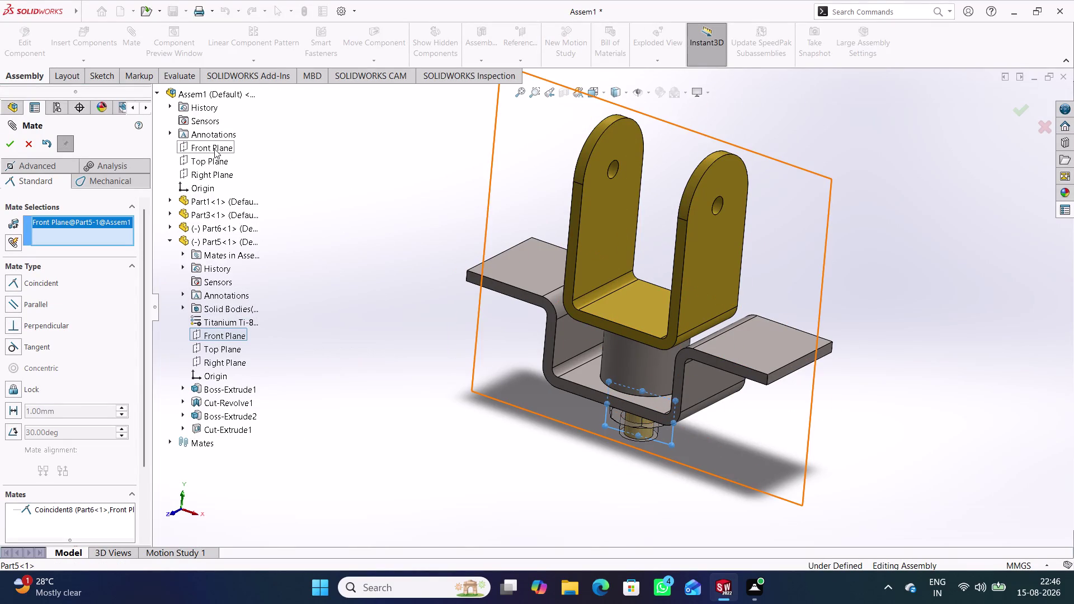
click(214, 148)
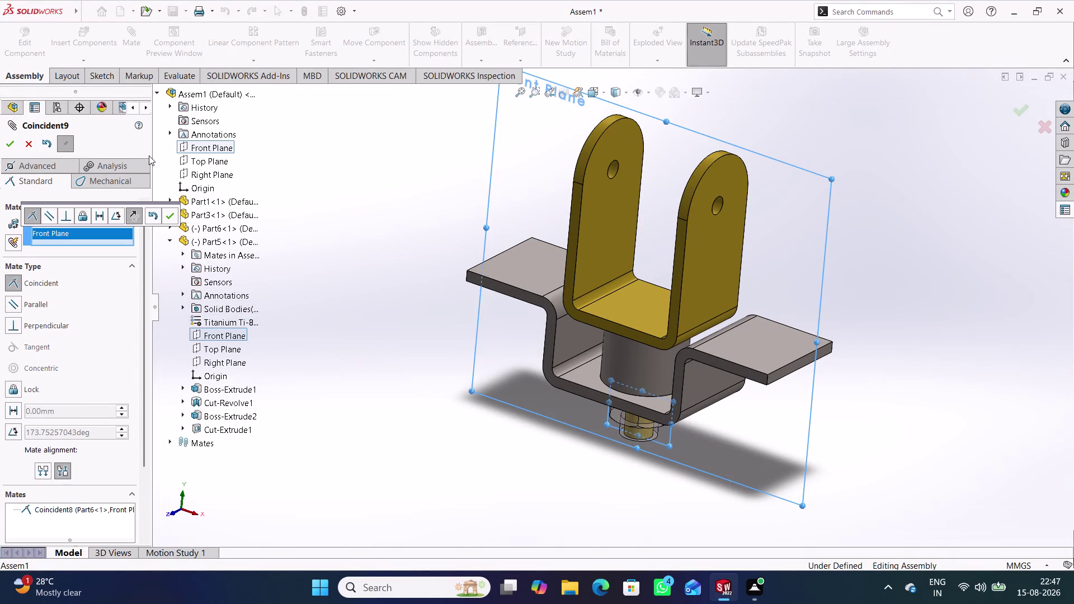
click(174, 215)
click(31, 147)
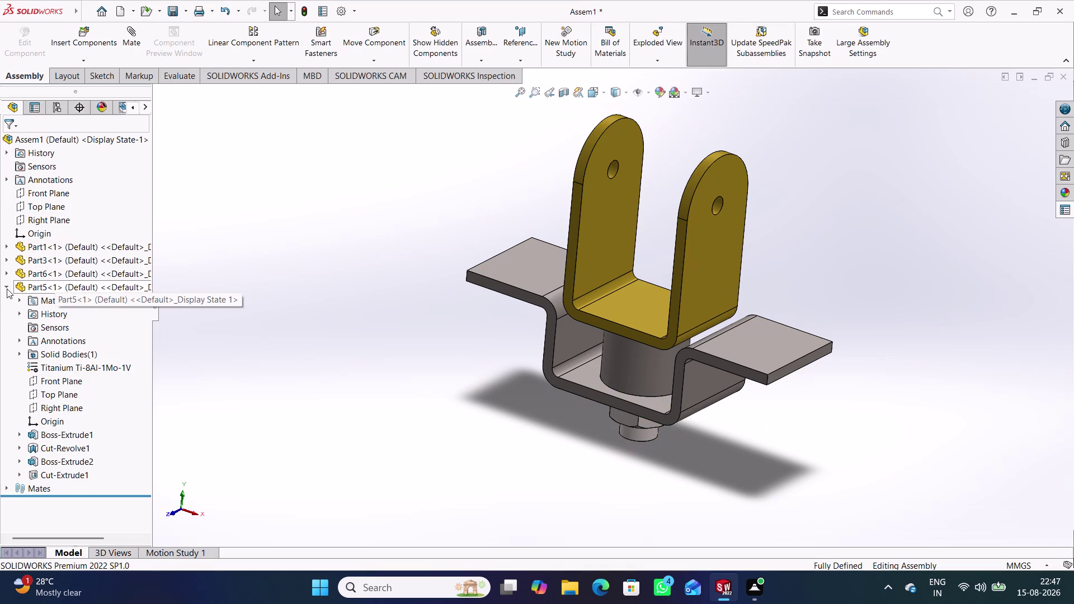
click(6, 288)
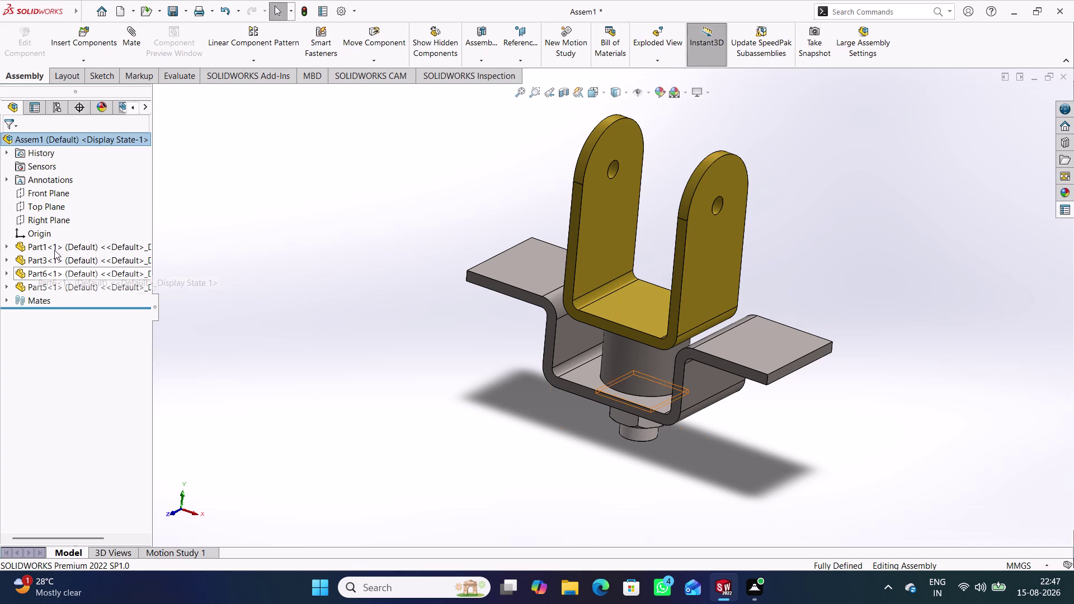
Insert Part2, rotated 90°, placed to the left of the assembly.
click(86, 49)
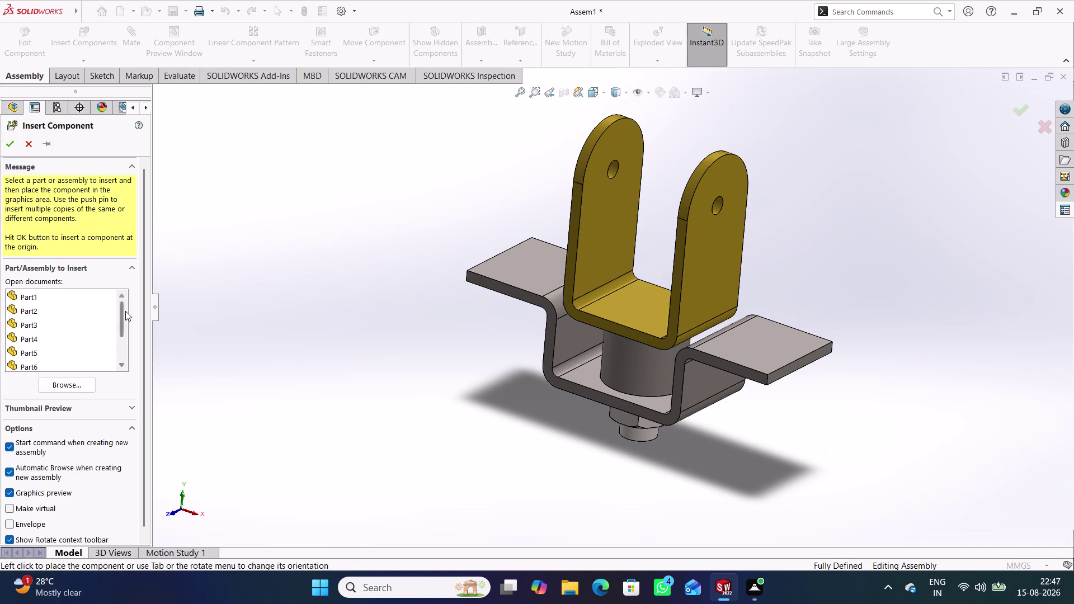
click(35, 313)
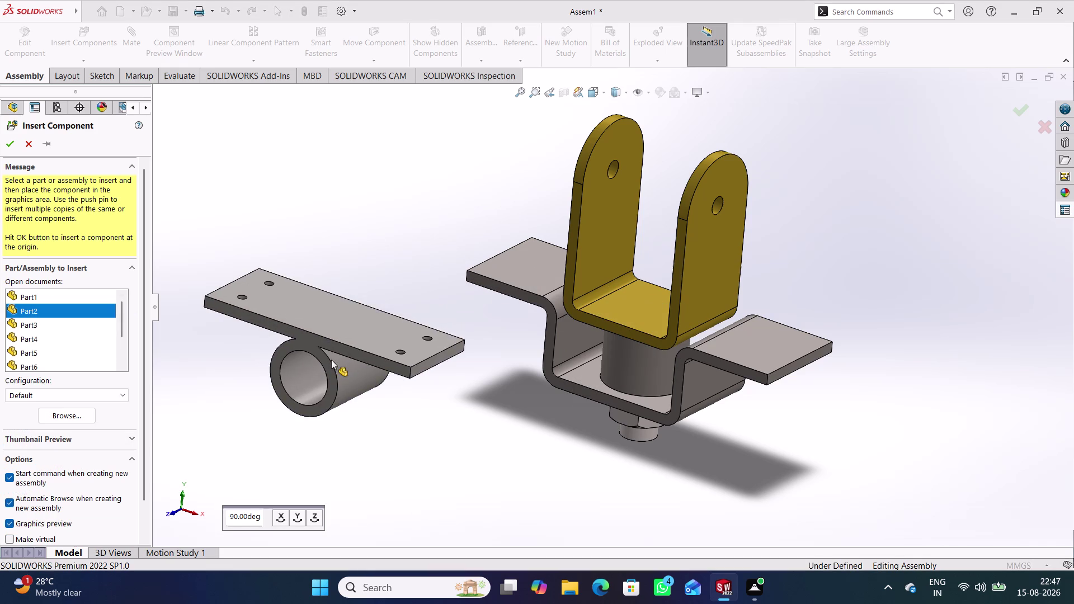
click(300, 513)
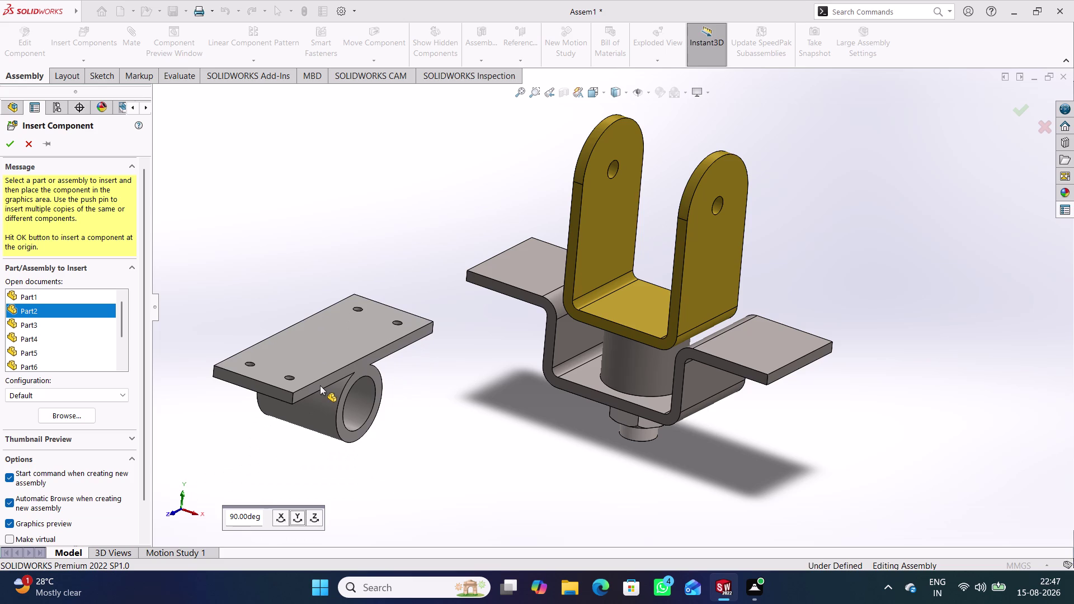
click(320, 386)
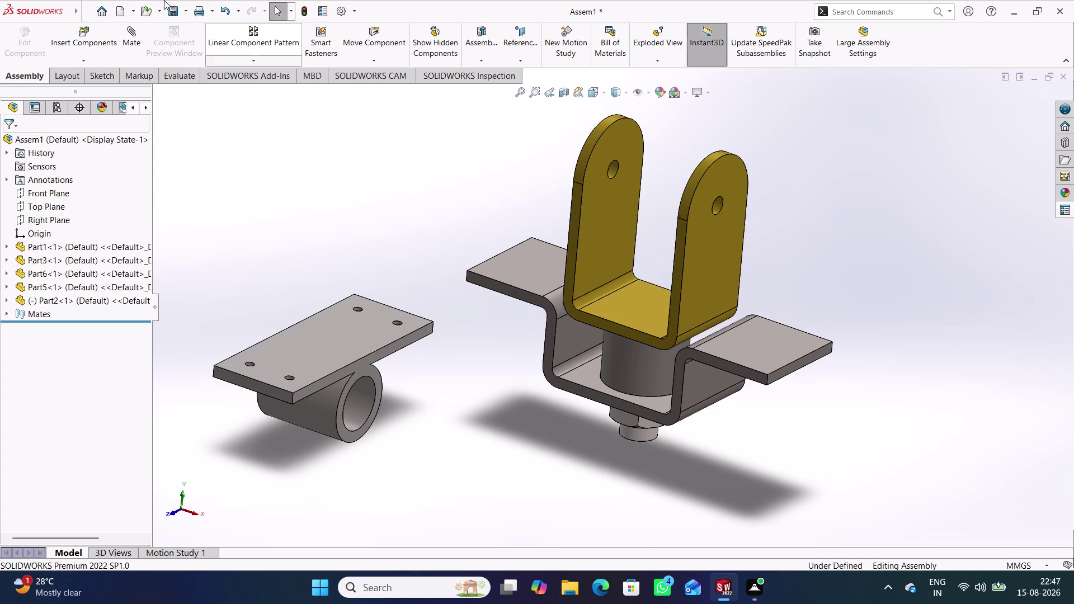
click(137, 49)
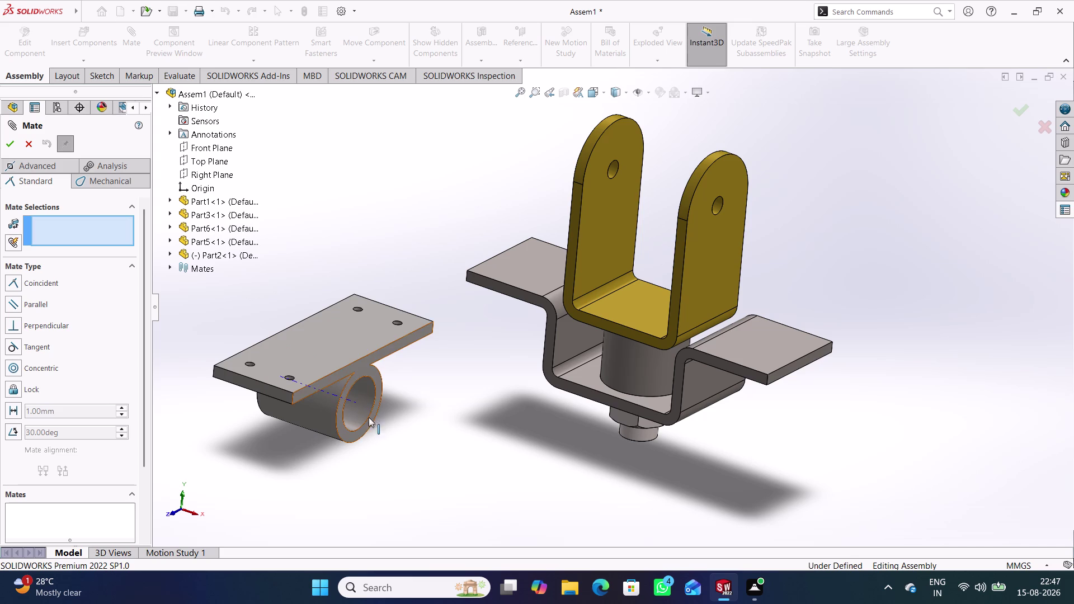
Mate Part2's tube Axis1 coincident with the fork's hole Axis2.
click(369, 397)
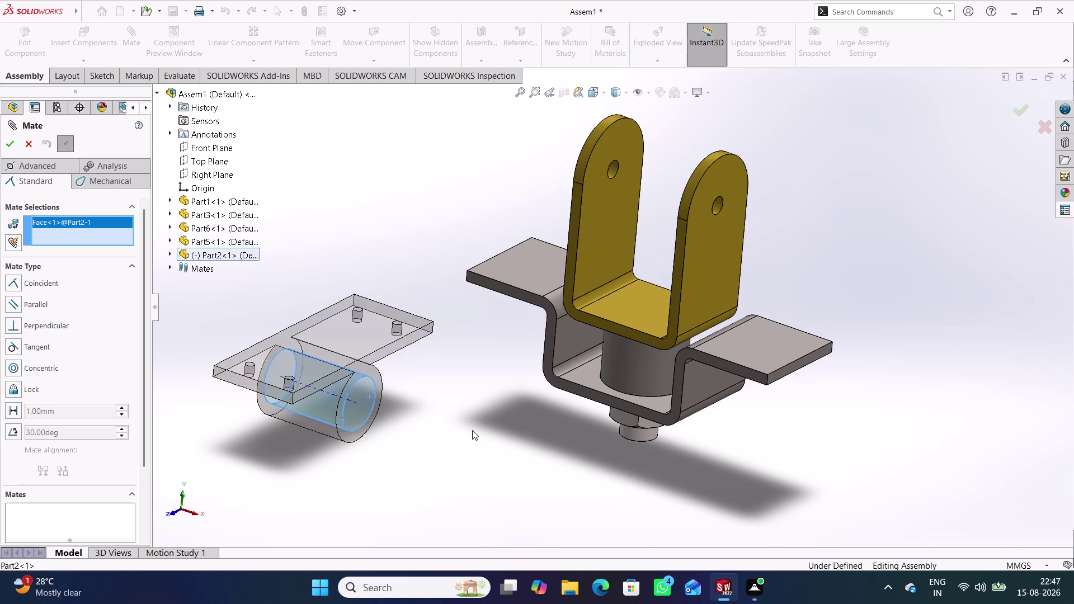
click(472, 431)
click(452, 412)
right_click(93, 219)
click(134, 239)
click(403, 414)
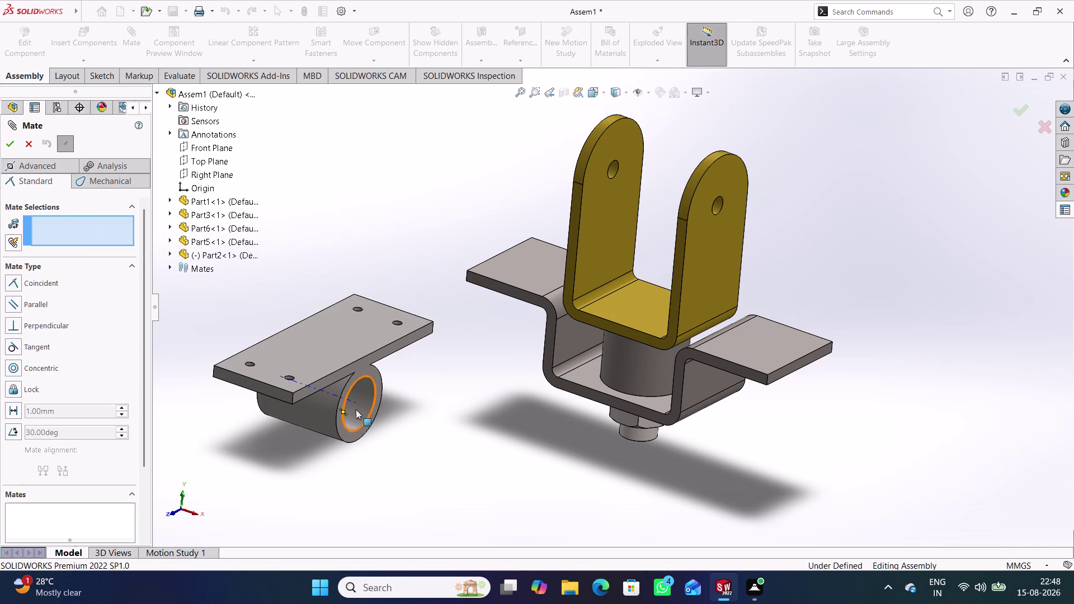
click(352, 401)
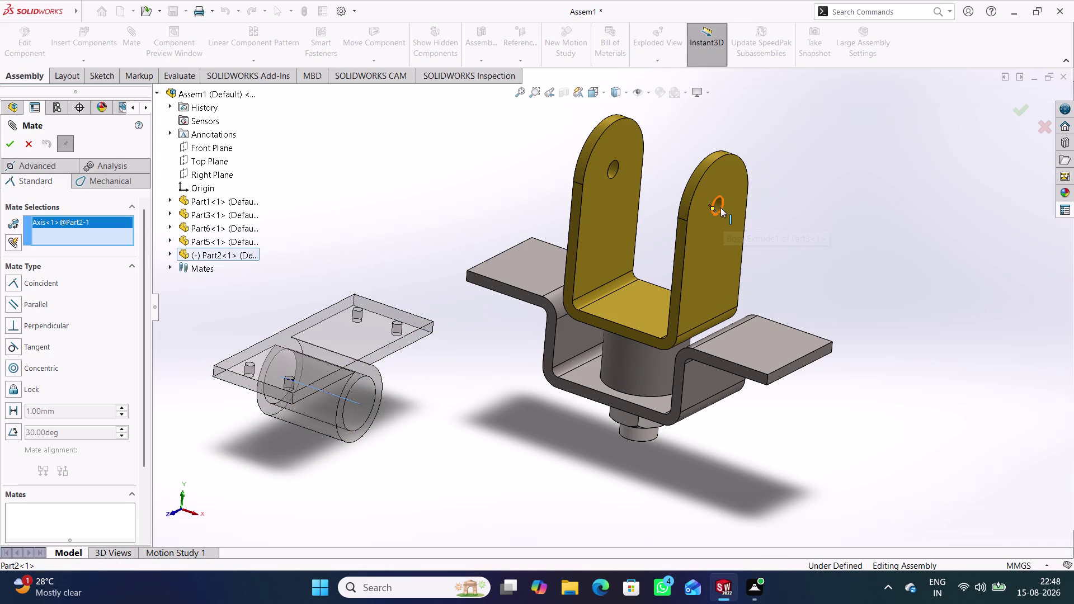
click(719, 205)
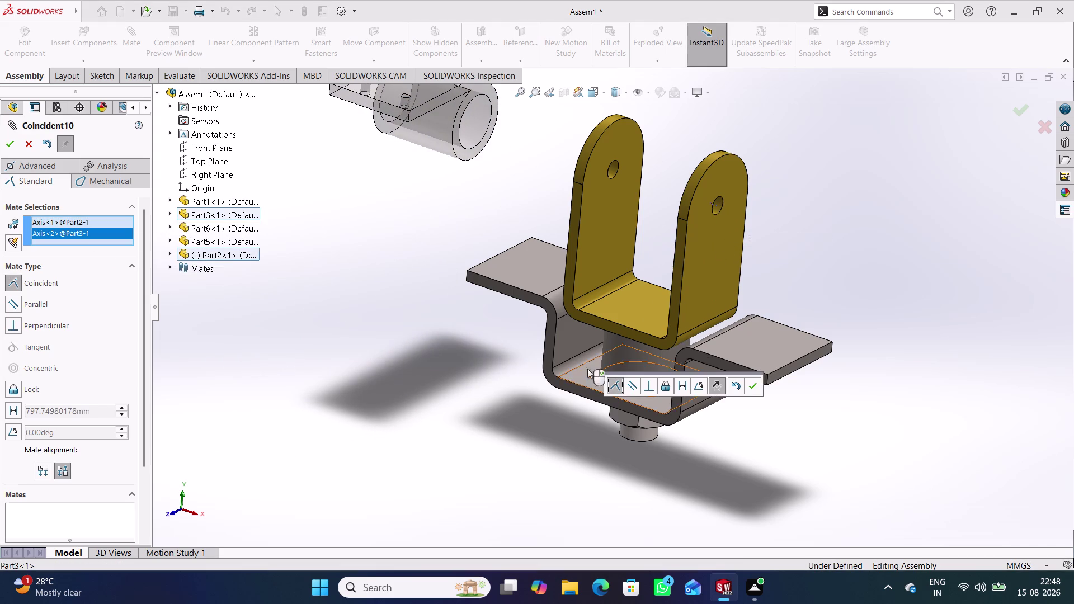
click(752, 384)
click(528, 395)
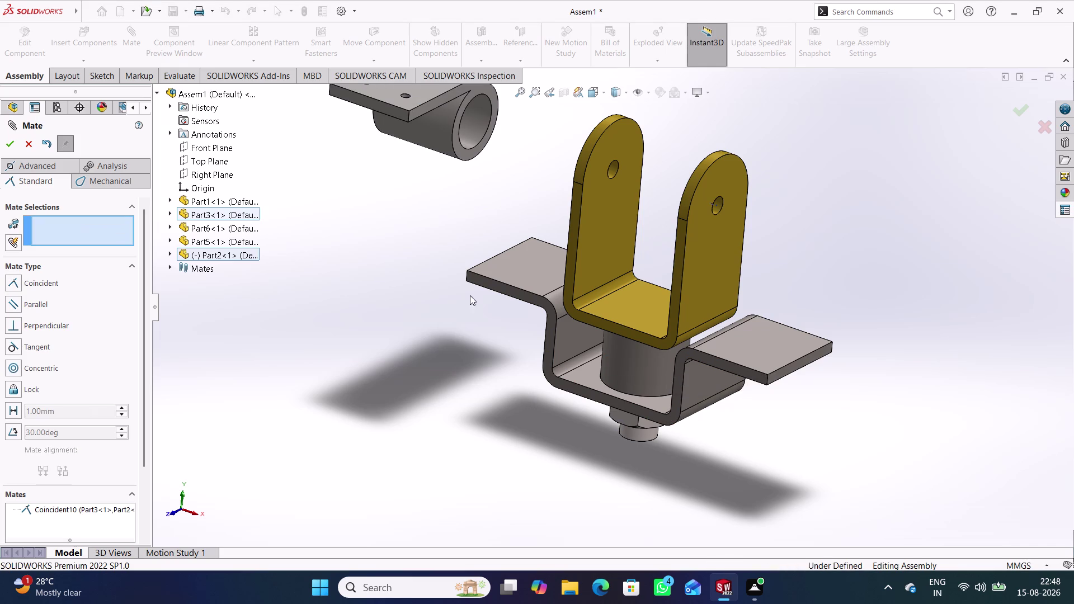
scroll(up, 3)
scroll(down, 3)
Space the roller block's end face 25 mm from the bracket arm face with a Distance mate.
scroll(down, 3)
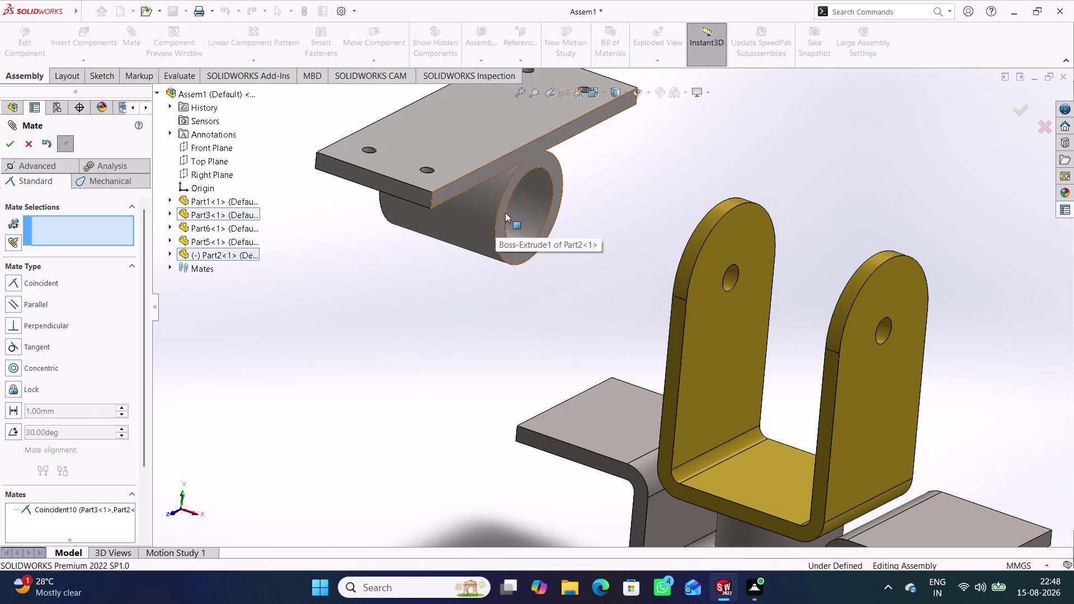
click(537, 151)
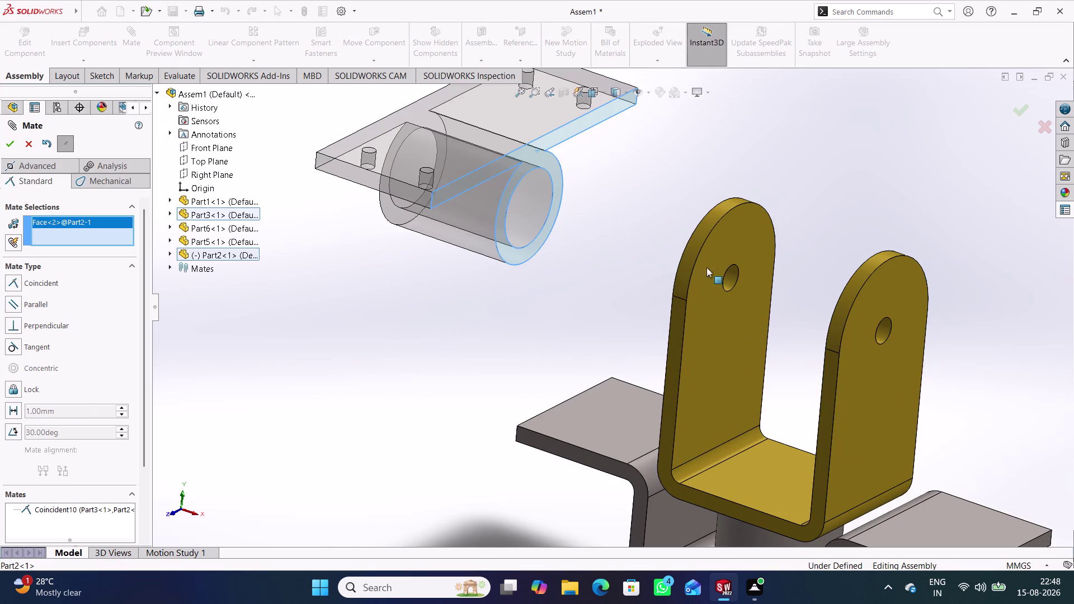
middle_drag(775, 352, 858, 379)
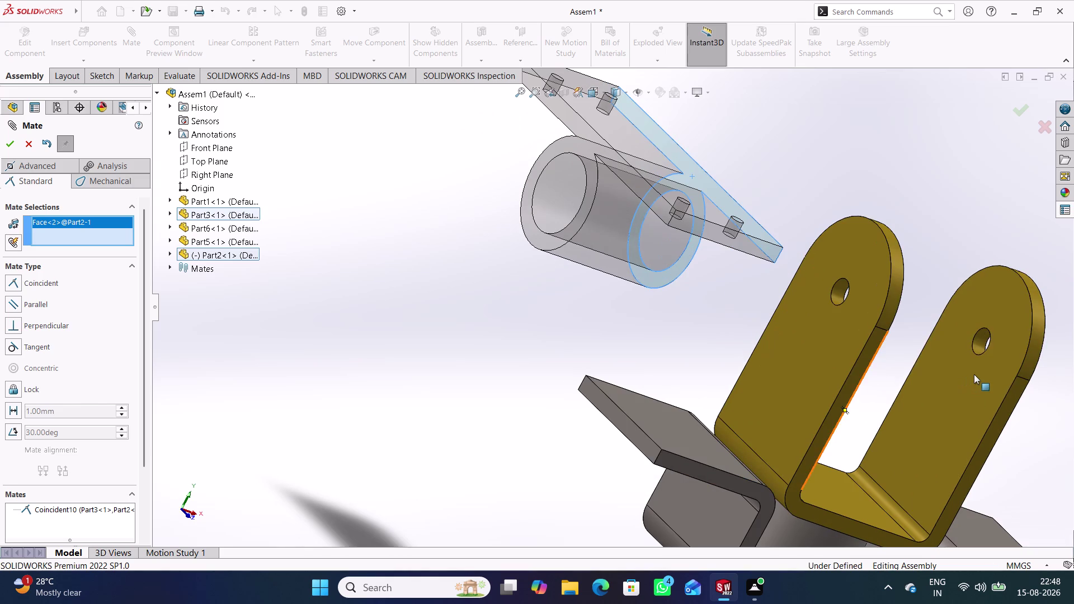
click(974, 374)
middle_drag(655, 299, 590, 276)
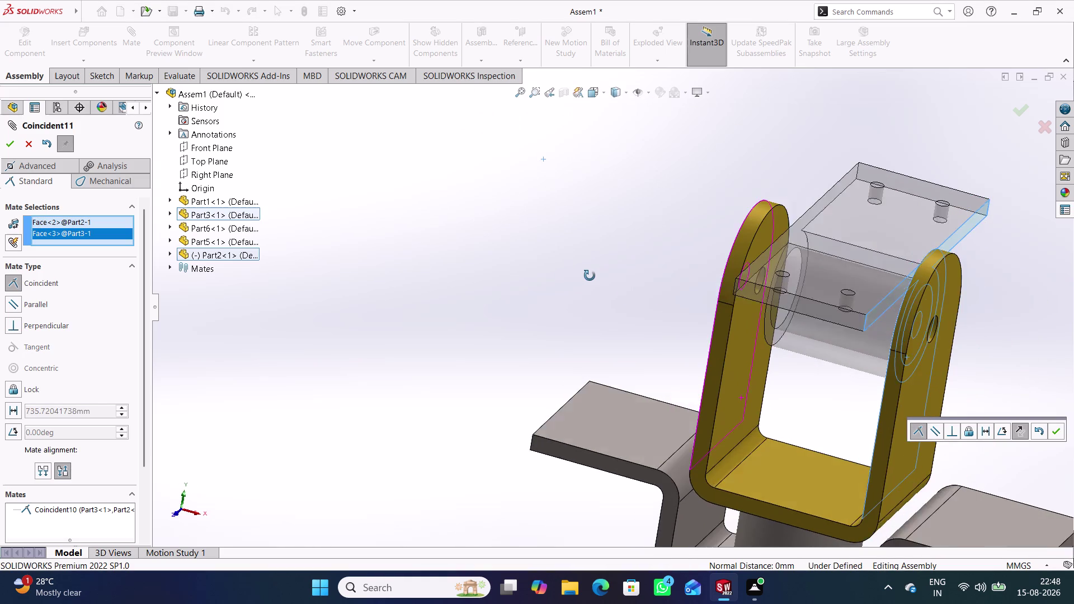
middle_drag(590, 276, 606, 231)
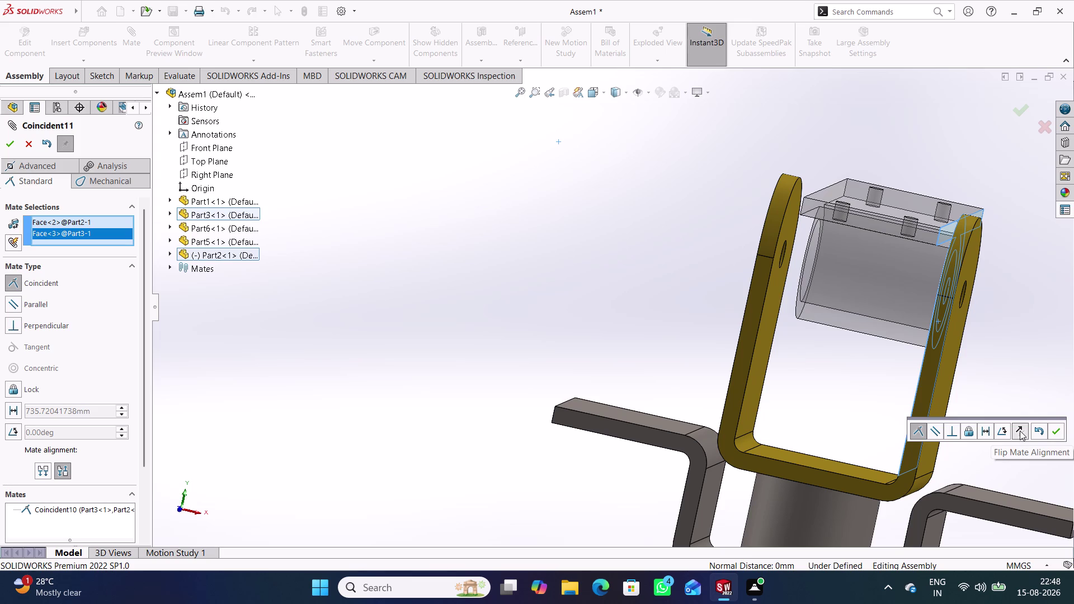
click(988, 431)
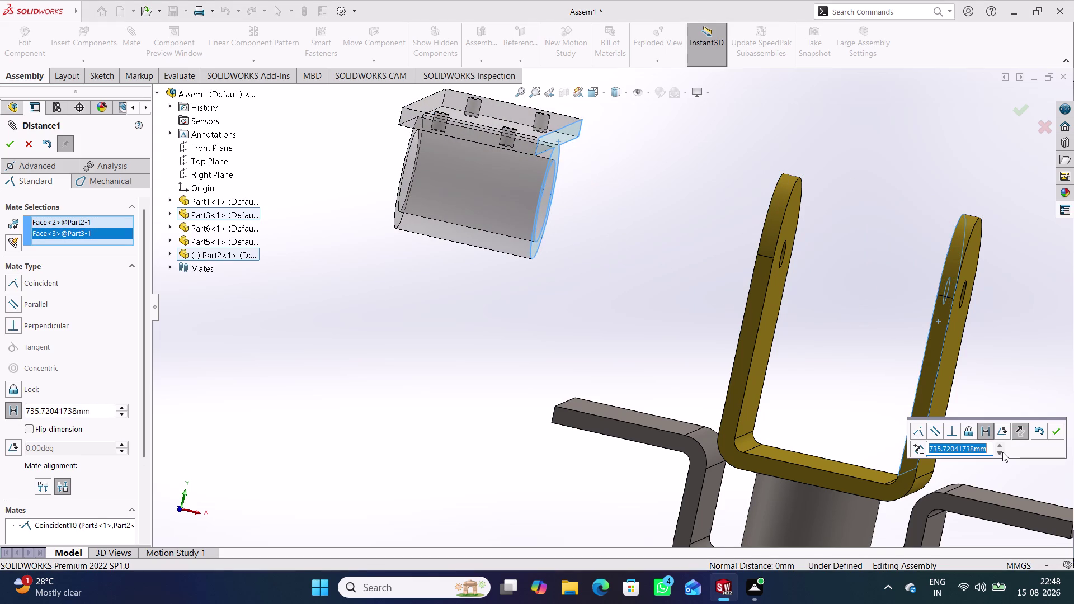
text(25)
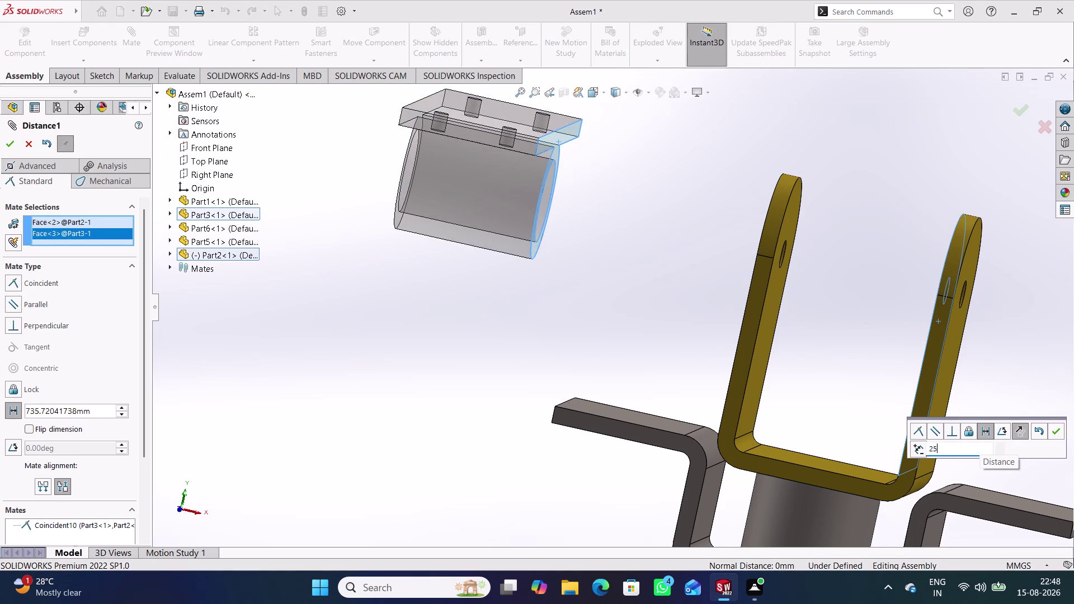
key(Return)
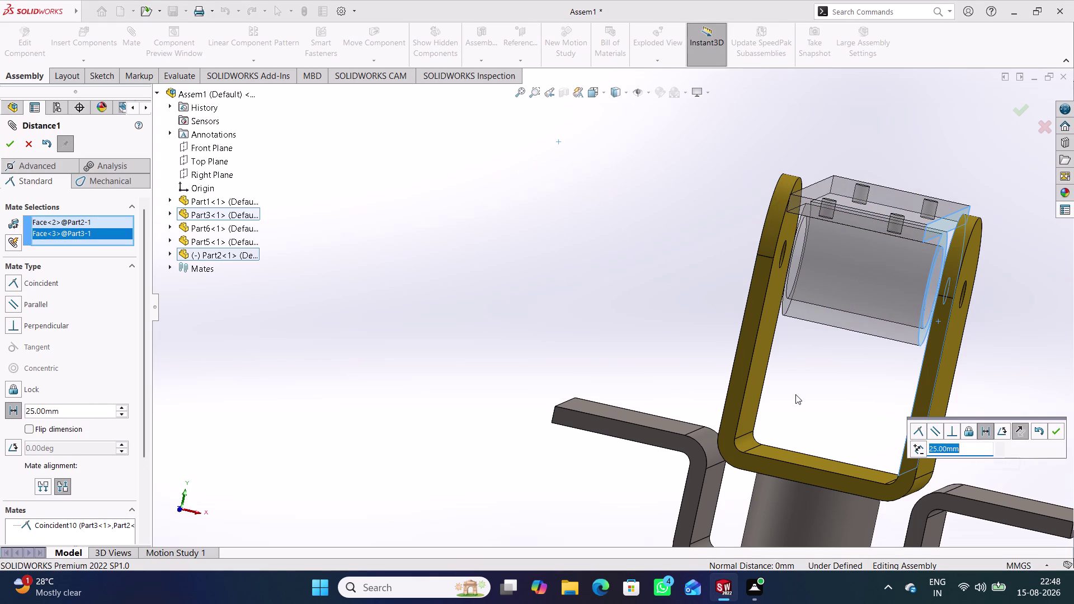
click(1055, 428)
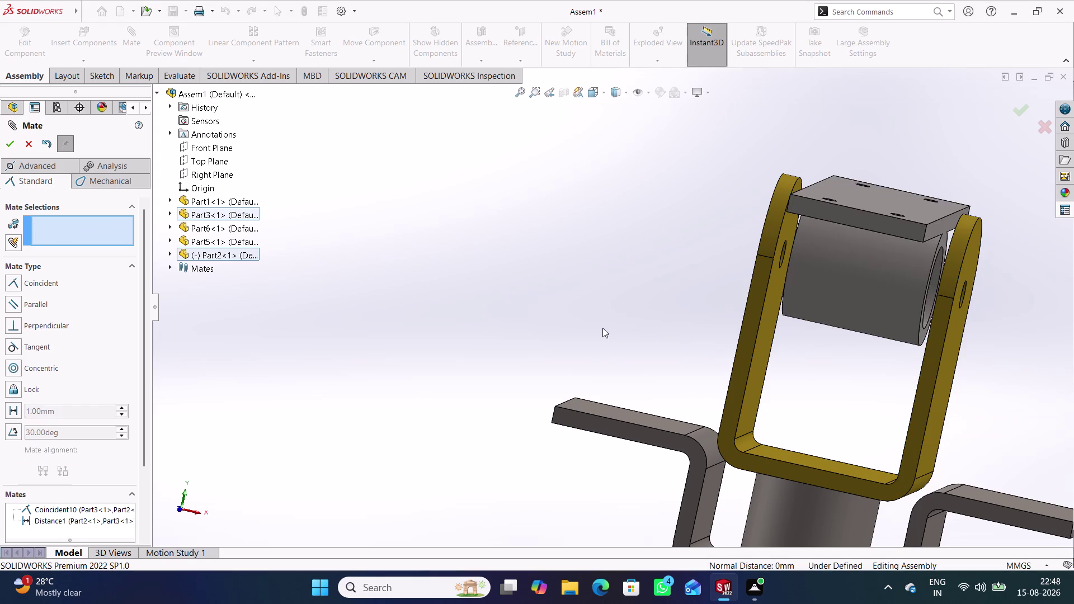
middle_drag(603, 328, 607, 314)
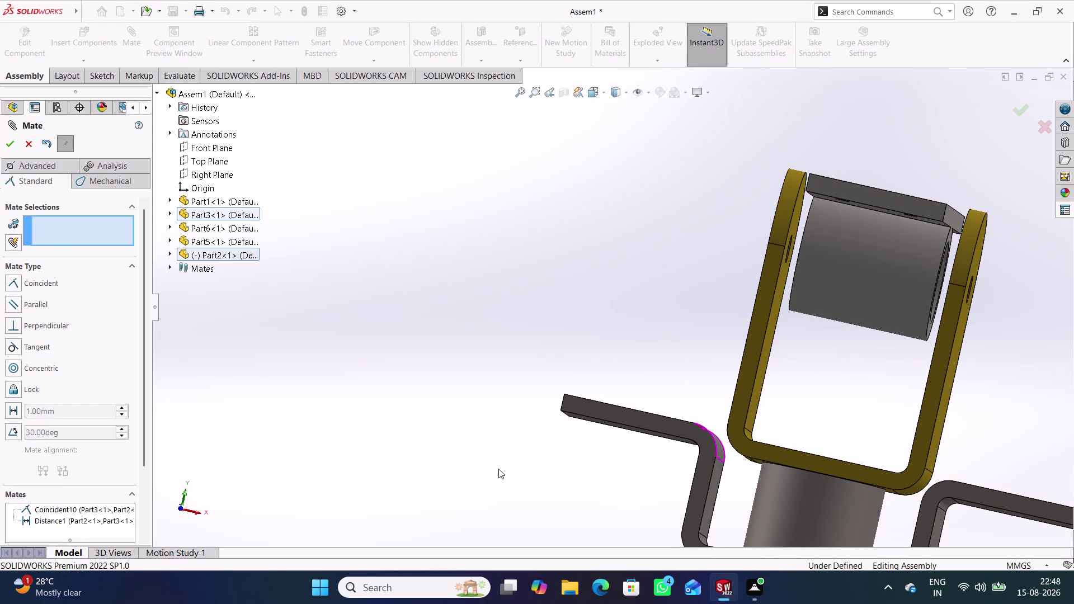
key(ctrl+1)
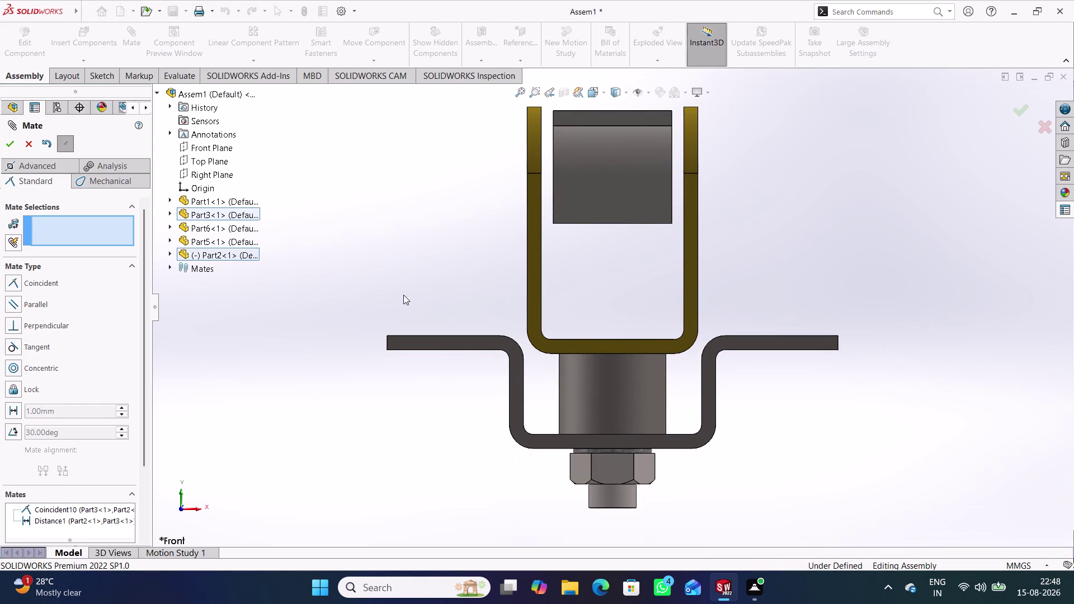
click(416, 237)
middle_drag(437, 205, 409, 211)
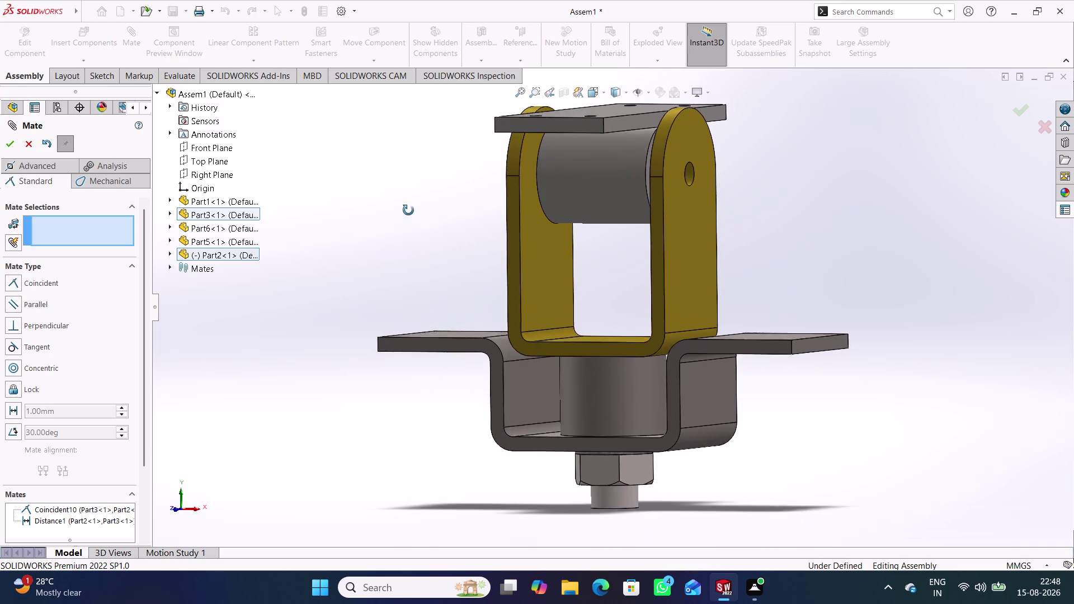
middle_drag(409, 211, 409, 210)
drag(560, 115, 567, 170)
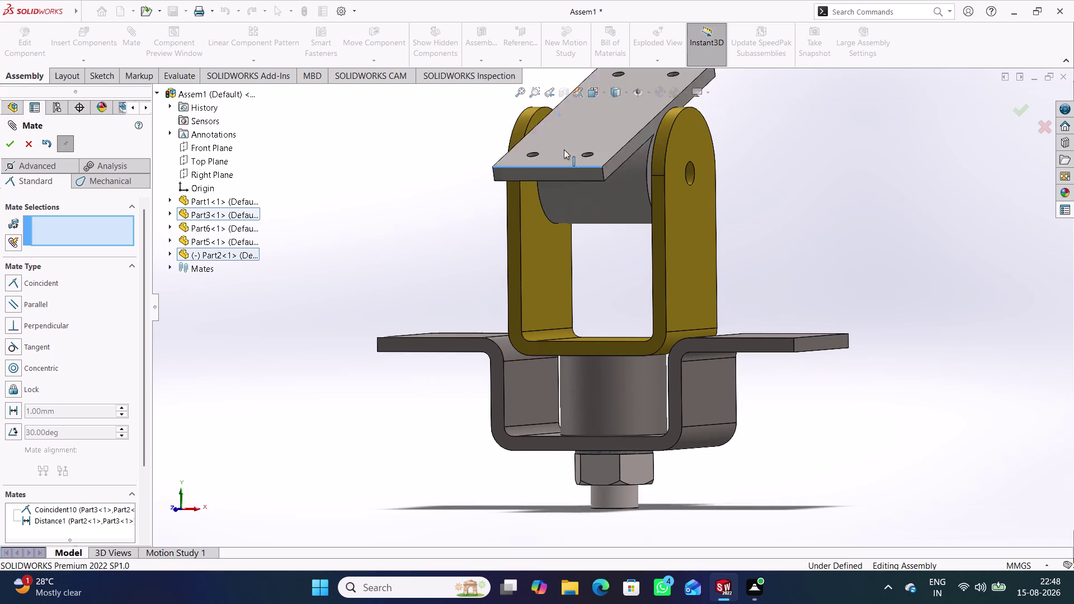
drag(567, 170, 557, 109)
drag(455, 143, 454, 151)
middle_drag(450, 159, 451, 161)
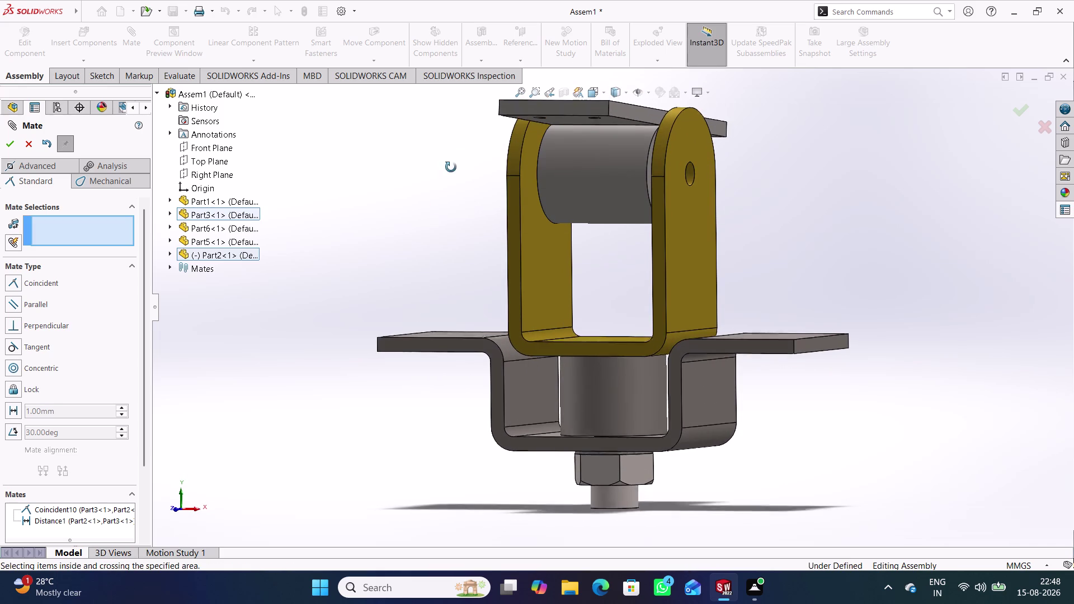
middle_drag(450, 161, 450, 211)
click(411, 224)
middle_drag(431, 226, 434, 204)
click(284, 285)
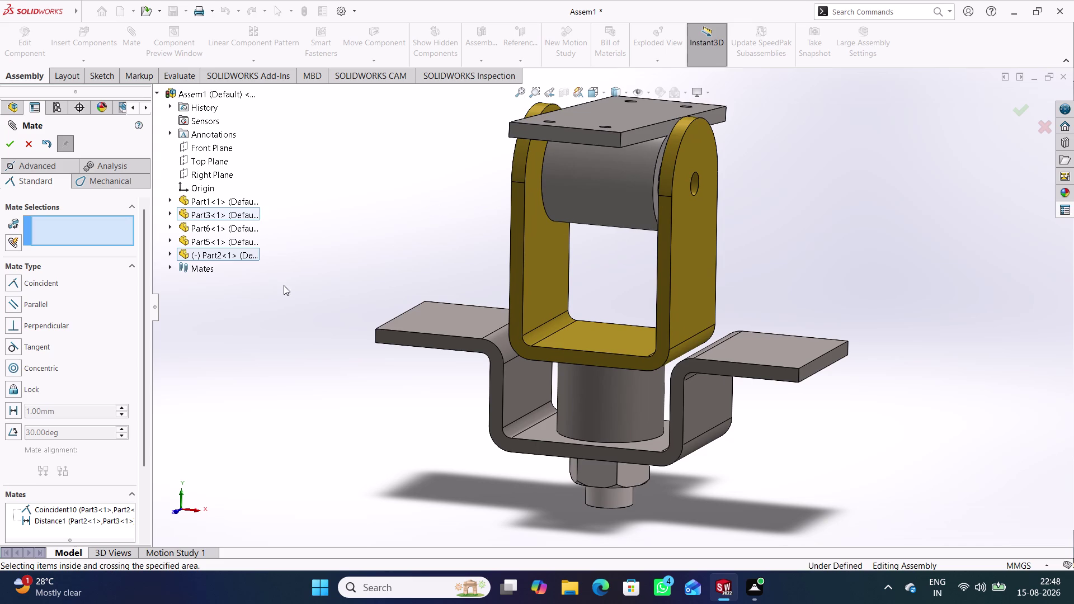
click(239, 301)
Make Part2's Top Plane parallel to the assembly Top Plane and close Mate.
click(73, 233)
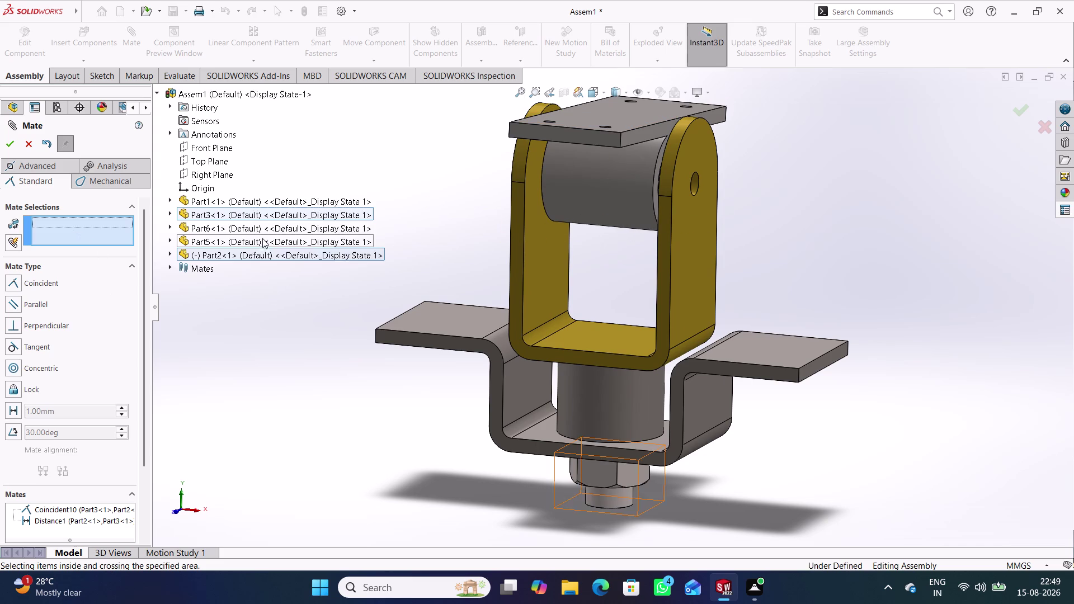
click(171, 255)
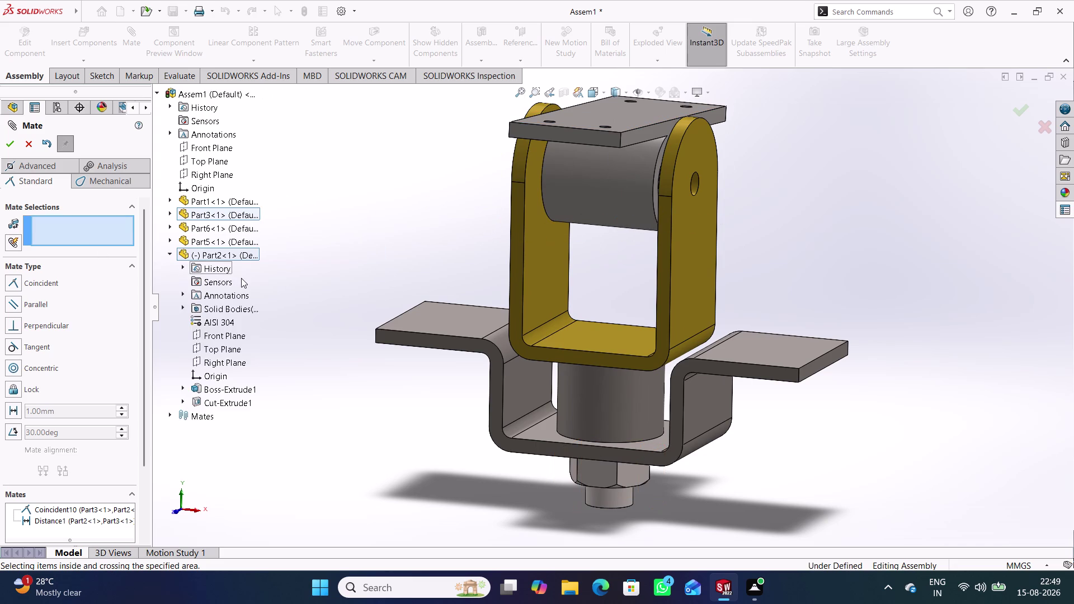
click(235, 347)
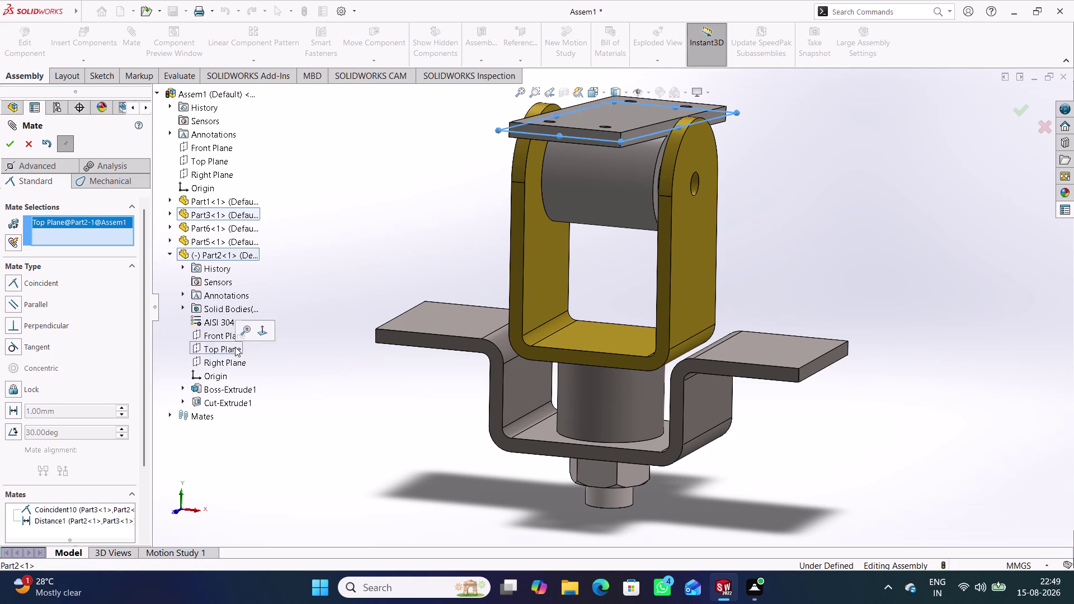
click(219, 162)
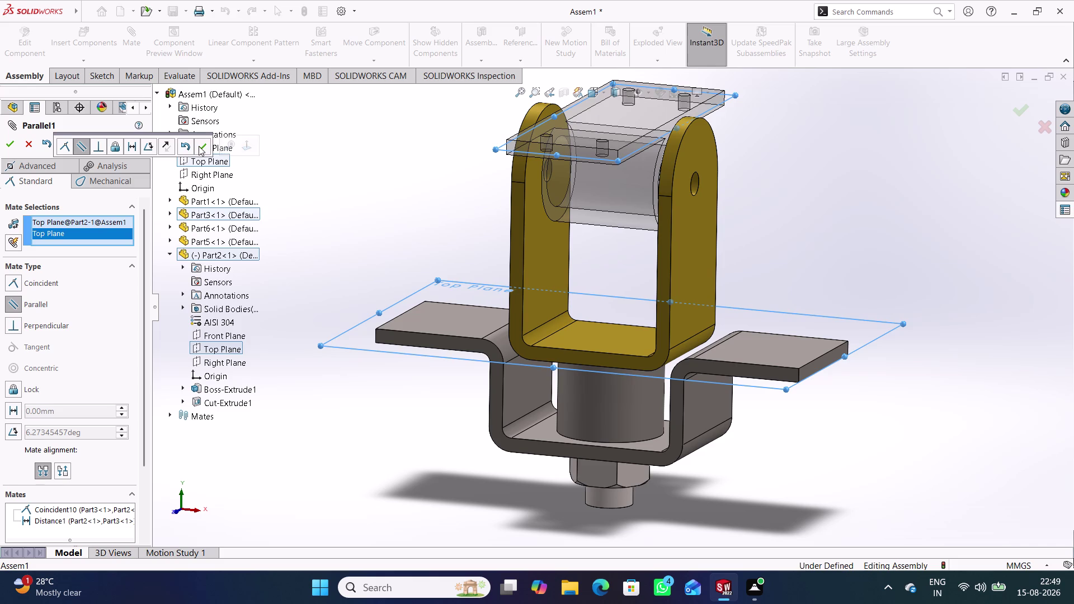
click(199, 146)
click(327, 177)
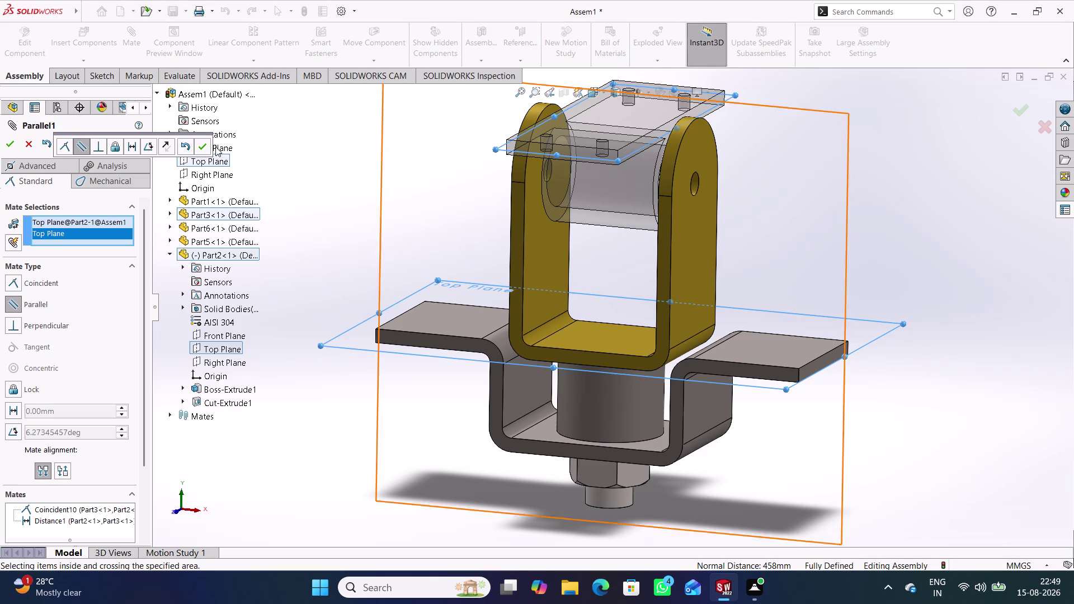
click(203, 144)
double_click(206, 144)
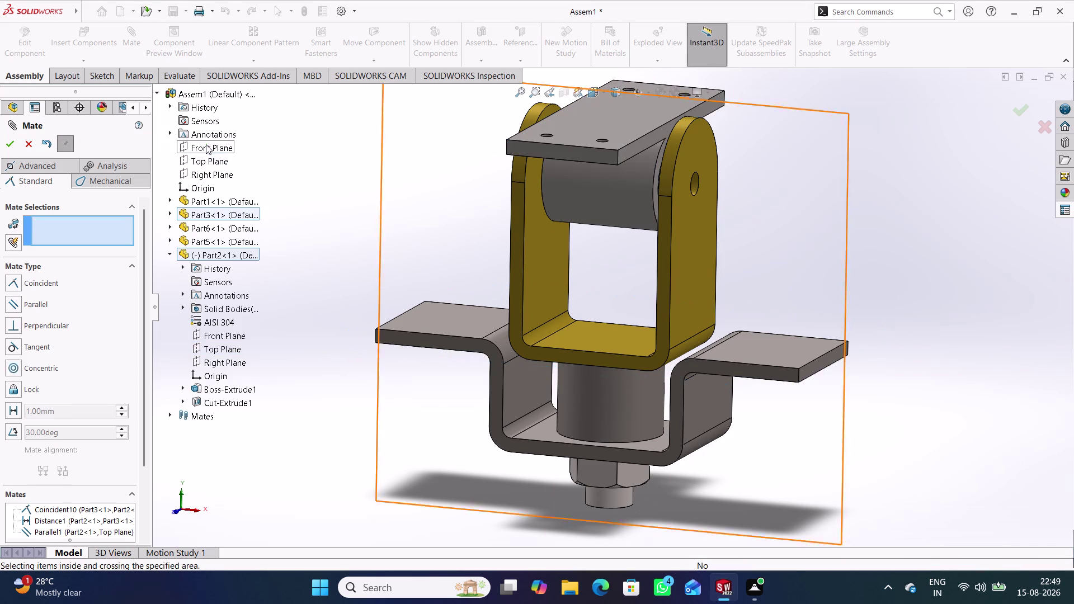
click(305, 156)
click(32, 145)
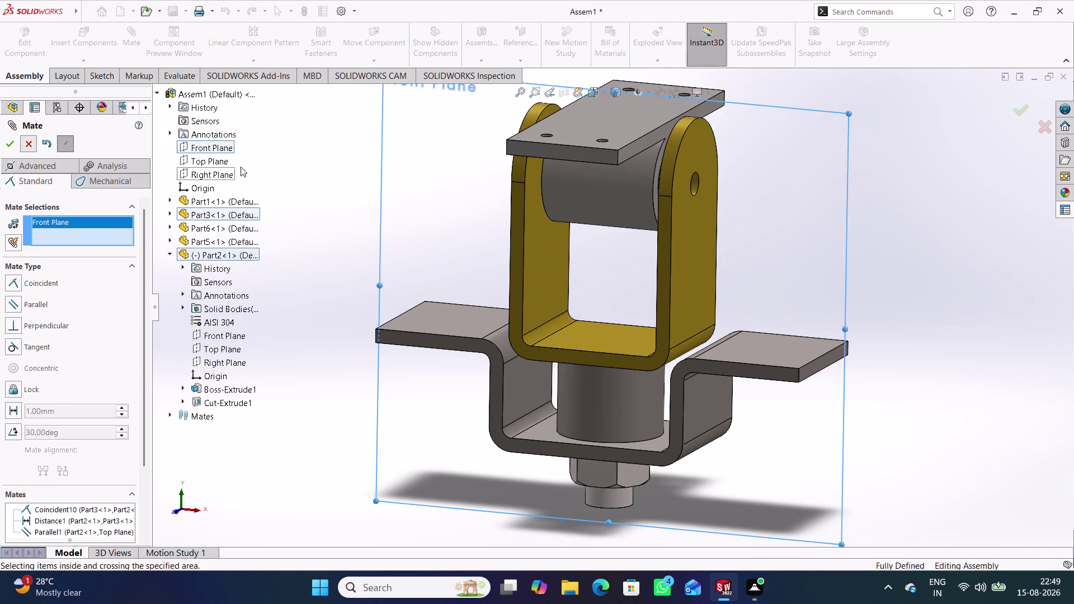
click(353, 208)
View the assembly from front, left and isometric orientations.
middle_drag(359, 212, 503, 196)
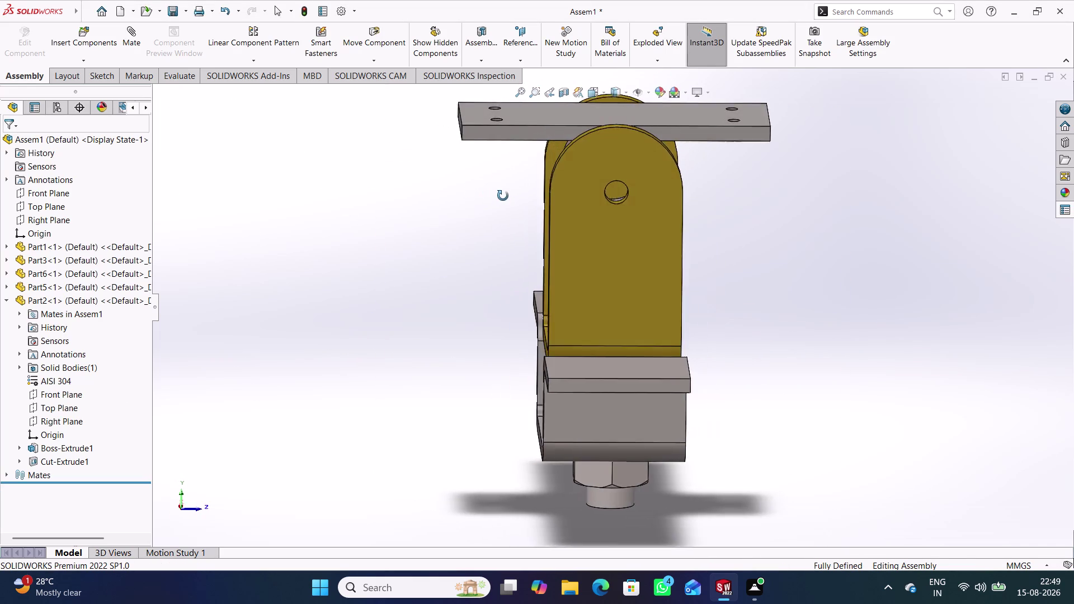
middle_drag(503, 196, 516, 172)
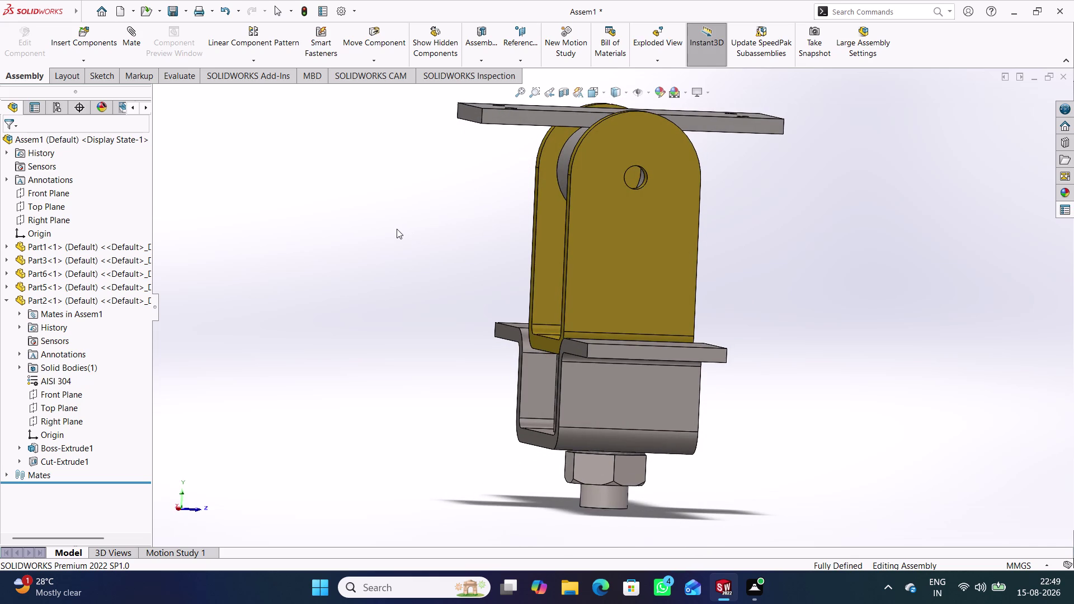
key(ctrl+1)
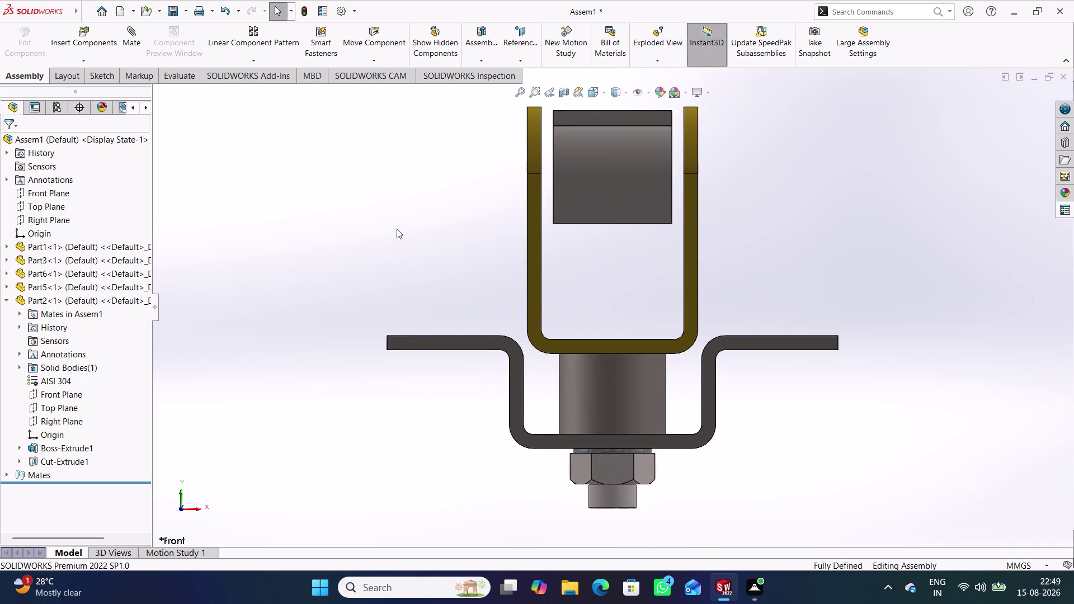
key(ctrl+3)
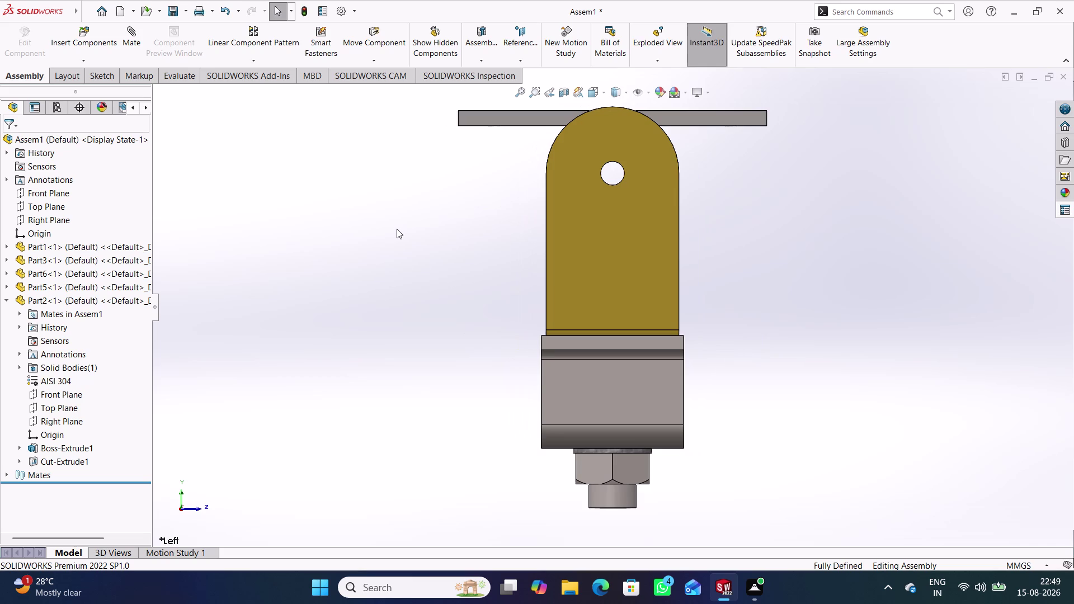
key(ctrl+5)
key(ctrl+7)
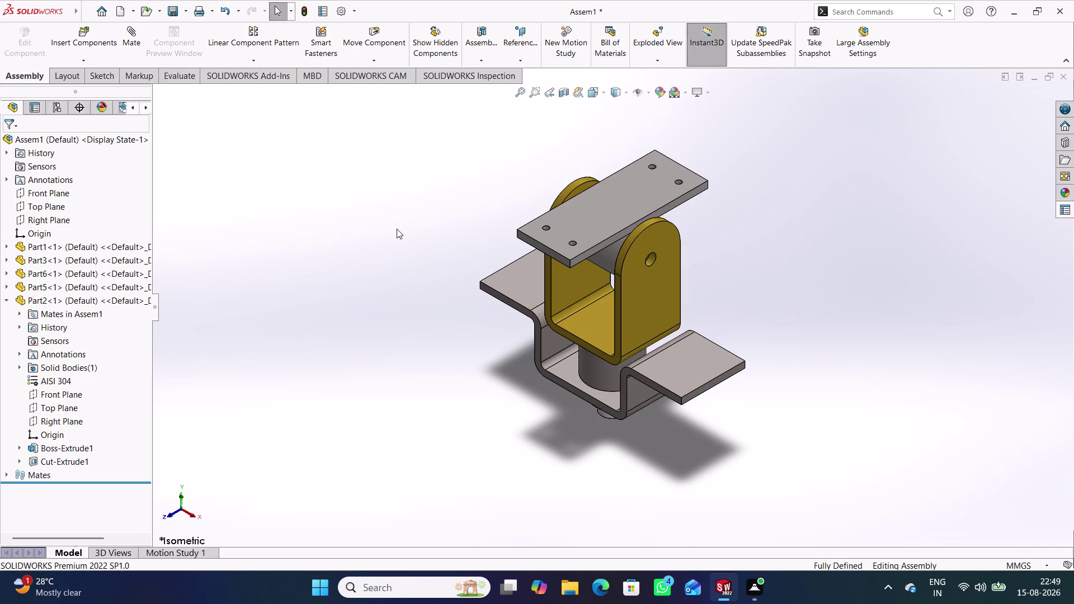
key(ctrl+1)
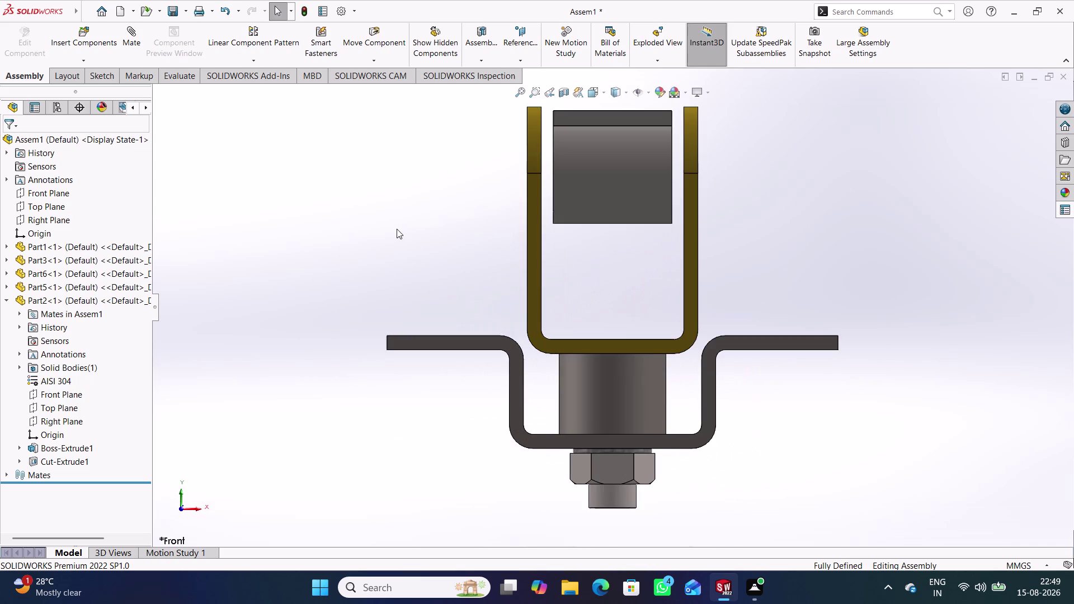
key(ctrl+7)
key(ctrl+1)
key(ctrl+2)
key(ctrl+1)
key(ctrl+7)
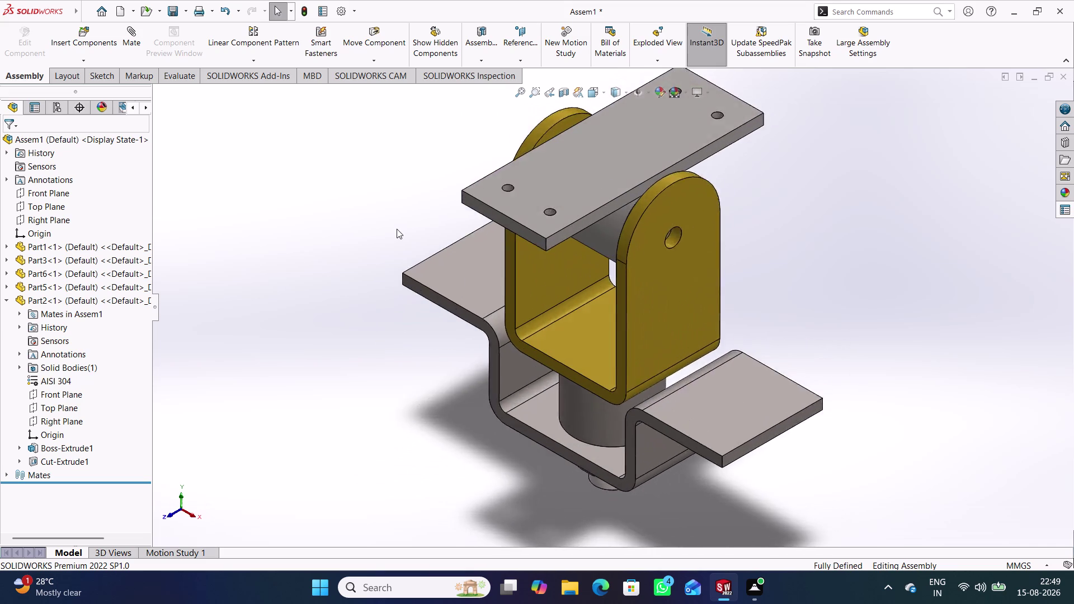
Collapse Part2 in the tree and start Insert Components.
click(459, 353)
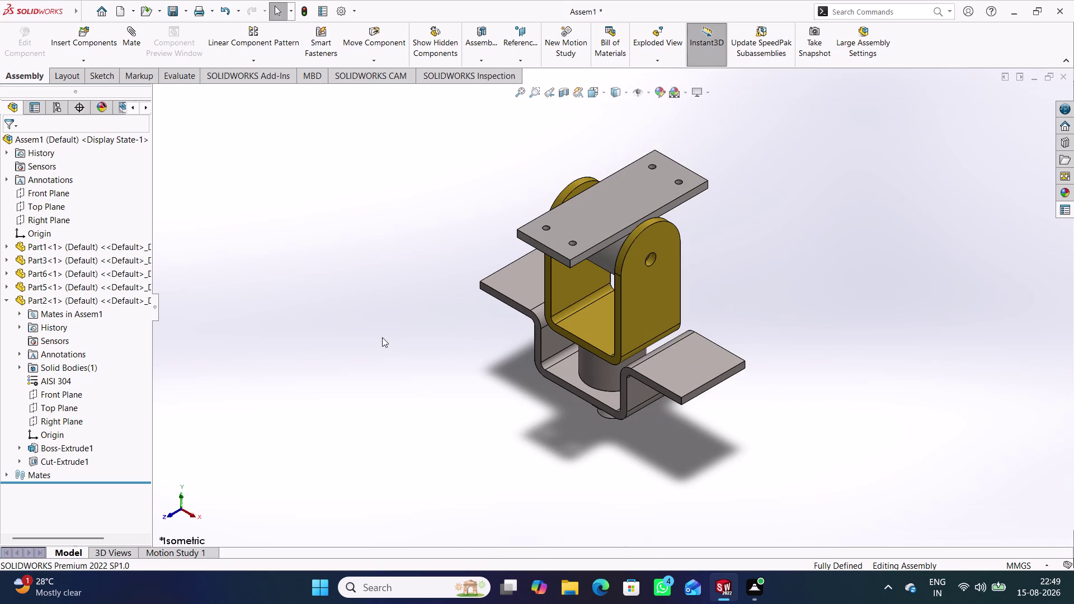
click(5, 299)
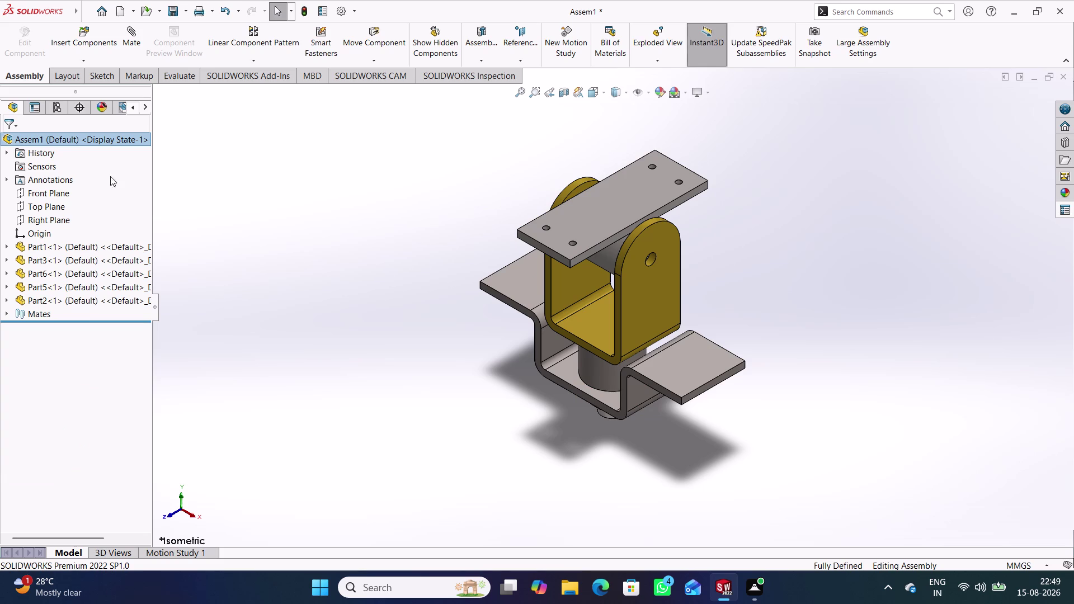
click(101, 33)
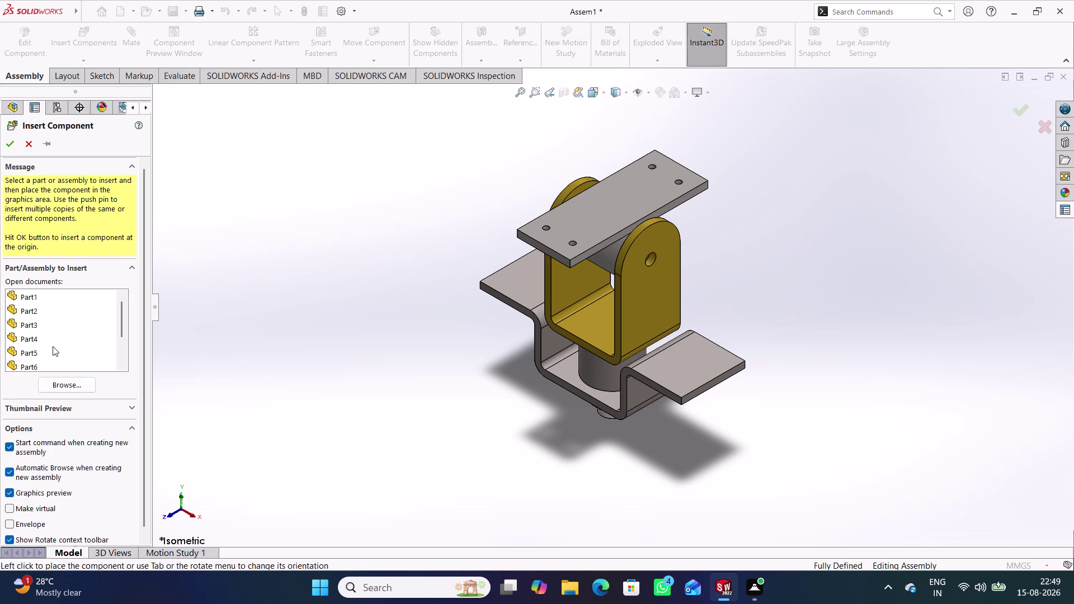
Insert Part4, the flanged bushing, rotated sideways and placed beside the bracket.
scroll(down, 3)
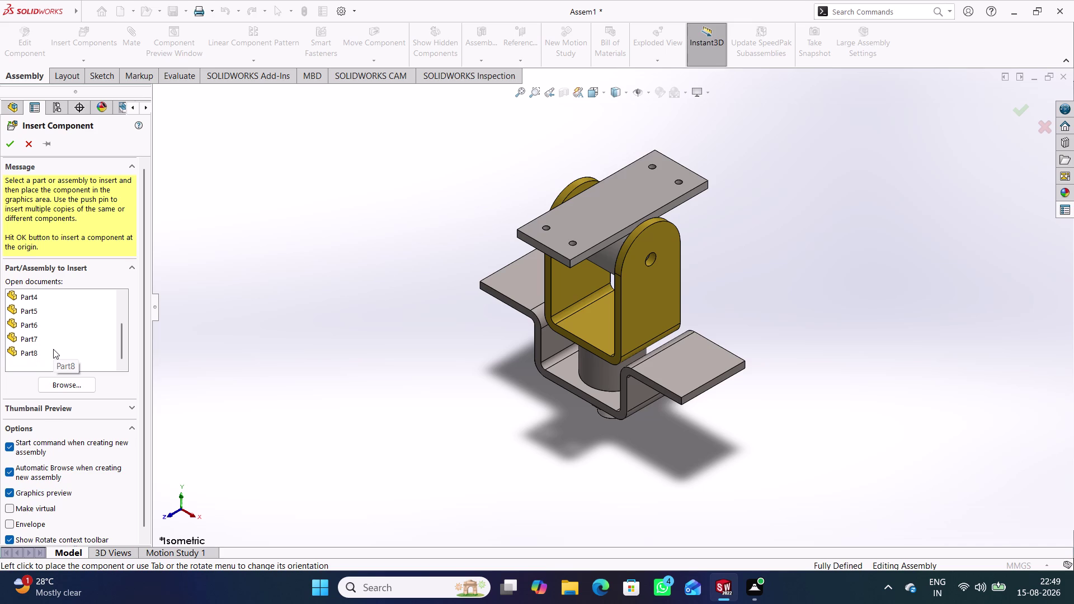
click(38, 297)
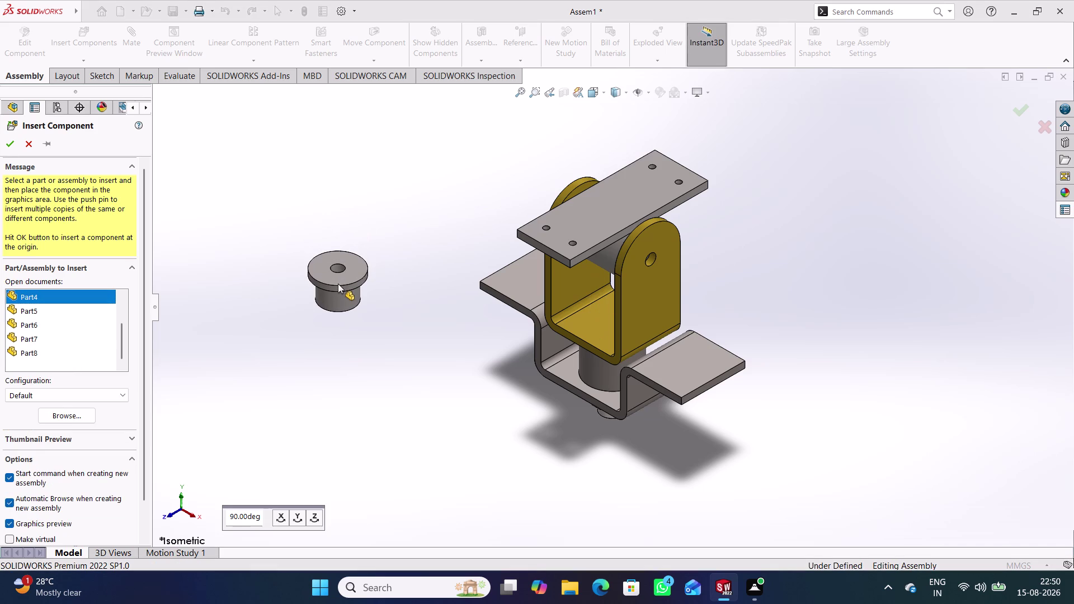
click(298, 513)
click(314, 515)
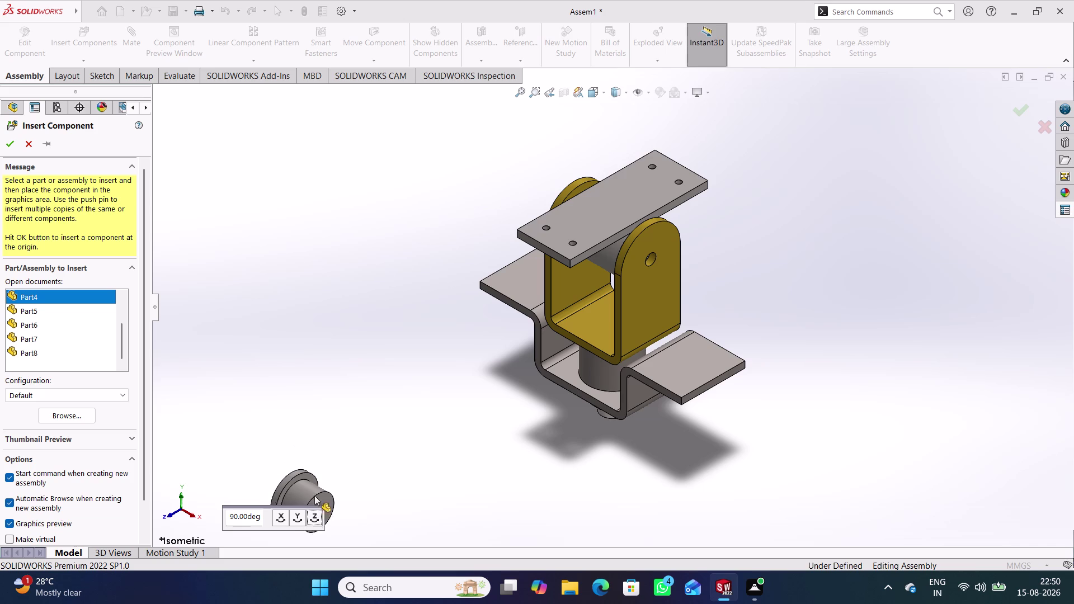
click(313, 517)
click(313, 516)
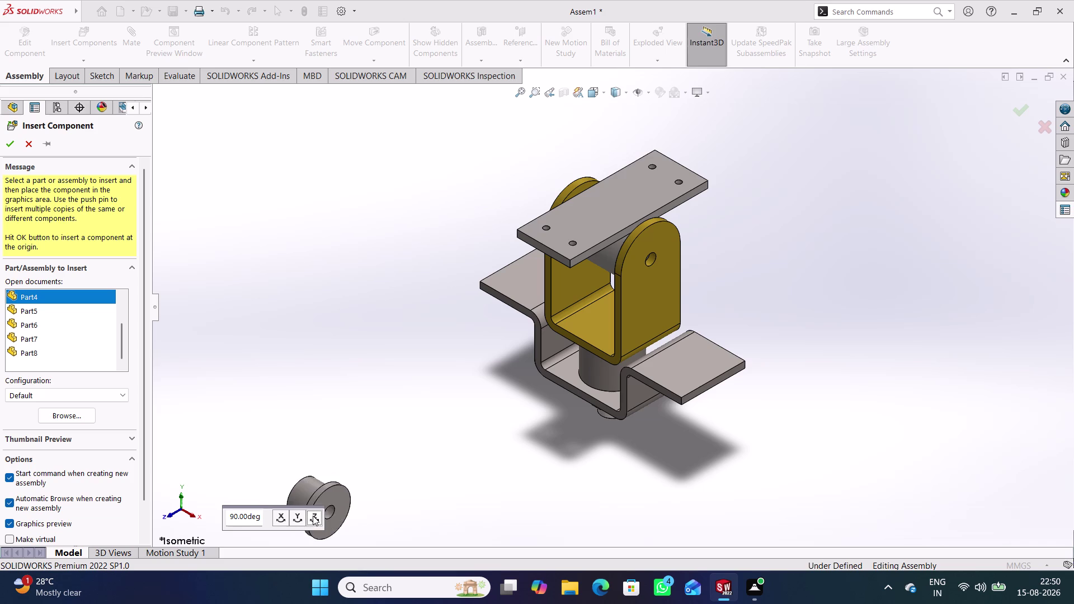
click(372, 404)
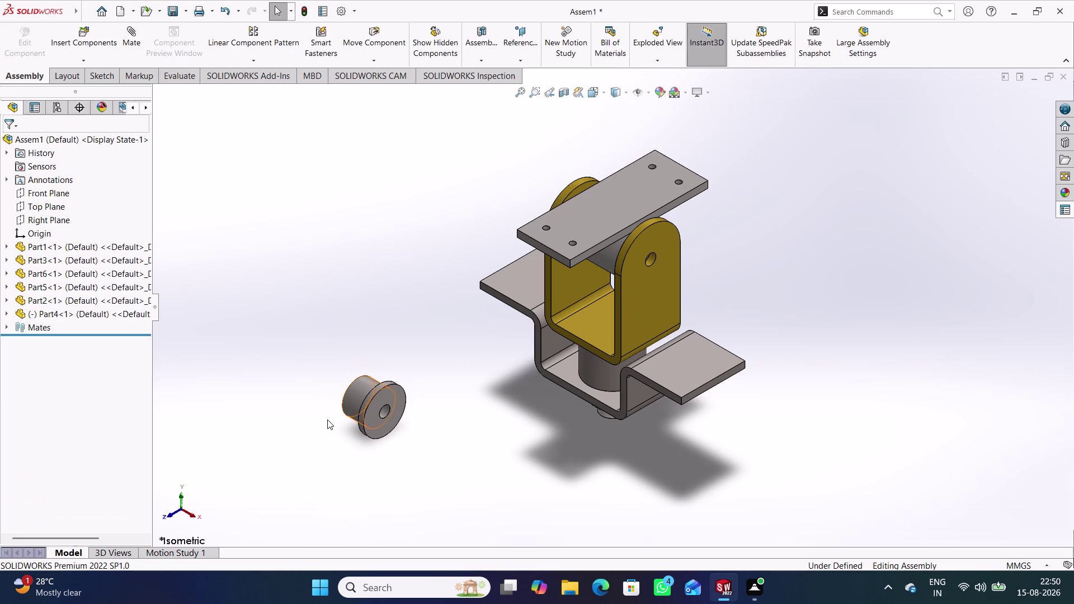
click(313, 413)
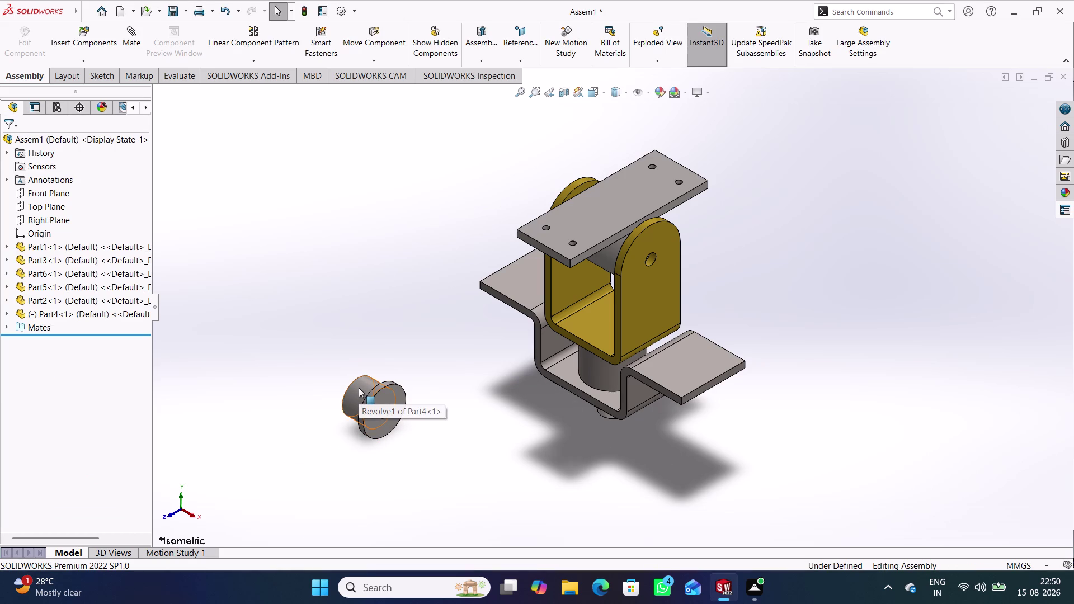
Zoom out over the bracket assembly, briefly opening and dismissing the view commands menu.
middle_drag(469, 398, 471, 382)
right_click(469, 399)
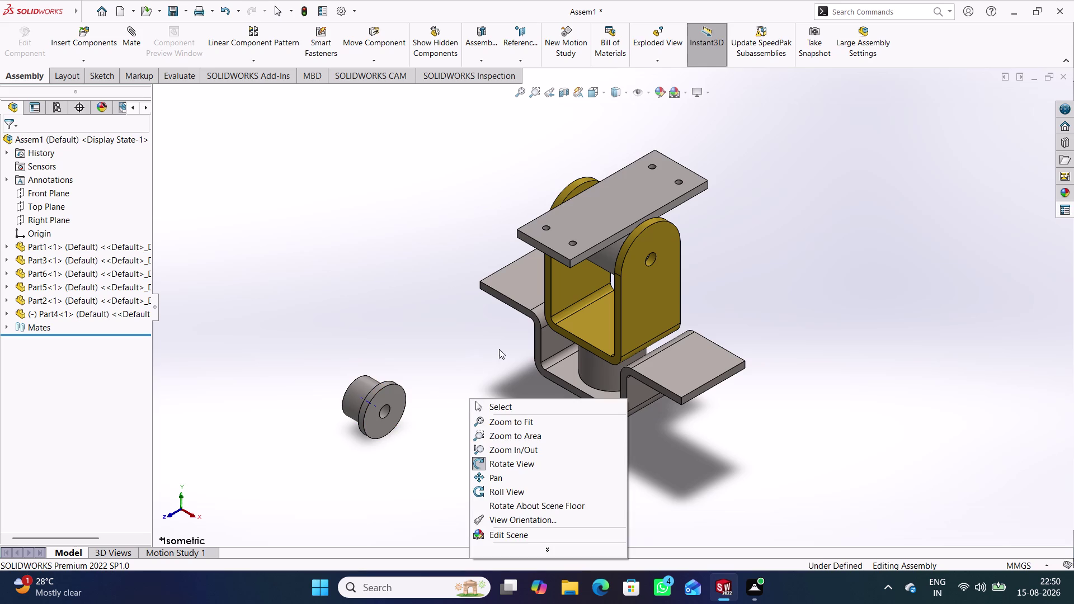
click(461, 367)
middle_click(596, 429)
right_click(595, 430)
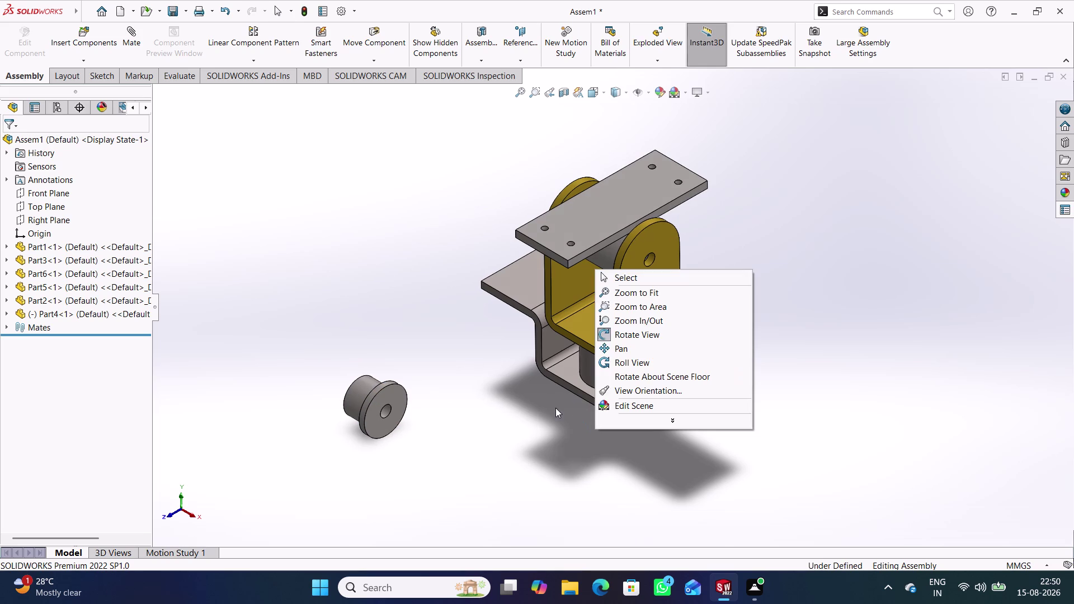
click(559, 413)
scroll(down, 3)
scroll(down, 3)
scroll(down, 3)
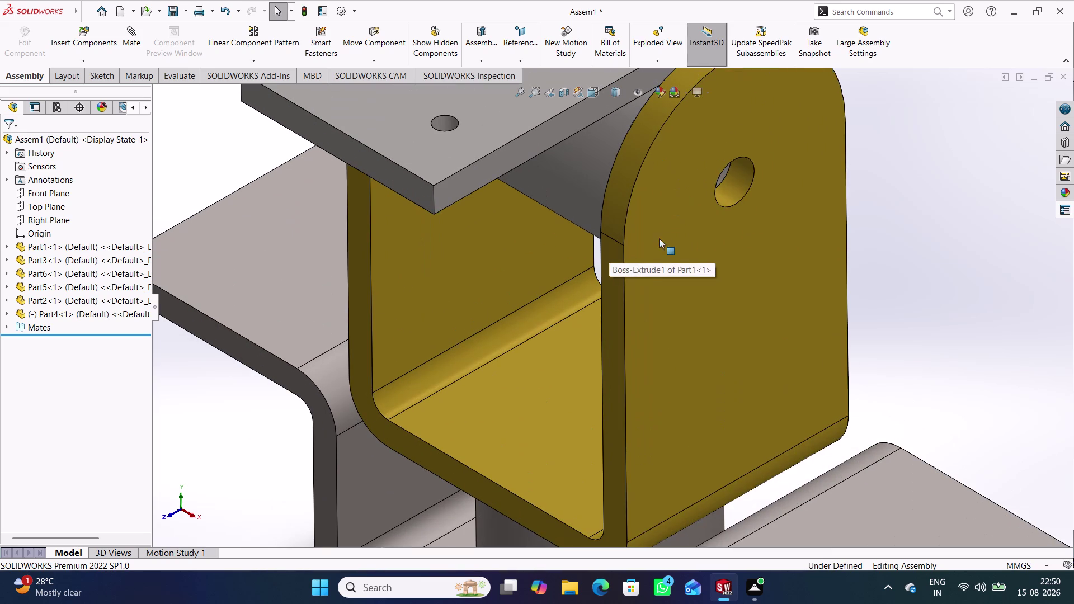
Orbit the view into the bracket toward the cylinder between its arms.
middle_drag(579, 313, 594, 302)
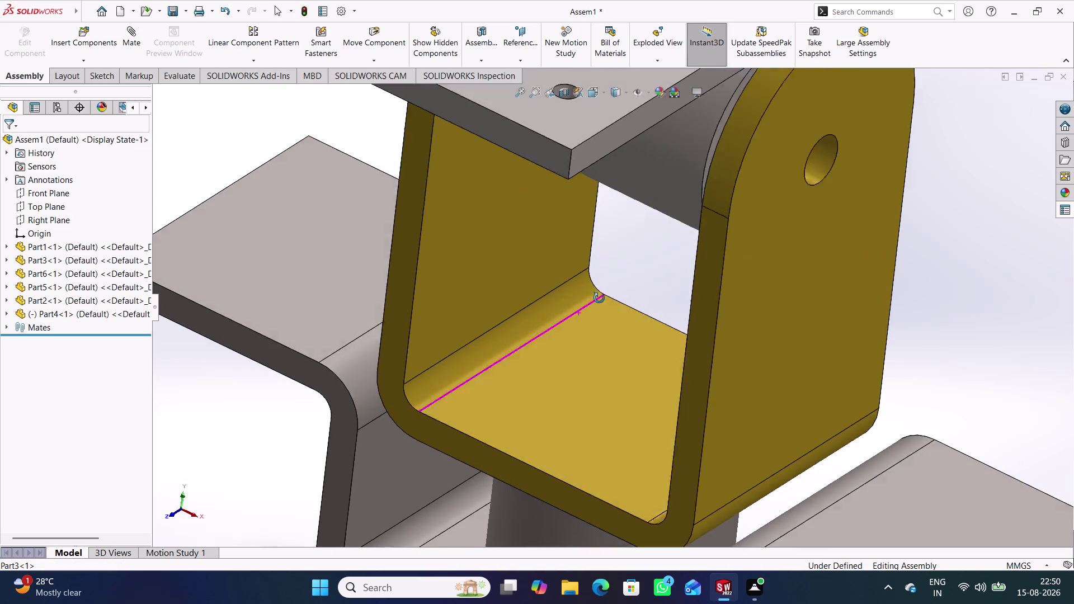
middle_drag(595, 303, 620, 284)
middle_drag(748, 215, 747, 240)
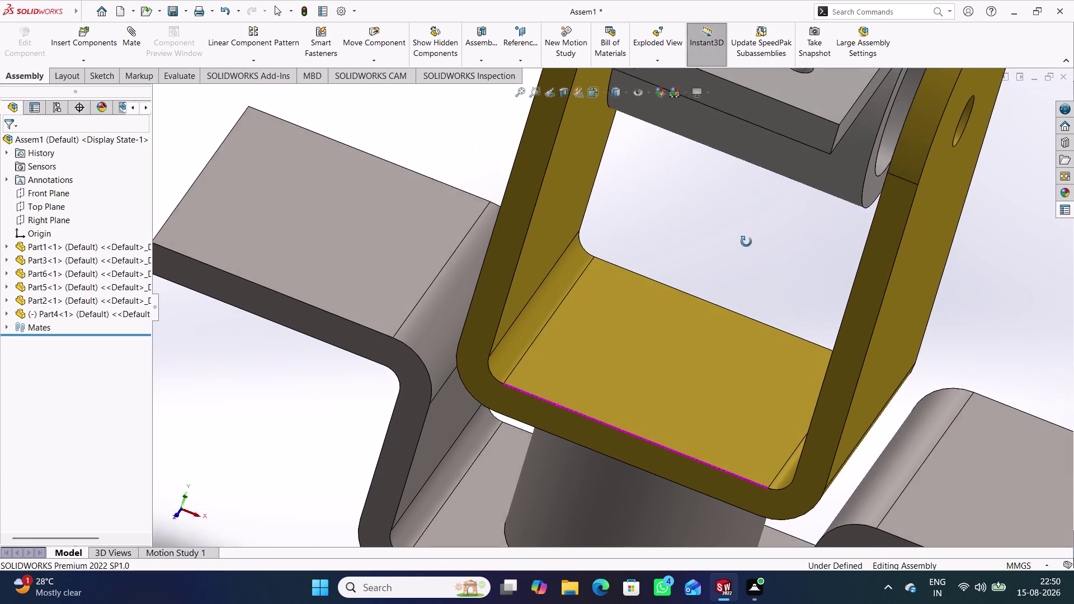
middle_drag(747, 240, 750, 254)
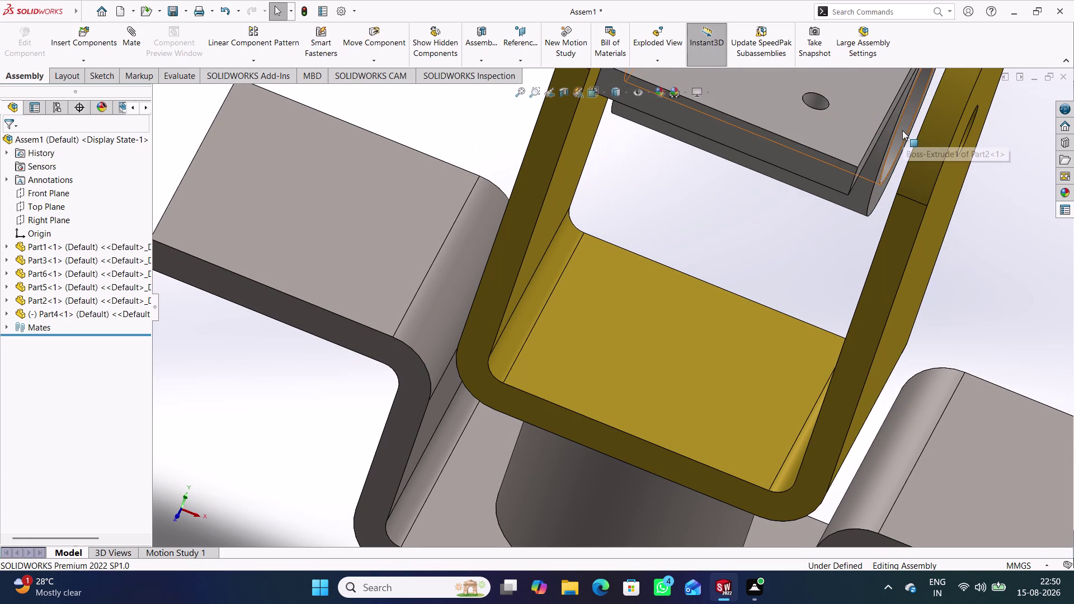
middle_drag(903, 130, 884, 109)
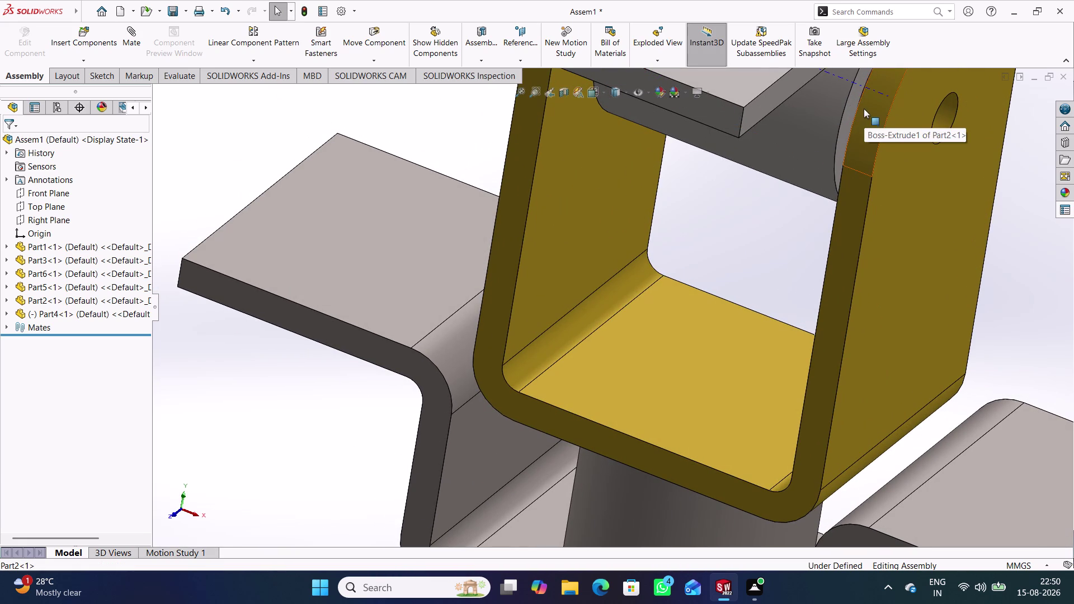
middle_drag(785, 227, 801, 245)
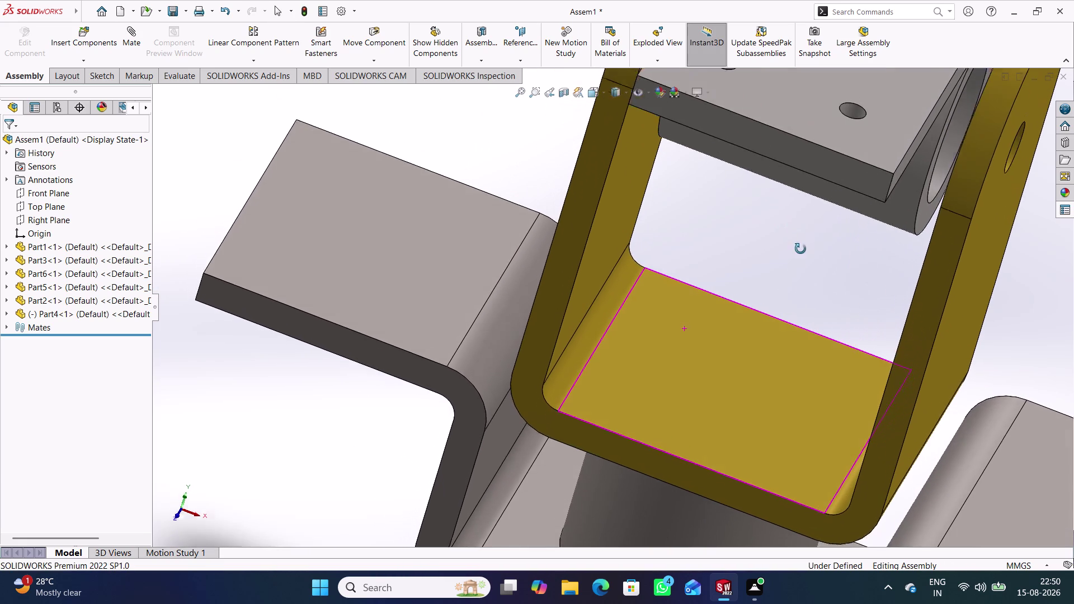
middle_drag(801, 246, 800, 250)
Select the cylindrical Part2 and the Part4 bushing, then start a mate.
click(946, 145)
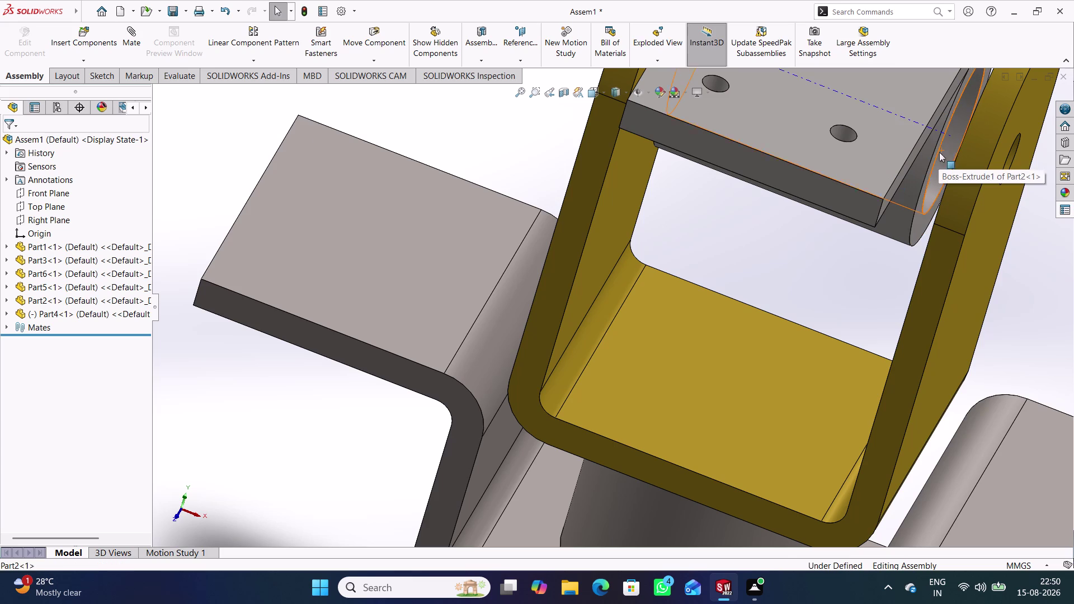
scroll(up, 3)
scroll(up, 3)
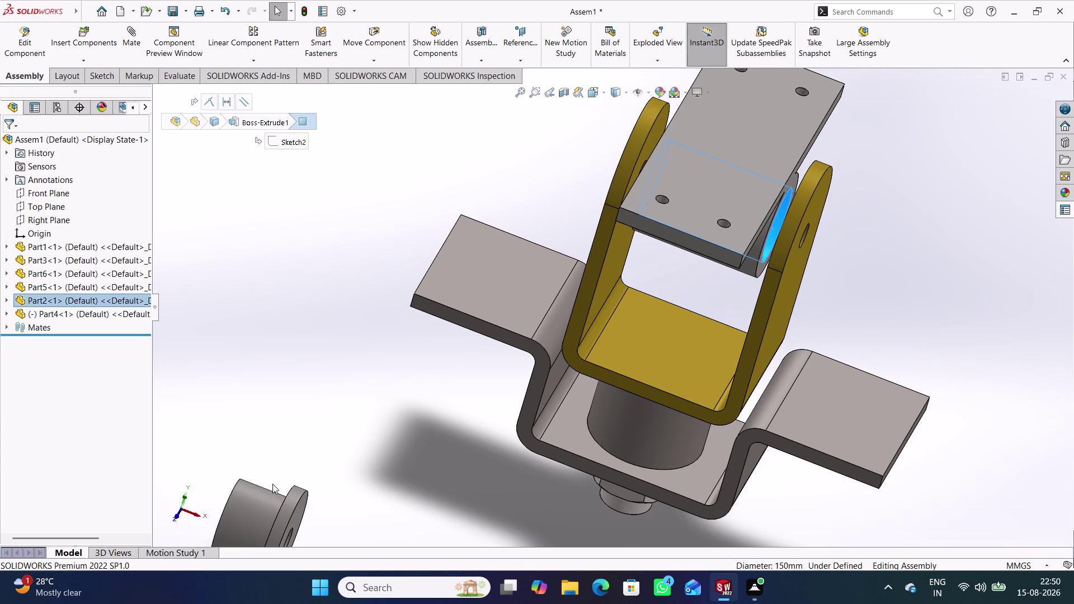
click(252, 495)
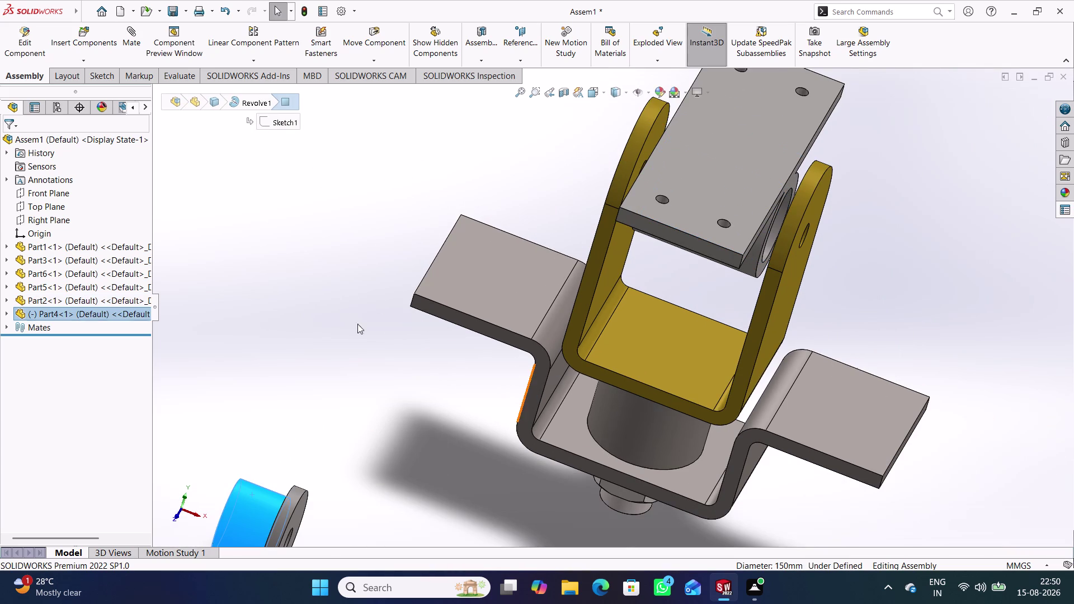
click(133, 38)
middle_drag(719, 295, 693, 273)
middle_drag(752, 293, 752, 292)
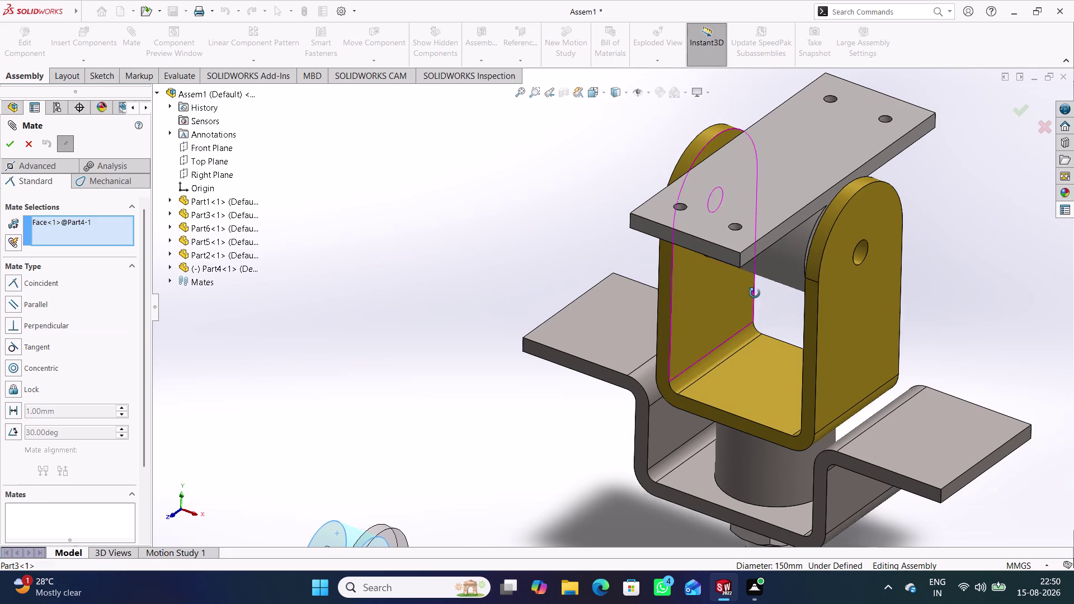
Pick Part2's cylindrical face and accept the Concentric mate with the bushing.
middle_drag(752, 293, 772, 295)
scroll(down, 3)
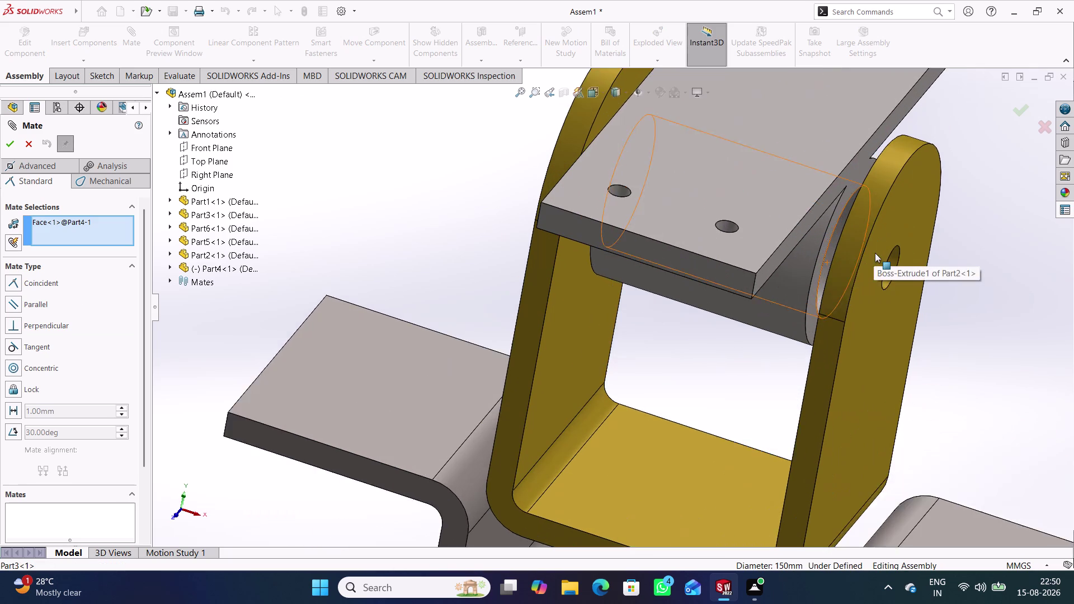
scroll(down, 3)
click(759, 242)
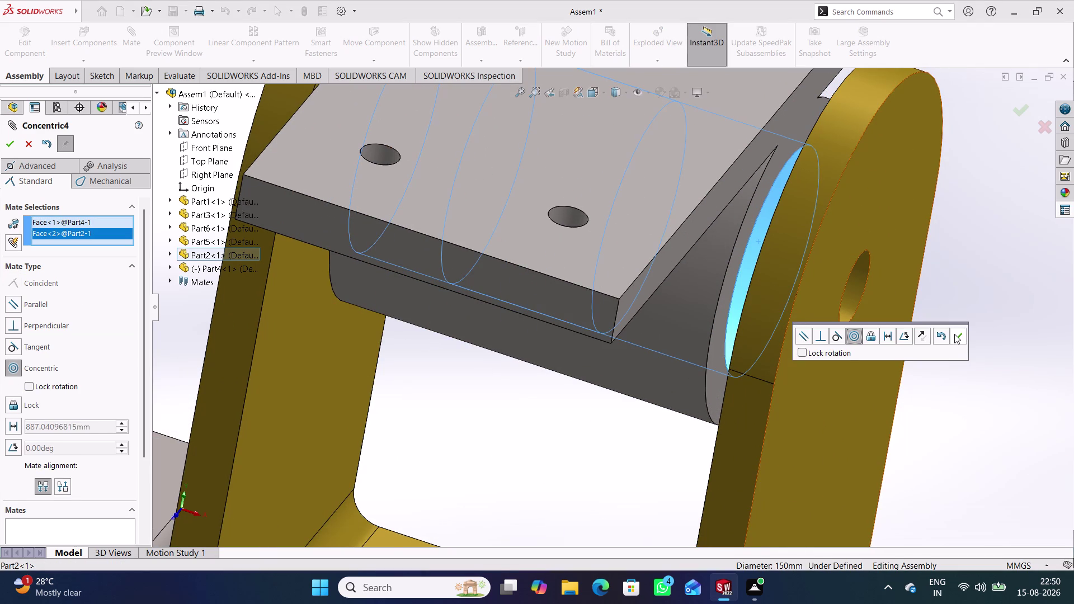
click(956, 335)
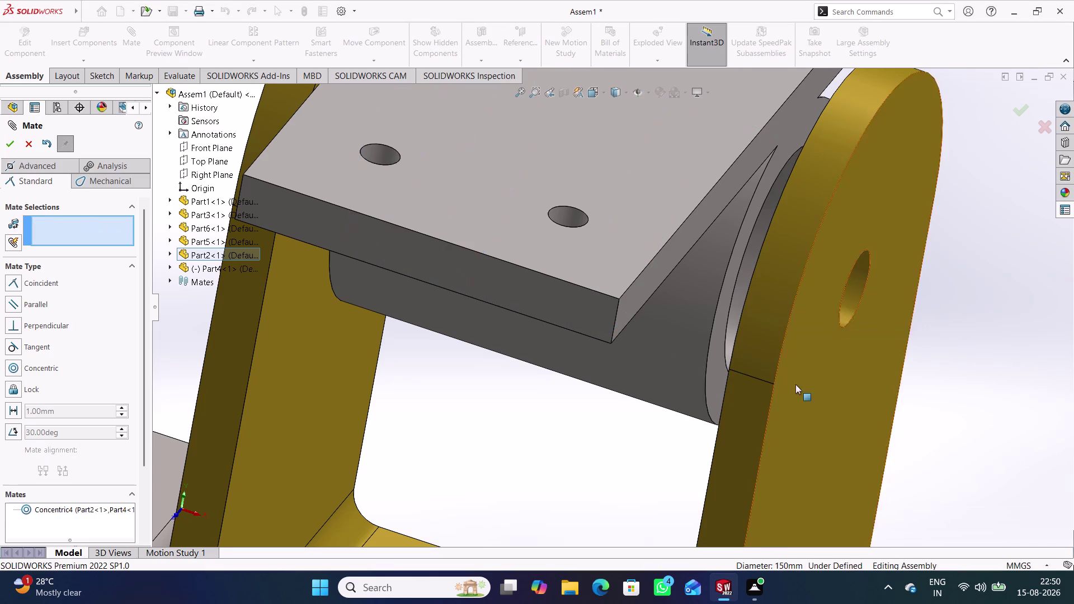
Inspect the centred bushing on the tube and close the Mate command.
middle_drag(622, 434, 629, 405)
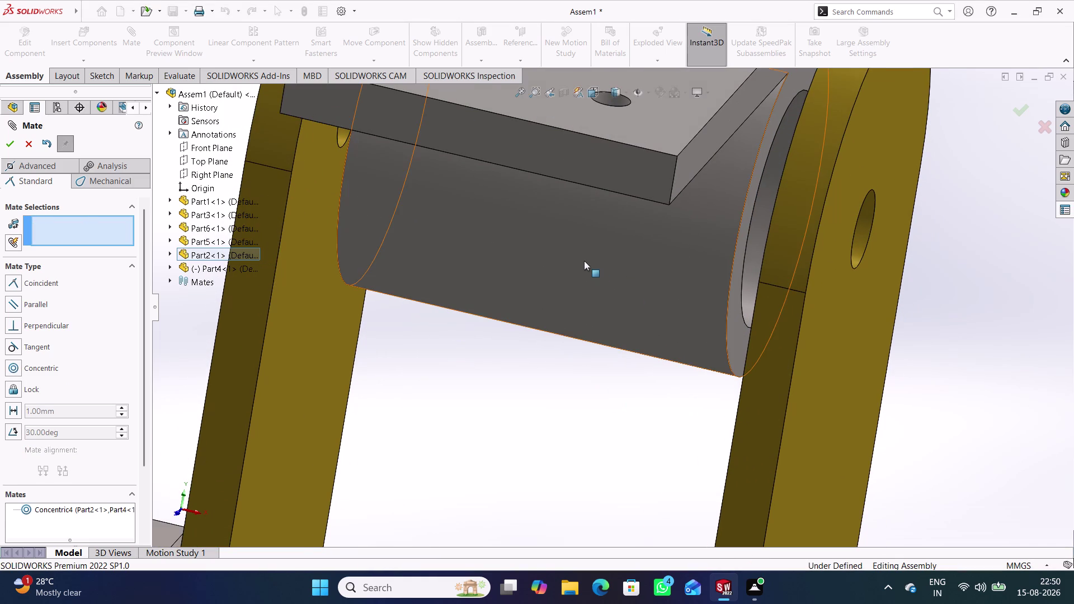
drag(584, 260, 896, 316)
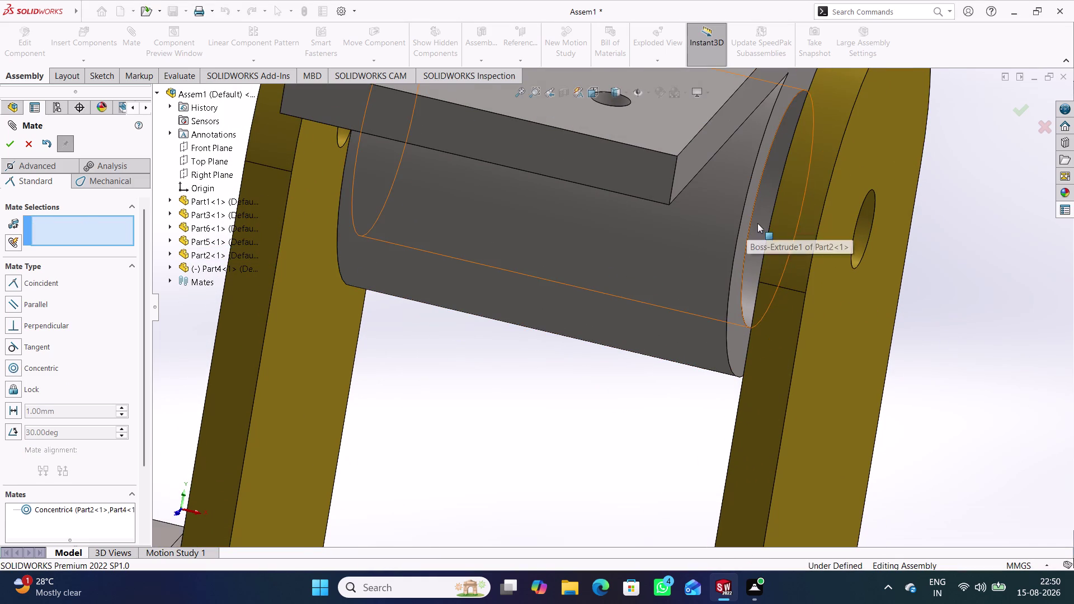
drag(760, 226, 1030, 327)
drag(591, 261, 1025, 364)
right_click(605, 277)
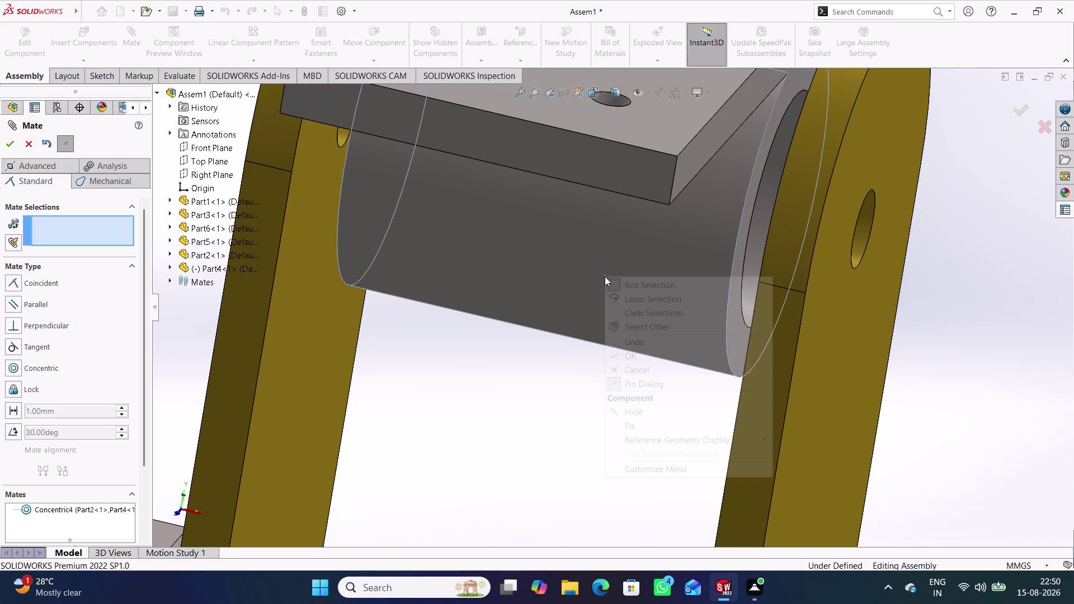
click(499, 433)
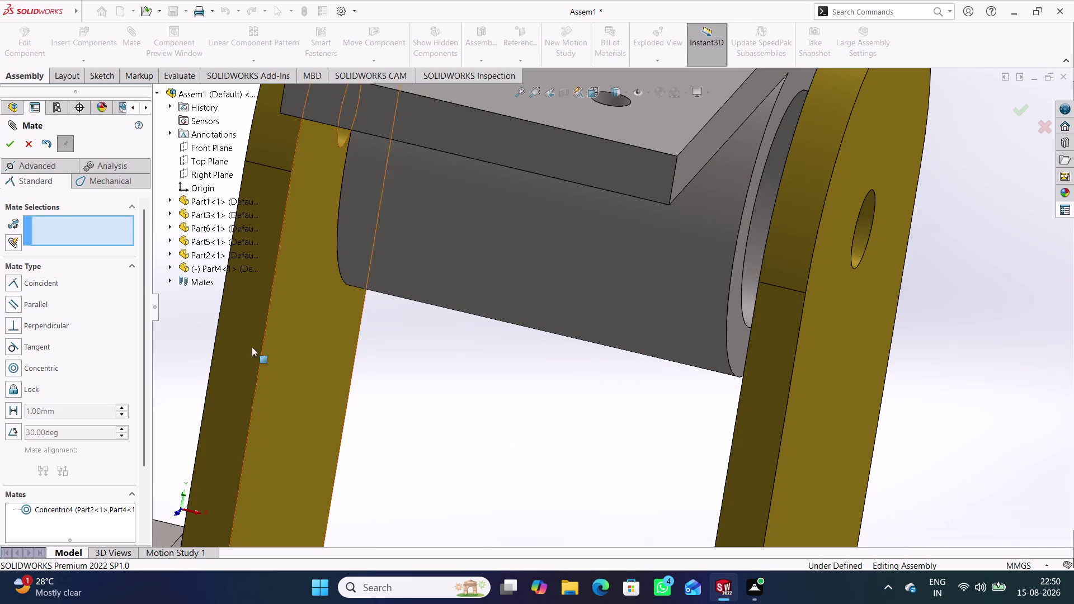
click(32, 143)
click(472, 391)
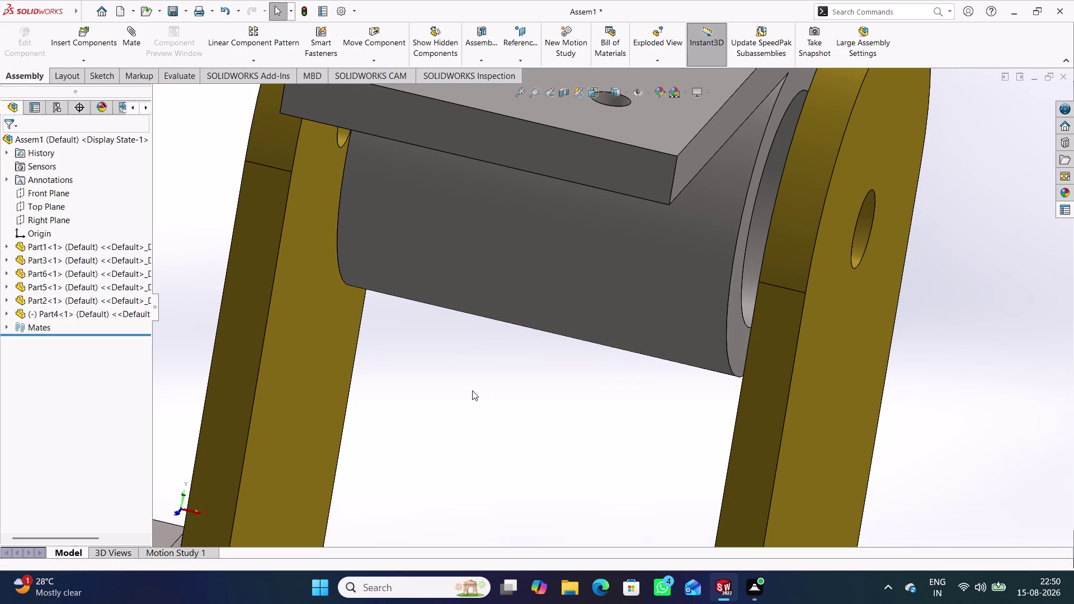
right_click(551, 256)
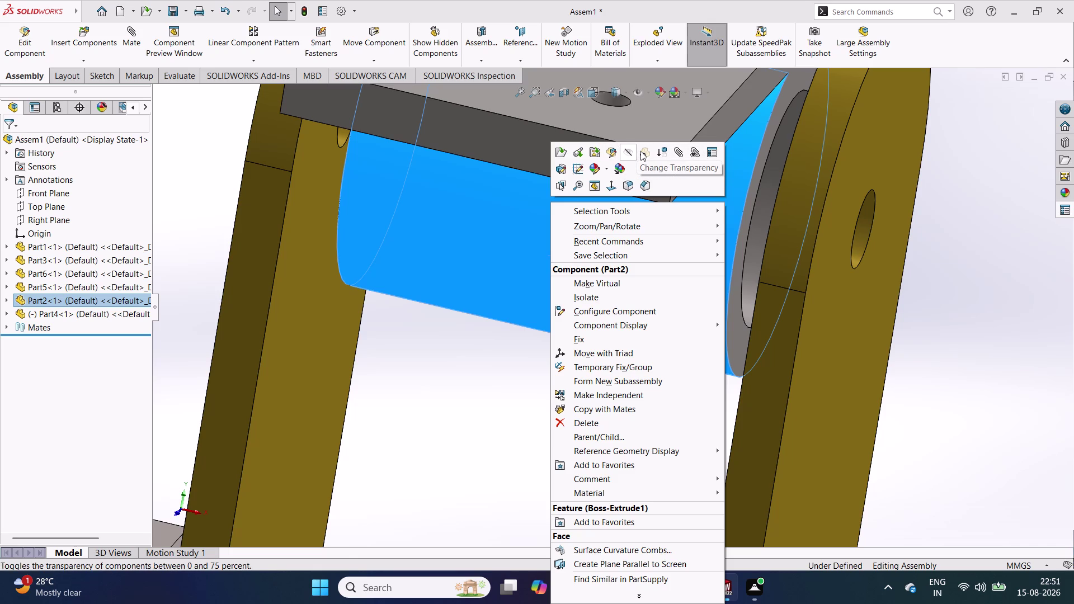
Hide Part2 with Hide Components to expose the bushing beside the clevis arm.
click(664, 152)
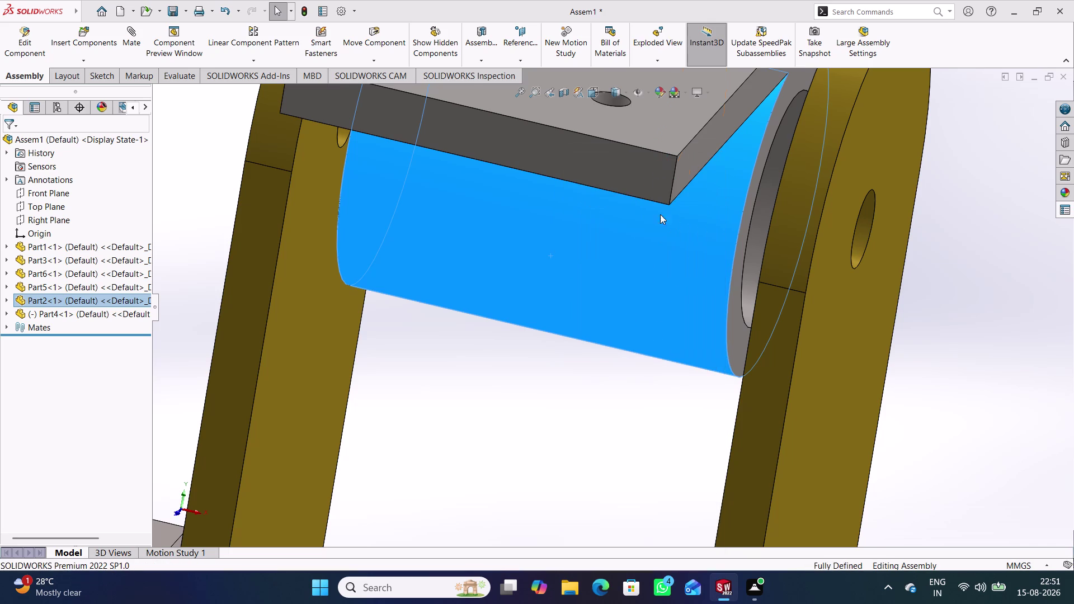
drag(626, 259, 1051, 312)
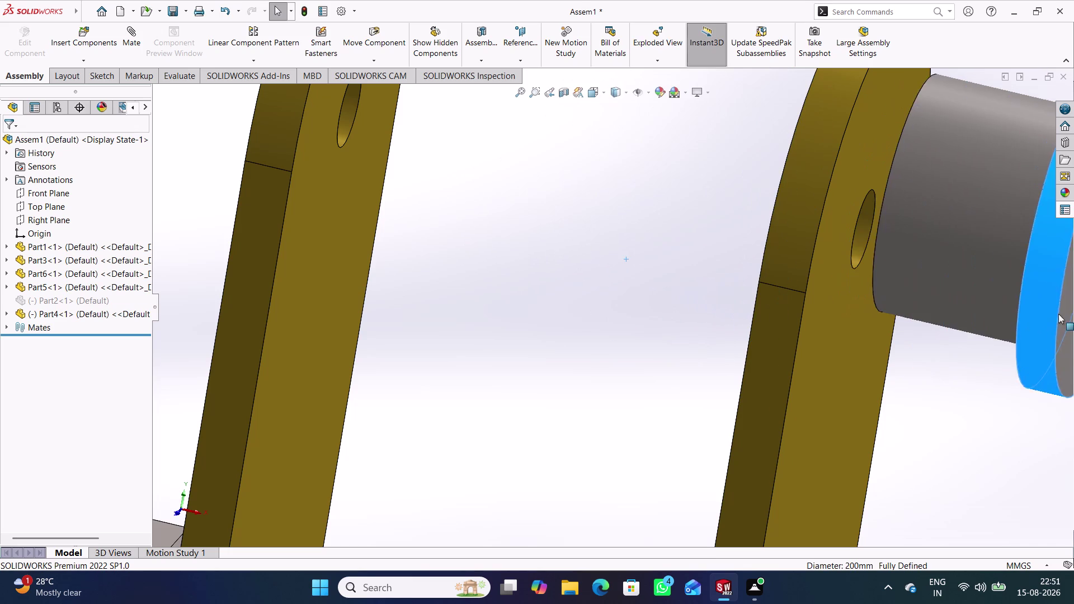
drag(1051, 312, 1066, 315)
scroll(up, 3)
Orbit to the bracket front and drag the bushing between the bracket arms.
middle_drag(738, 350, 743, 362)
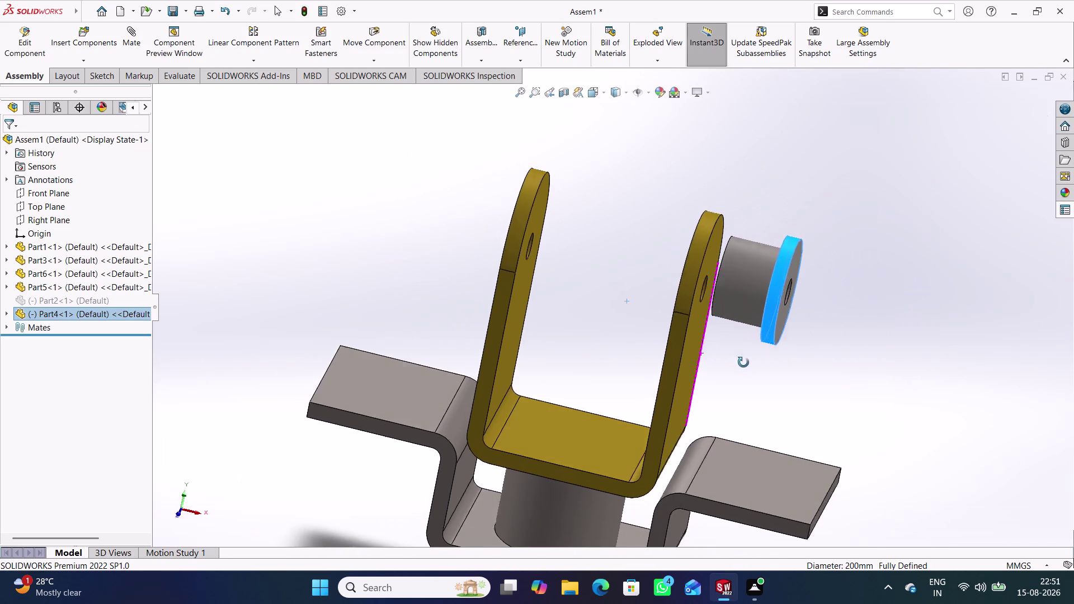
middle_drag(743, 362, 750, 376)
drag(791, 303, 672, 289)
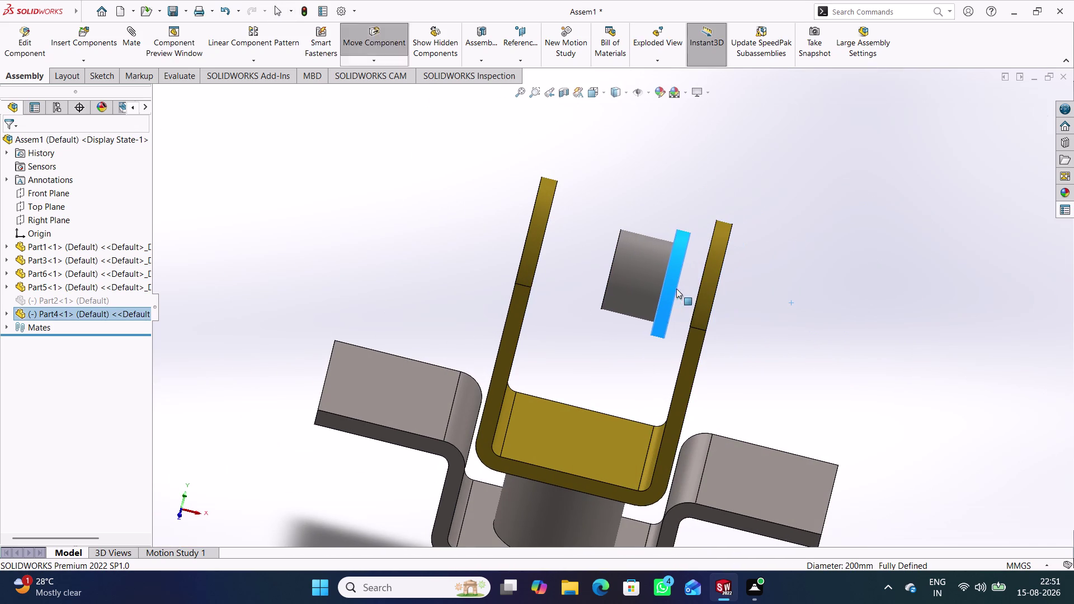
click(774, 301)
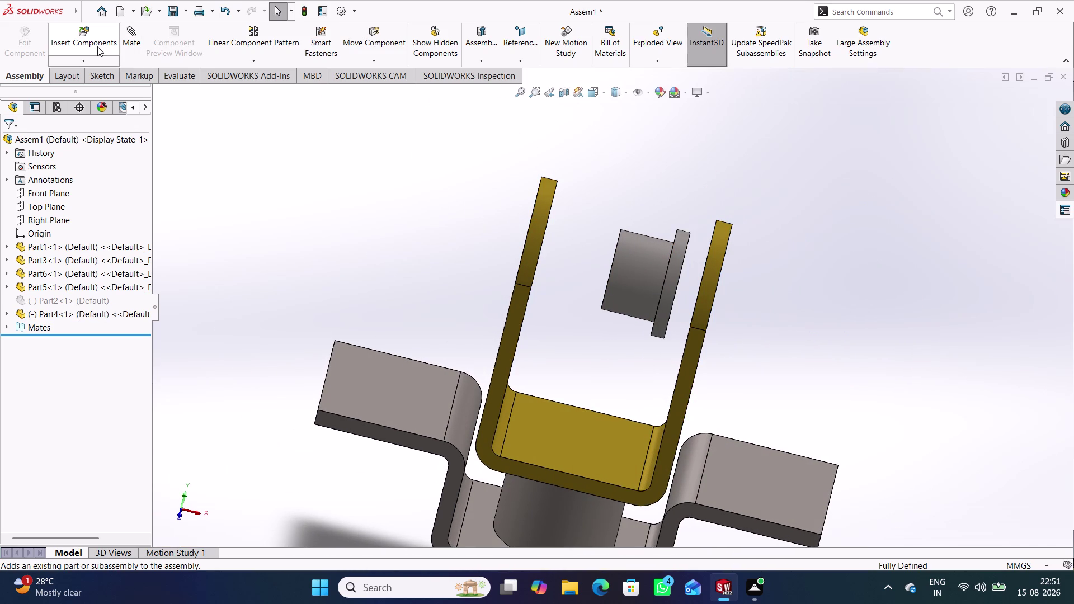
Mate the bushing flange face Coincident with the bracket arm's inner face.
click(129, 40)
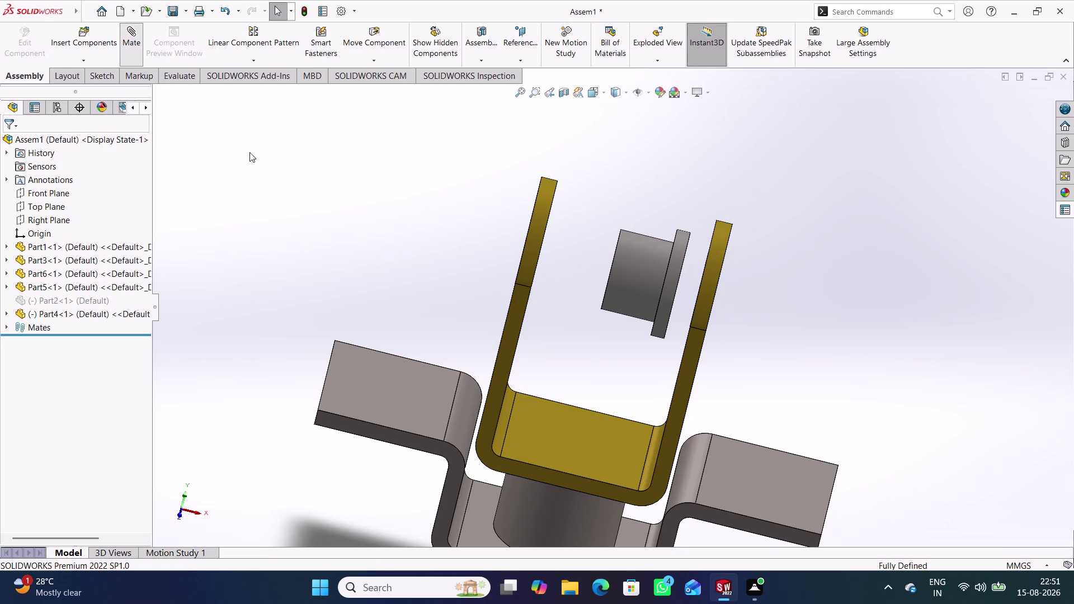
middle_drag(613, 356, 579, 319)
middle_drag(607, 341, 635, 348)
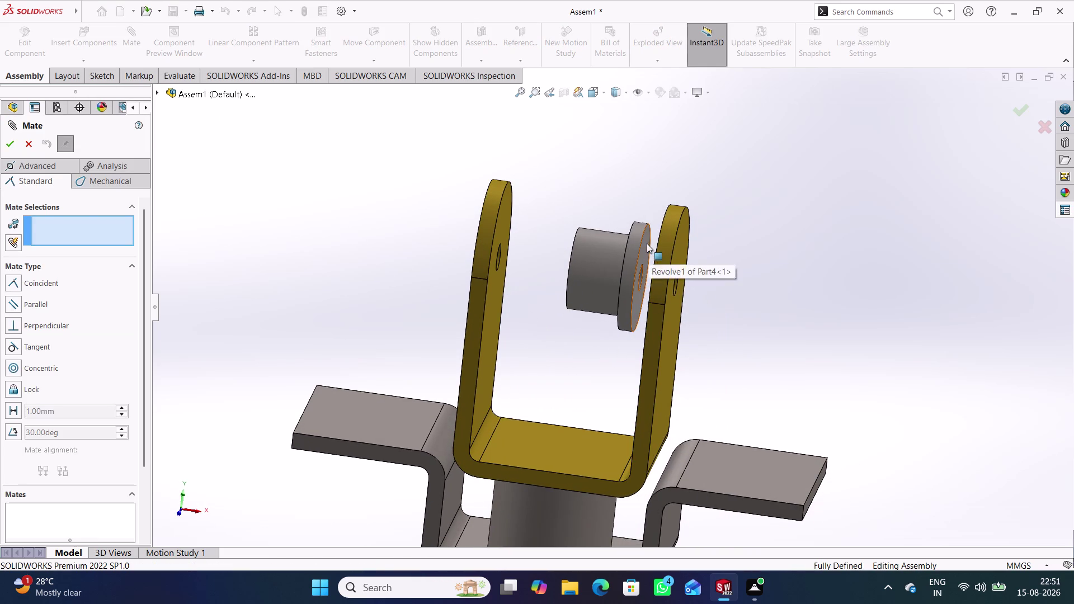
click(647, 243)
middle_drag(577, 336, 625, 348)
click(661, 312)
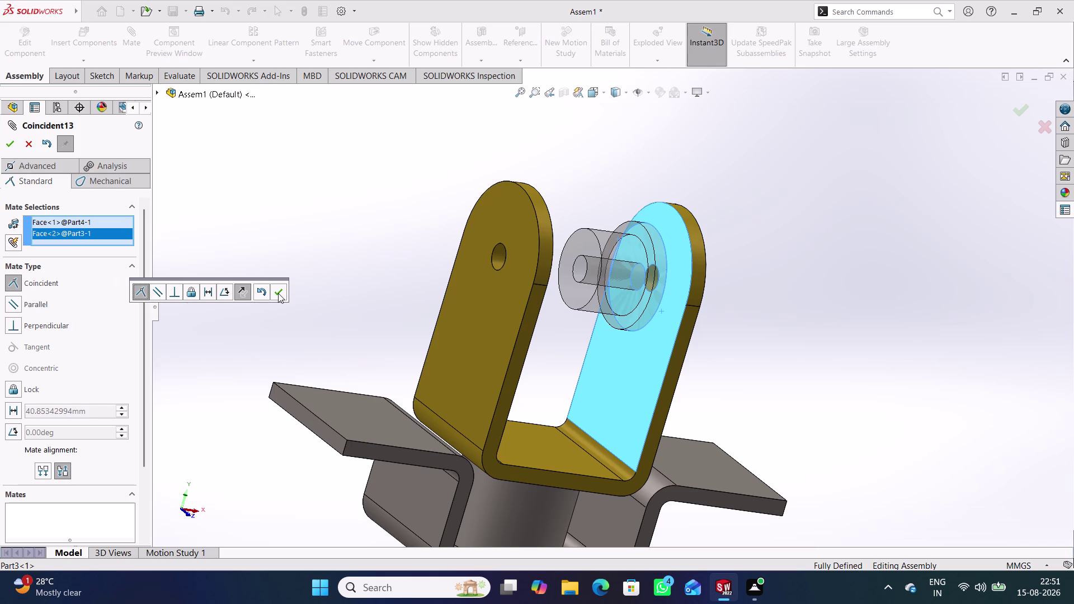
click(279, 293)
click(33, 145)
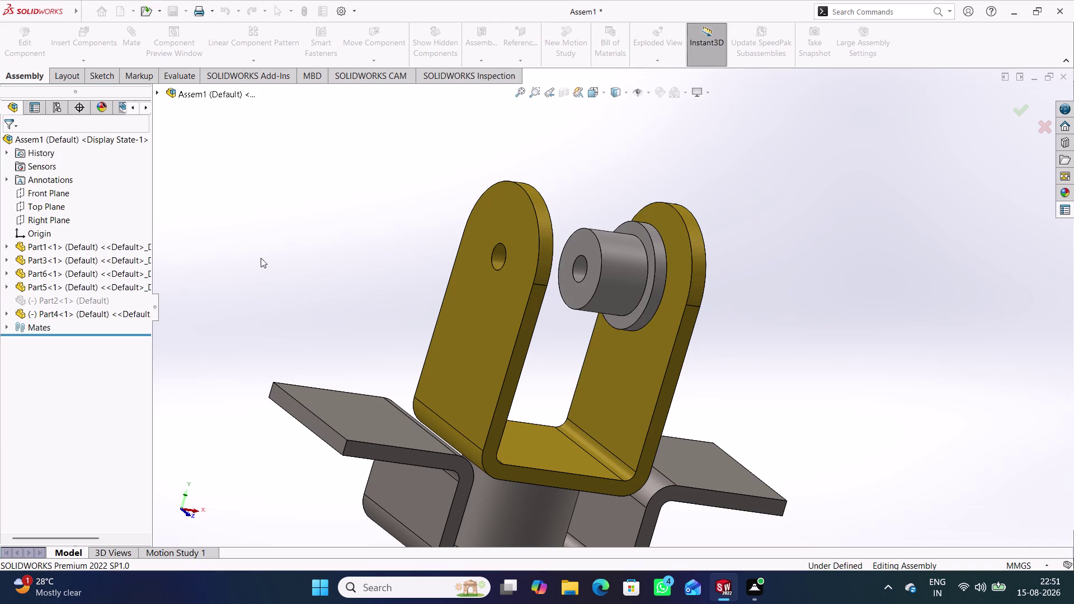
click(325, 282)
middle_drag(325, 283, 270, 268)
right_click(319, 194)
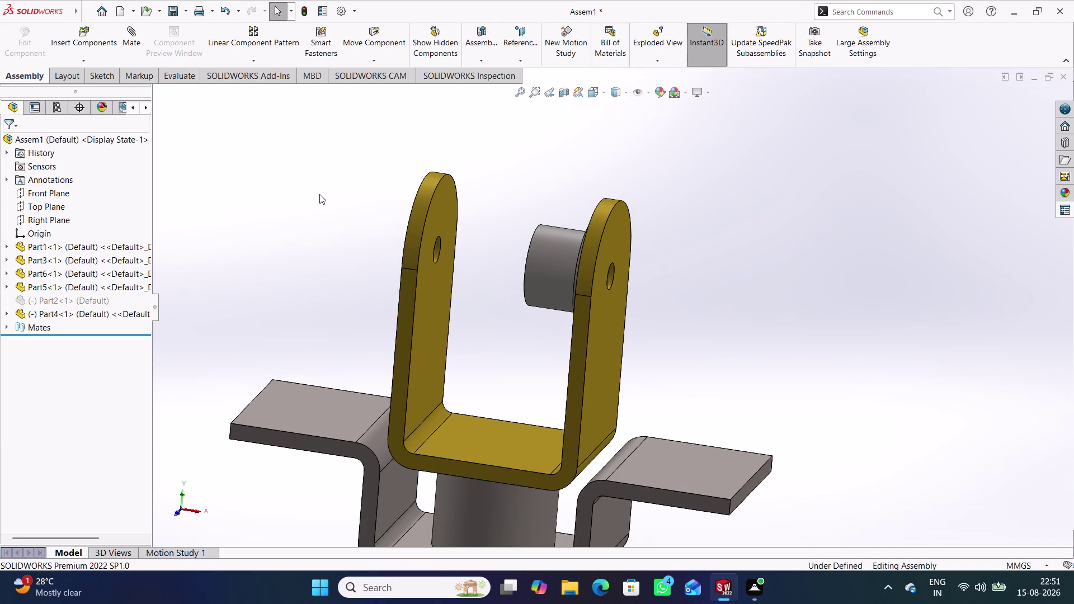
click(285, 207)
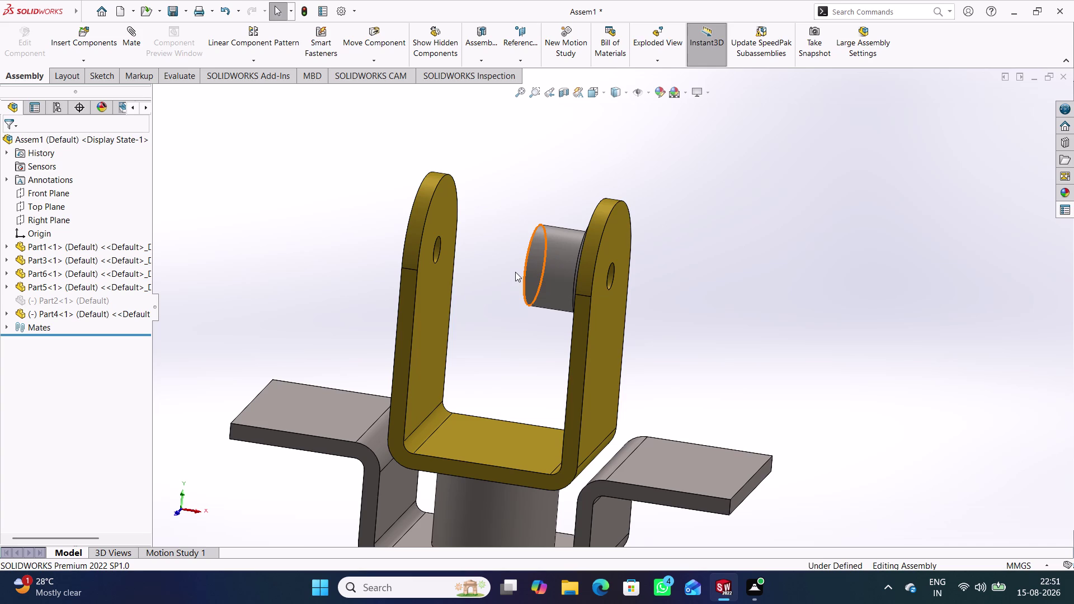
right_click(544, 262)
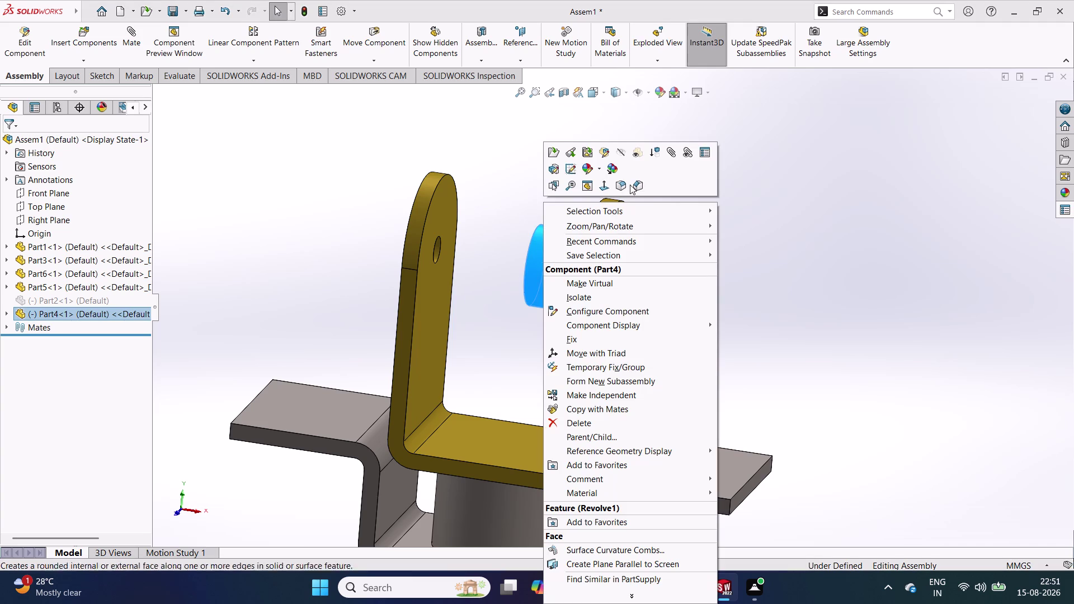
click(526, 203)
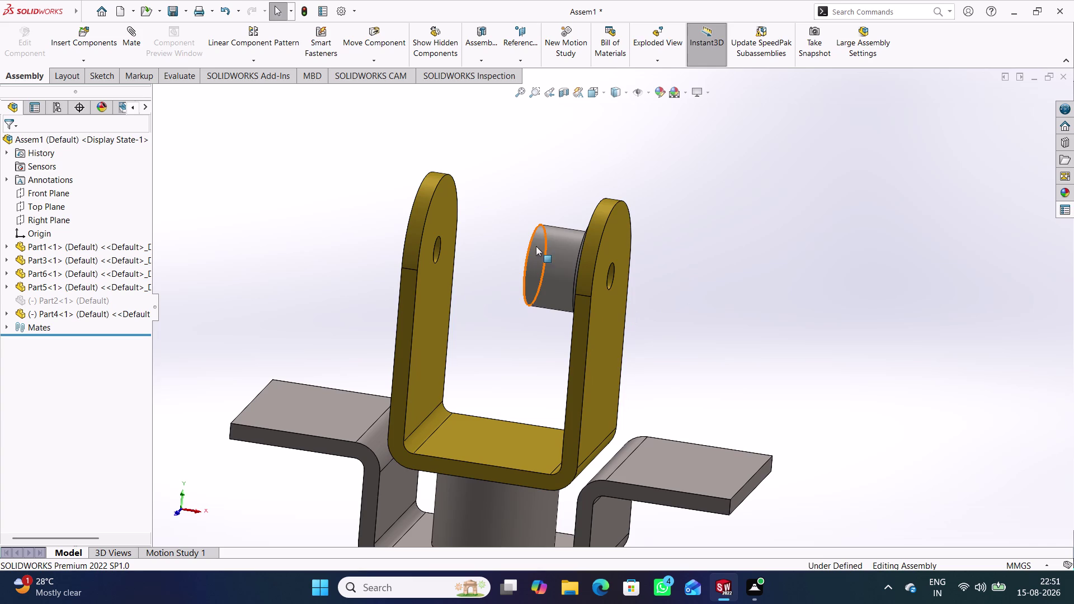
right_click(505, 218)
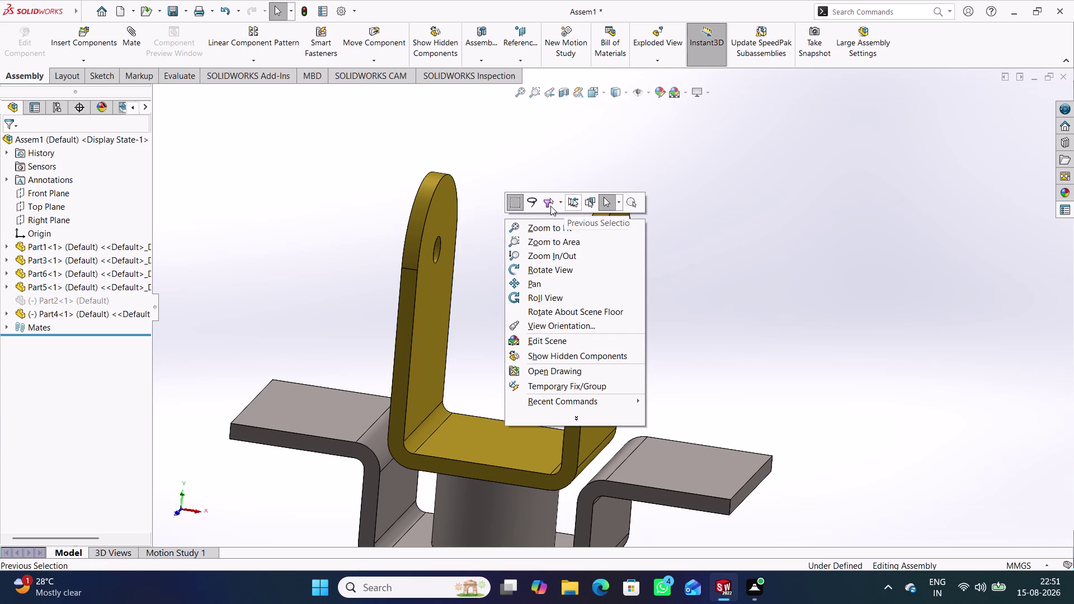
click(500, 163)
click(512, 245)
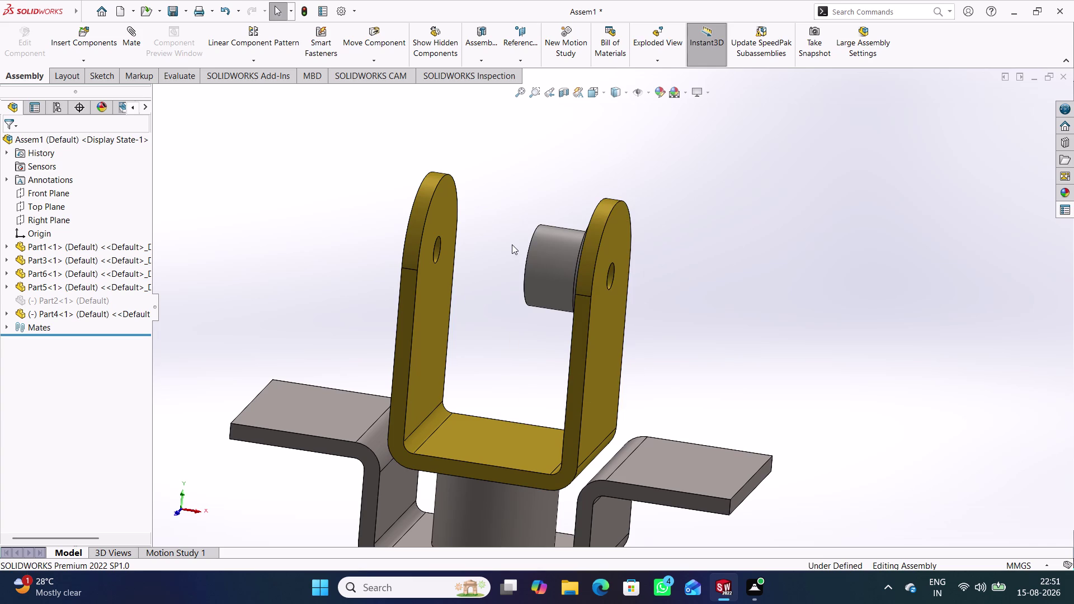
click(731, 229)
right_click(729, 223)
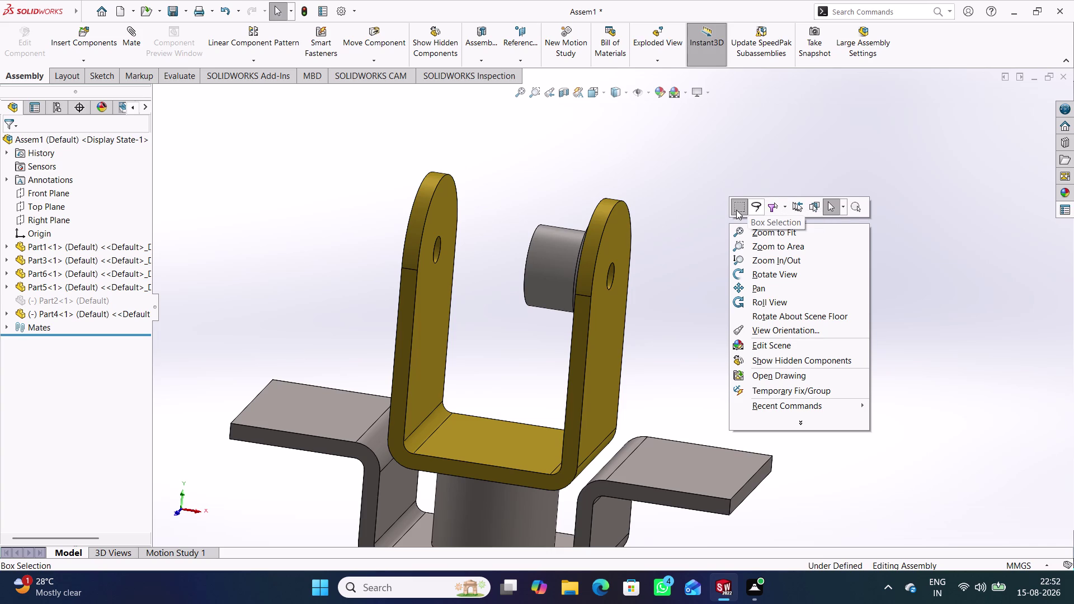
click(659, 191)
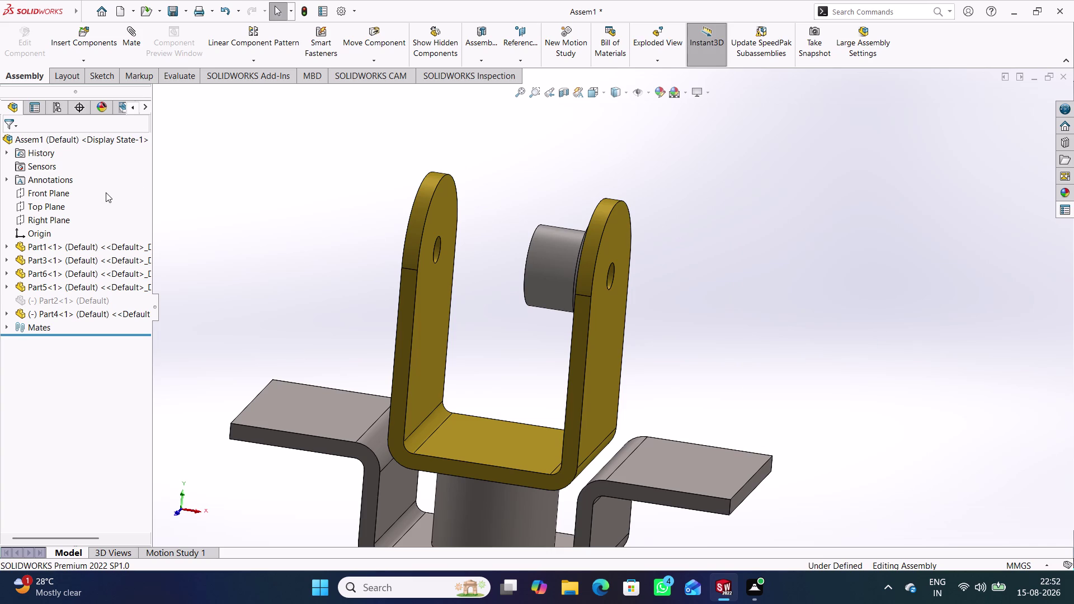
right_click(254, 166)
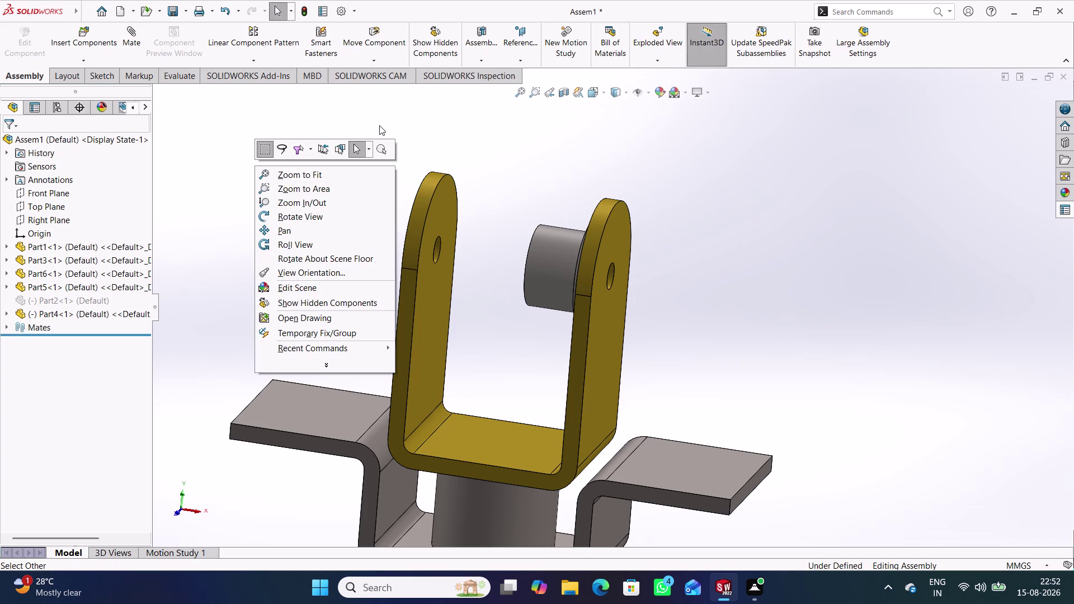
click(379, 125)
right_drag(323, 165, 245, 319)
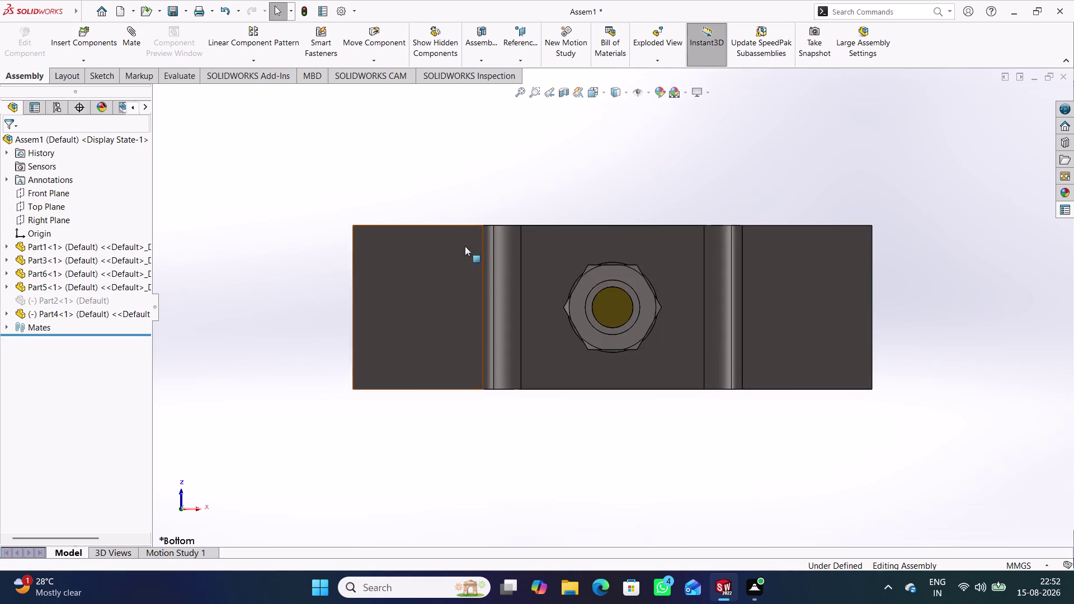
middle_drag(483, 183, 445, 466)
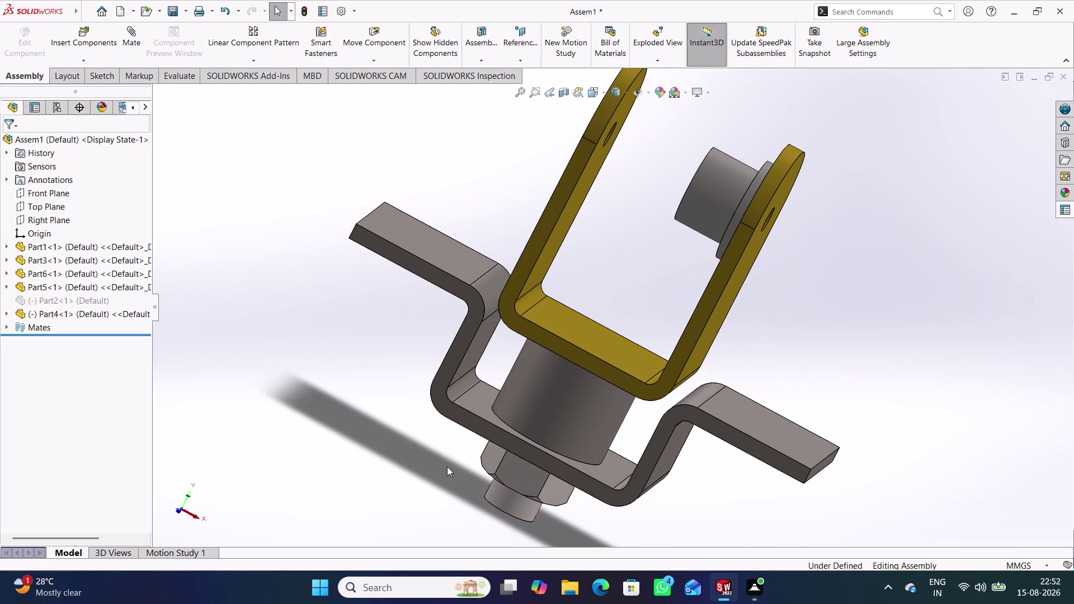
Try saving the assembly with Ctrl+S, then cancel the Save As dialog.
key(ctrl+s)
key(ctrl+s)
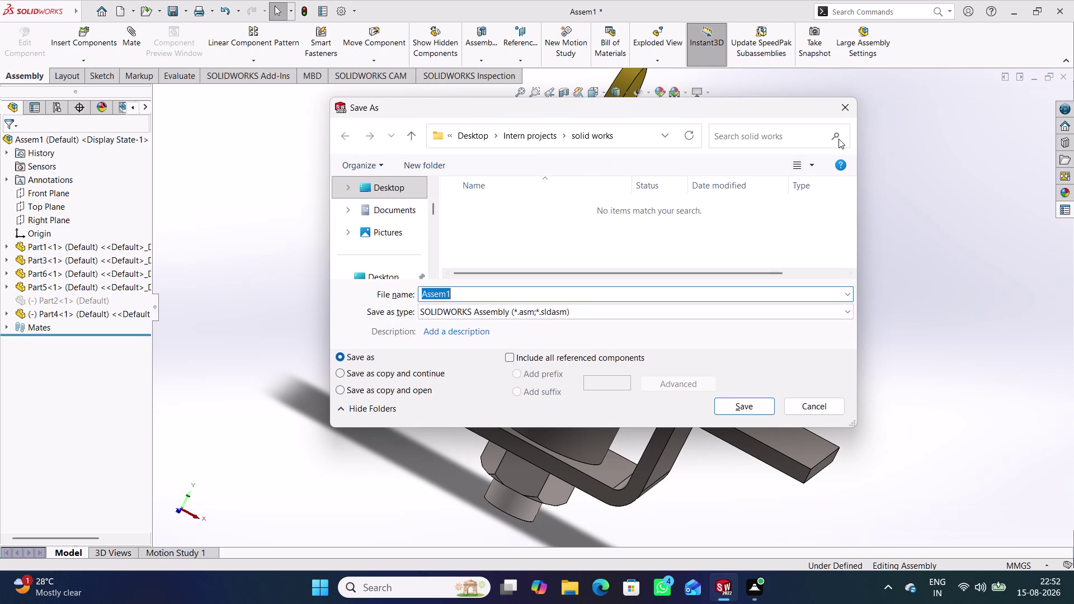
click(838, 102)
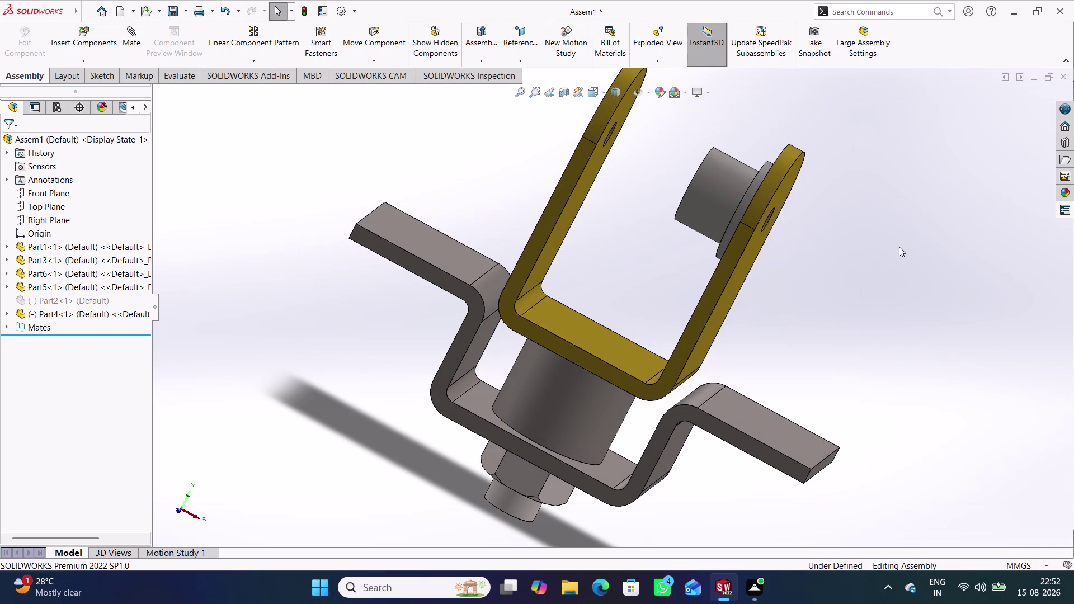
Undo four times with Ctrl+Z until the top plate Part2 reappears.
key(ctrl+z)
key(ctrl+z)
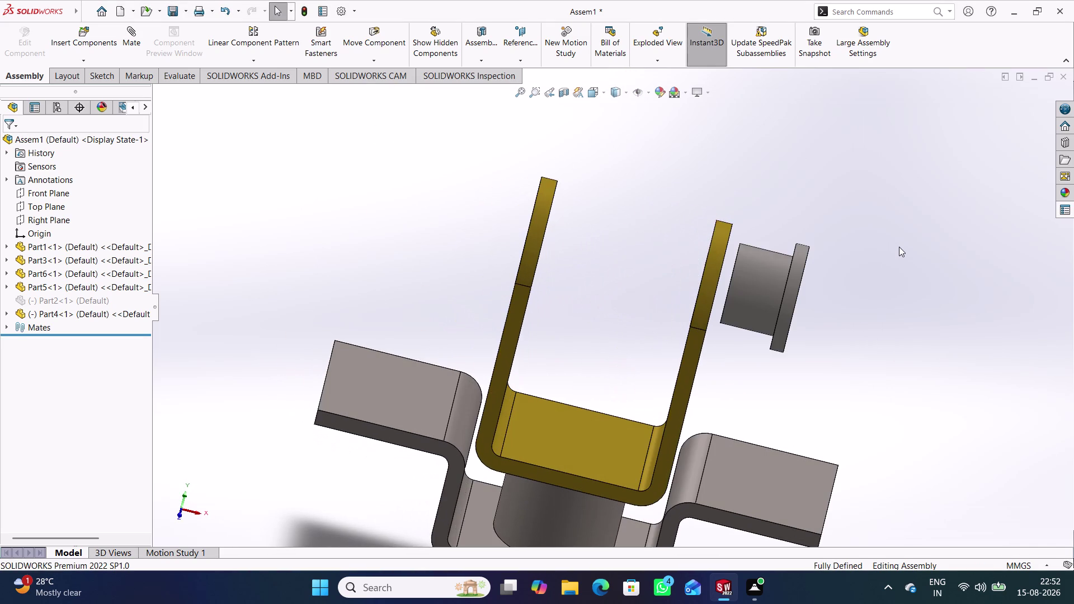
key(ctrl+z)
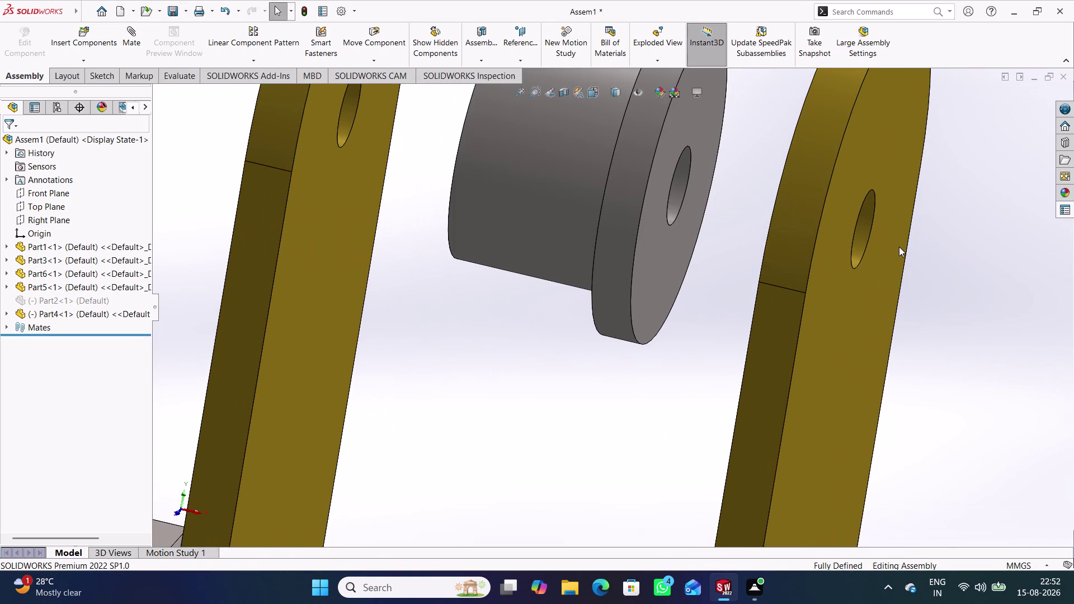
key(ctrl+z)
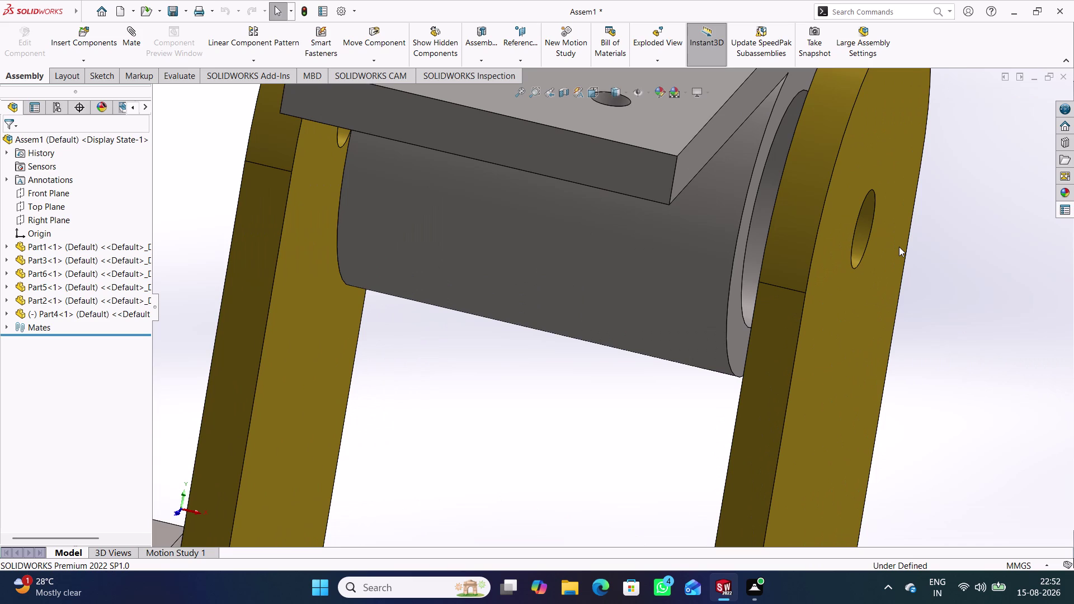
scroll(up, 3)
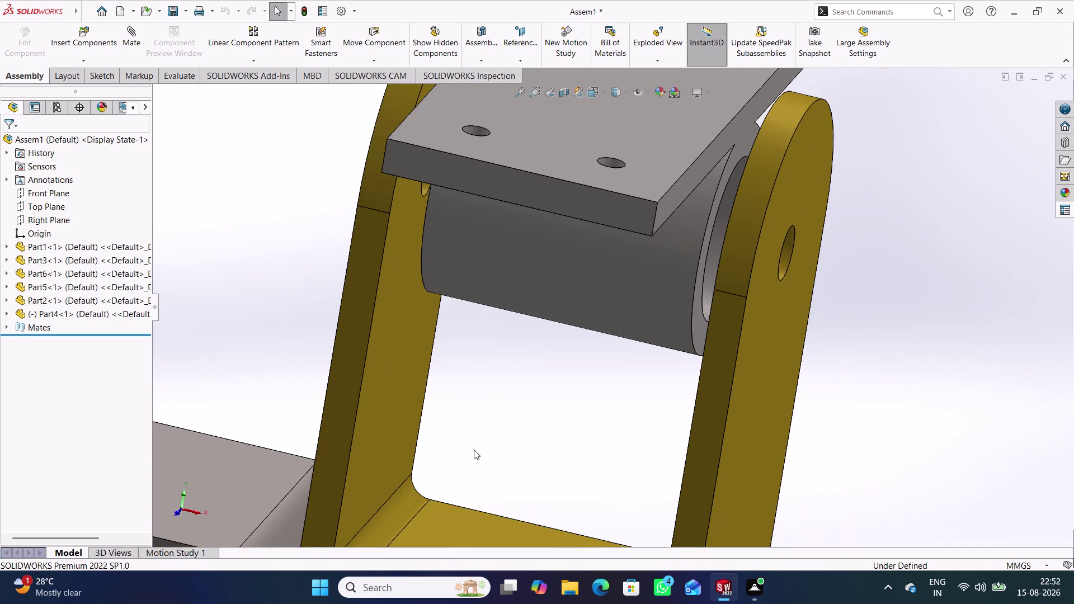
scroll(up, 3)
middle_drag(514, 418, 523, 367)
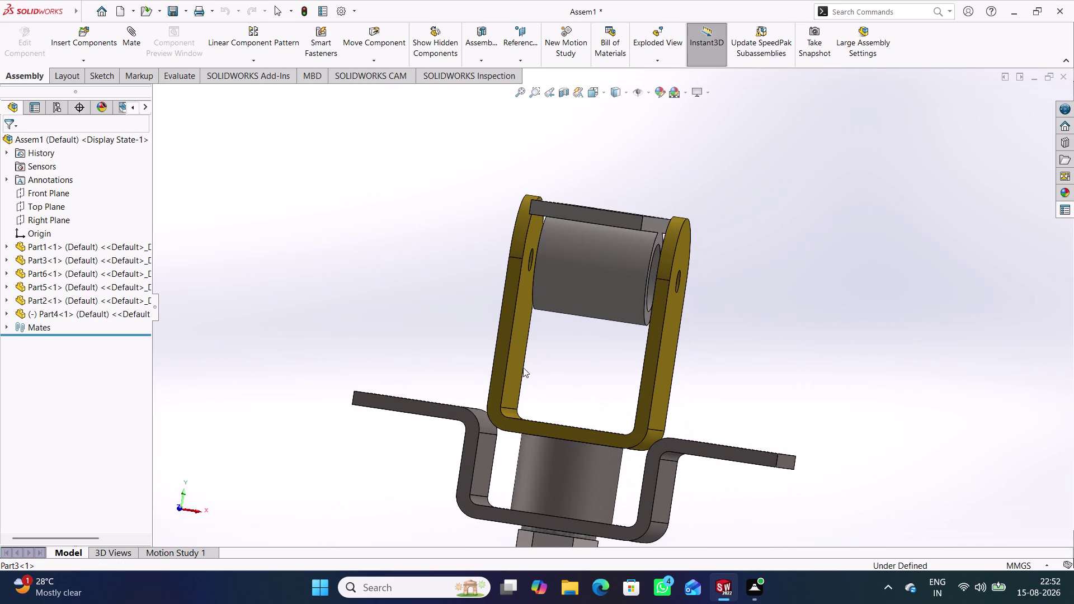
click(90, 38)
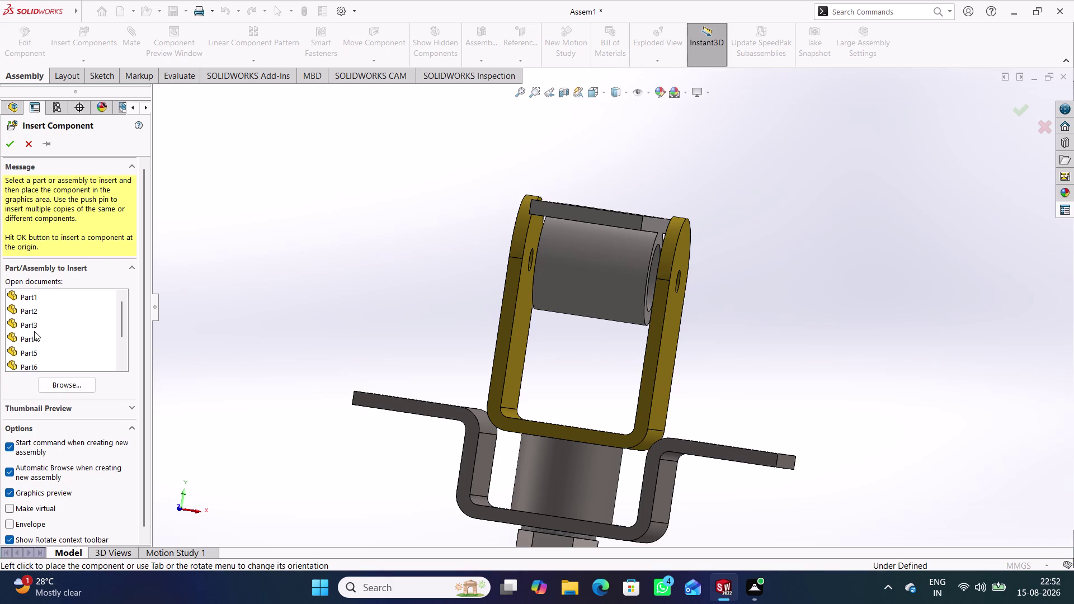
Insert a second Part4, rotate its preview 90°, and place it left of the assembly.
click(35, 339)
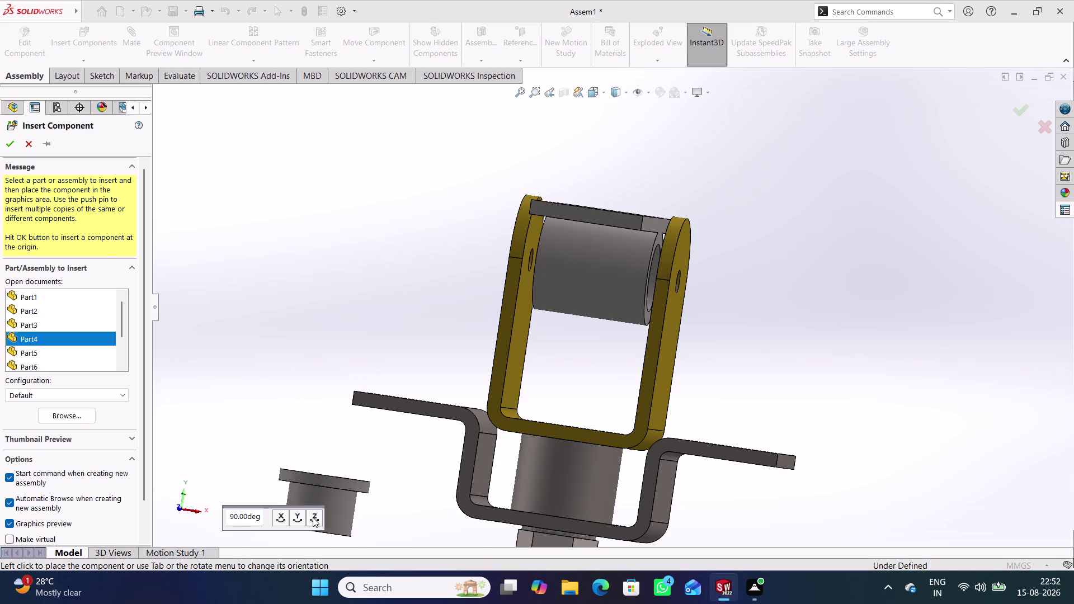
click(313, 517)
click(312, 516)
click(312, 516)
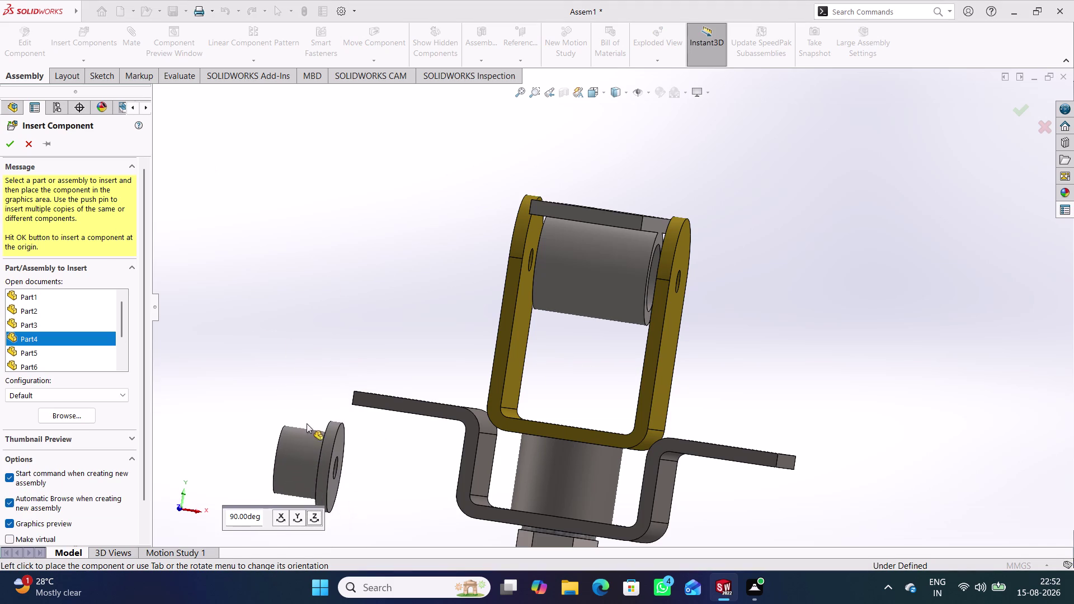
click(292, 418)
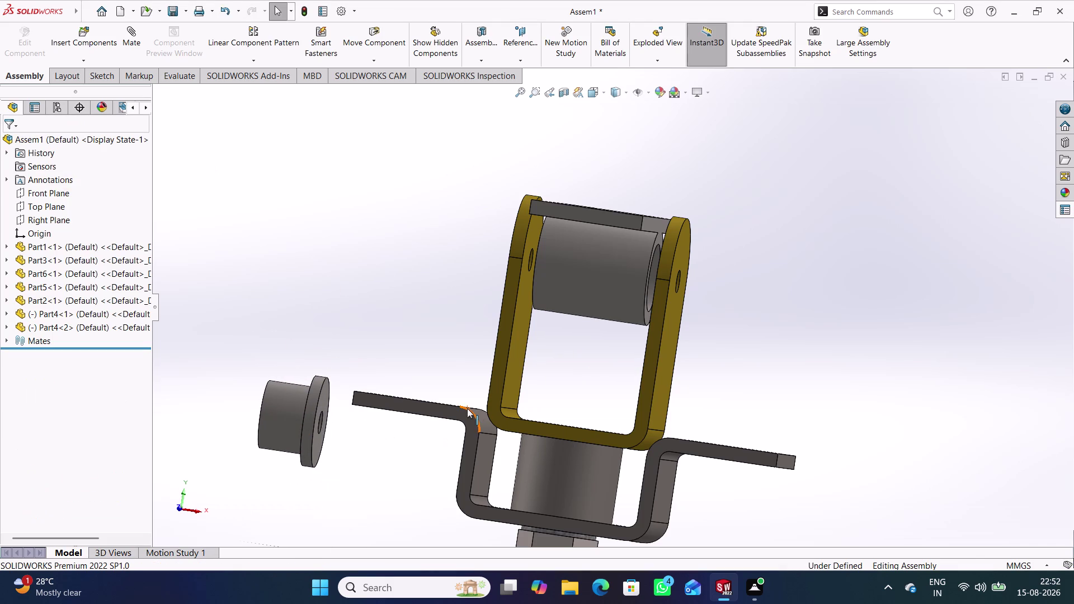
Switch to isometric view and drag the new bushing further from the bracket.
key(ctrl+7)
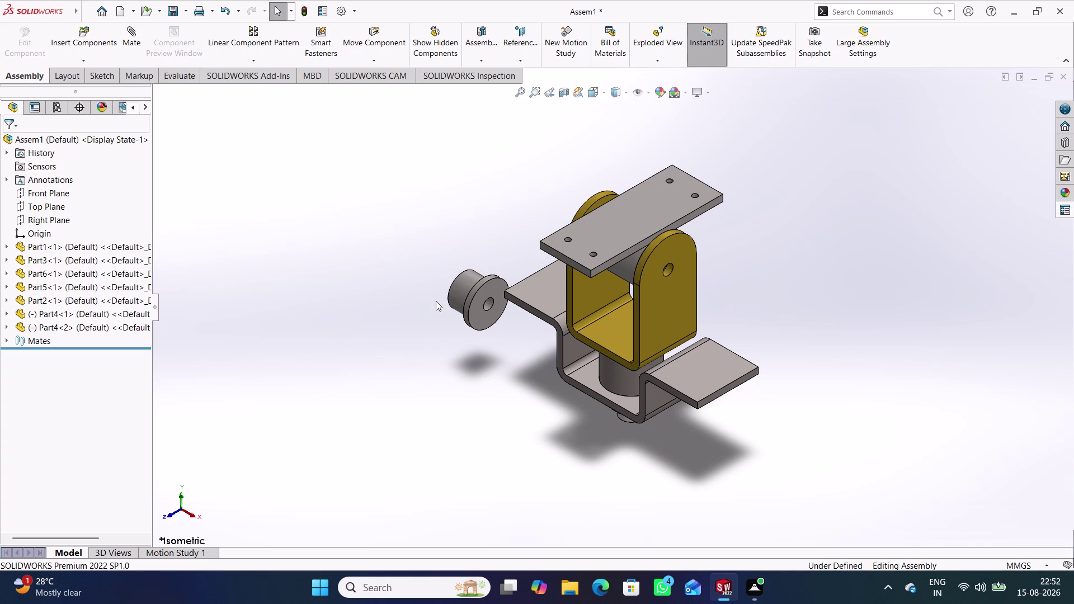
drag(476, 300, 425, 254)
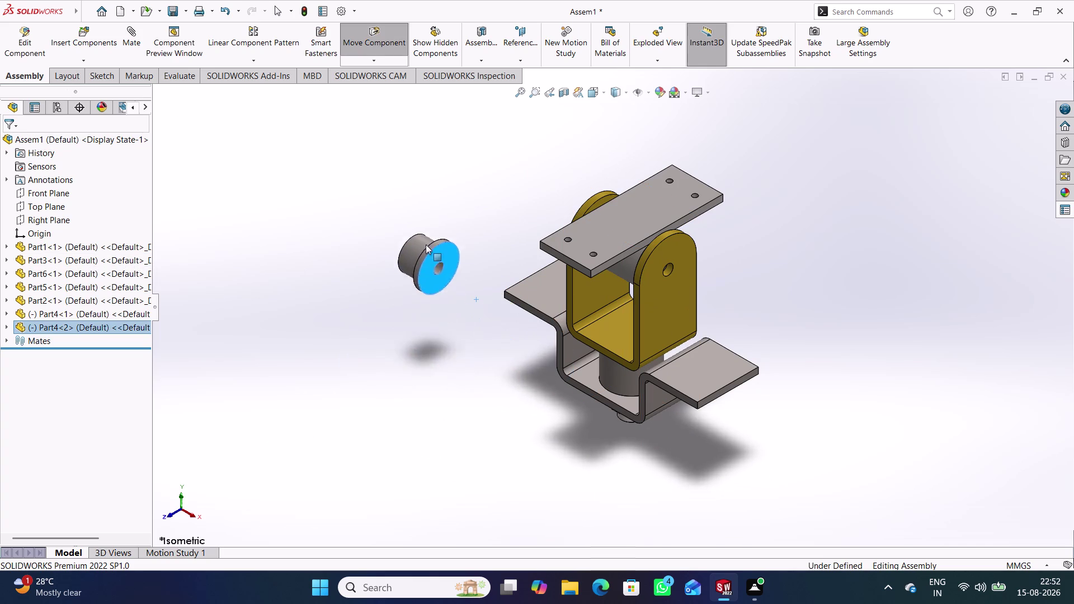
drag(426, 254, 443, 234)
middle_drag(462, 323, 491, 281)
scroll(down, 3)
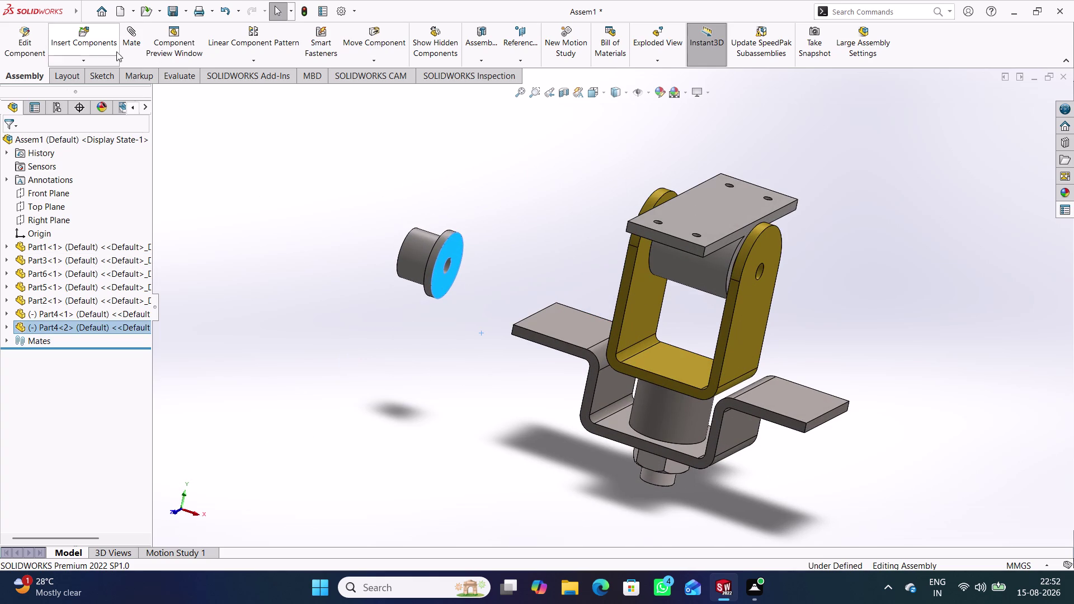
click(129, 53)
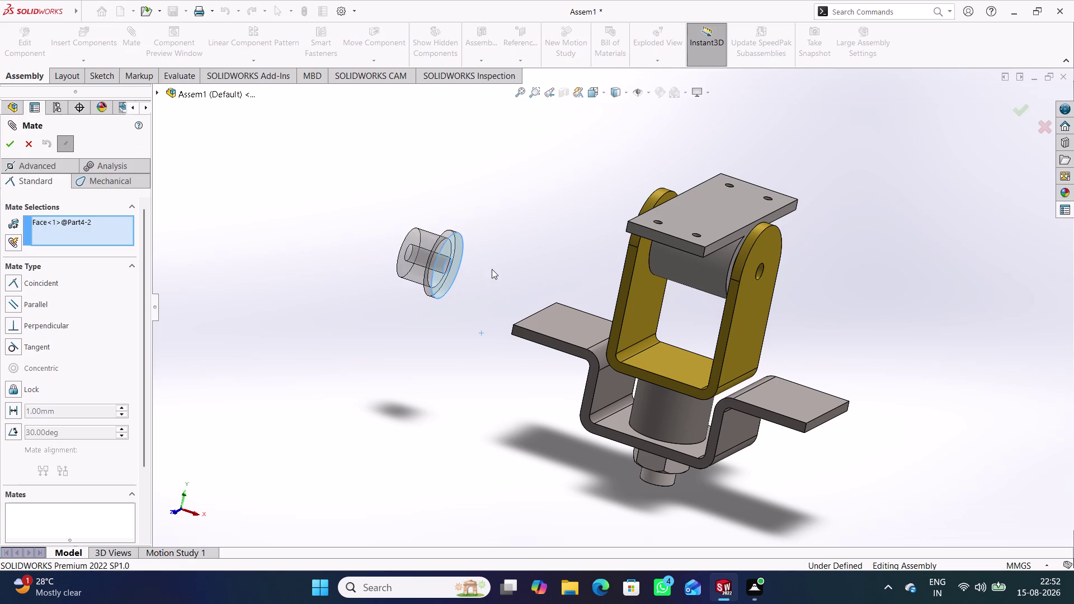
Mate Part4<2>'s face Coincident with the bracket's inner face.
middle_drag(493, 269, 623, 269)
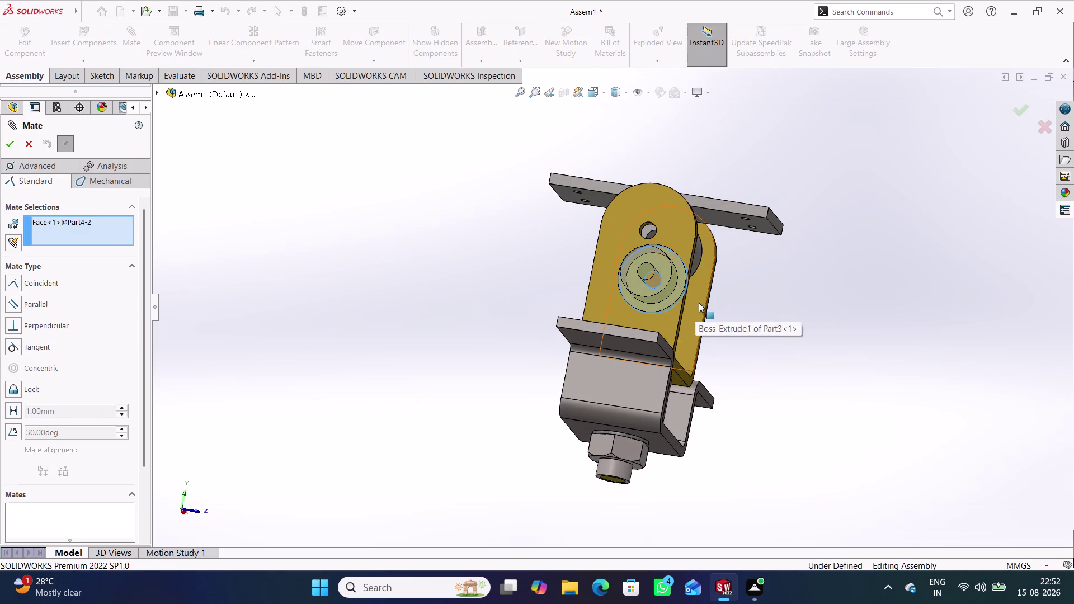
click(699, 302)
middle_drag(827, 314, 747, 326)
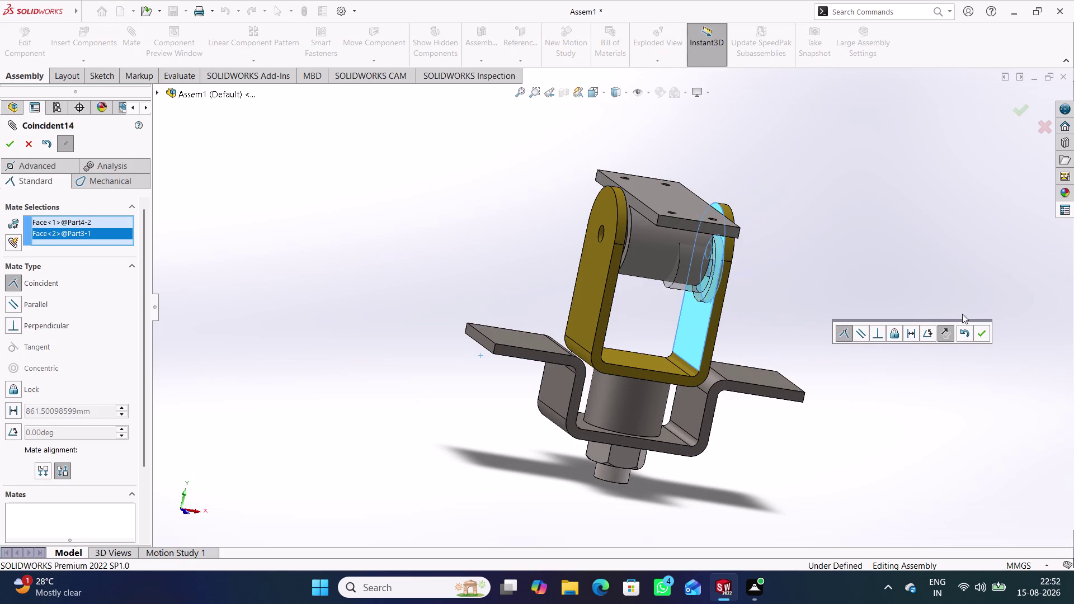
click(981, 335)
Make the second bushing Concentric with the shaft's and pin's cylindrical faces.
click(791, 321)
drag(698, 273, 773, 375)
click(799, 256)
middle_drag(781, 298, 746, 300)
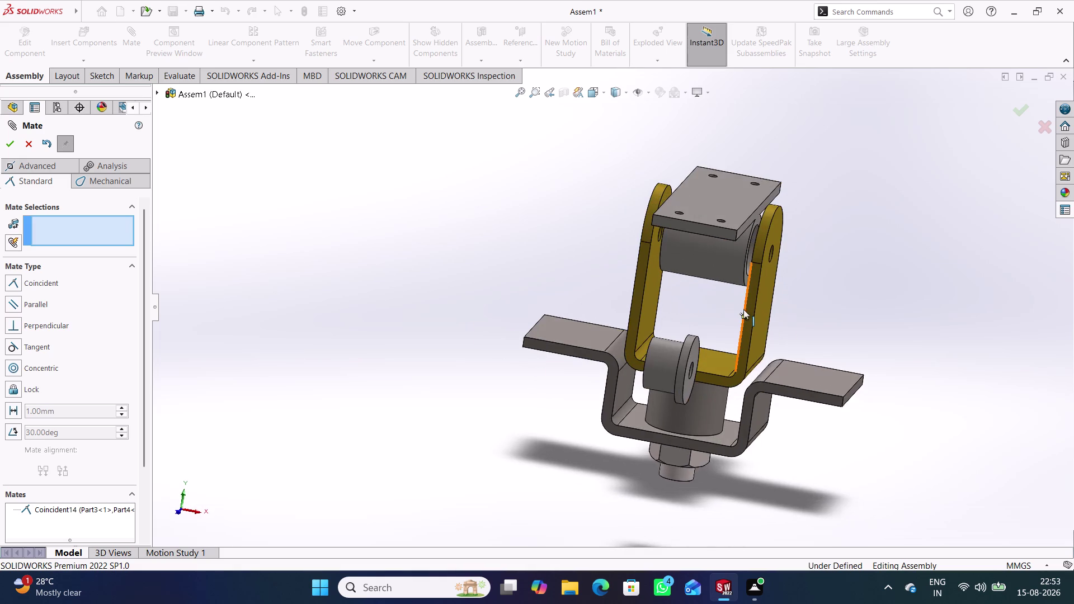
scroll(down, 3)
click(732, 189)
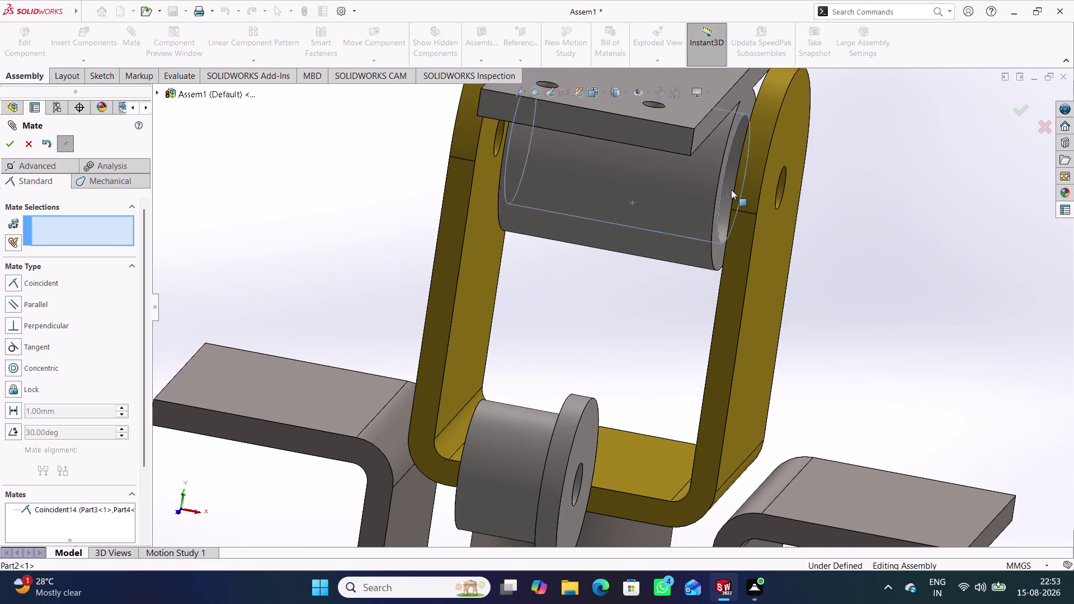
click(509, 432)
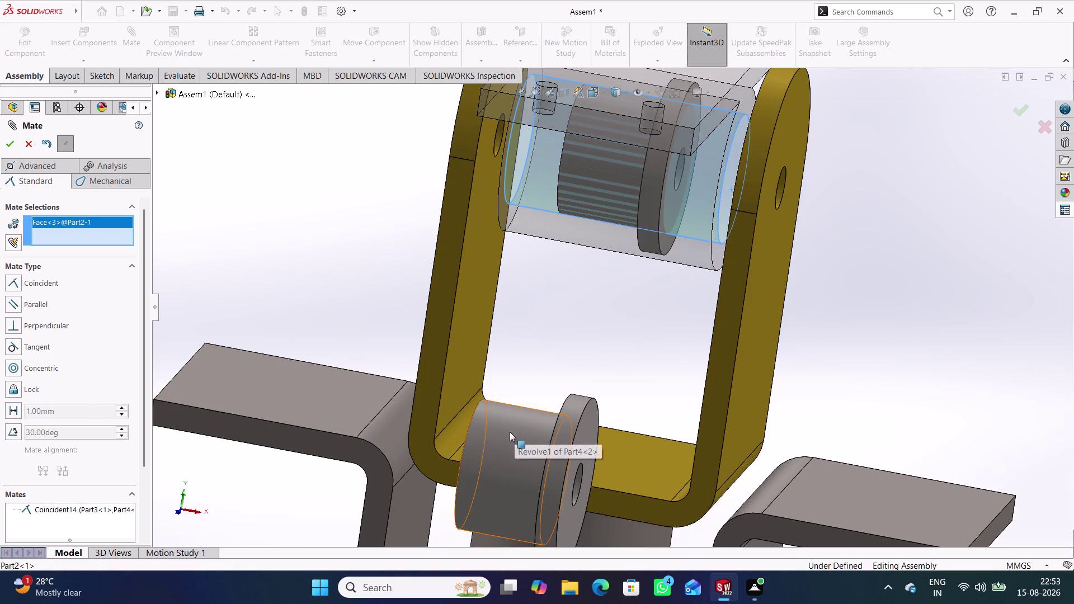
click(462, 444)
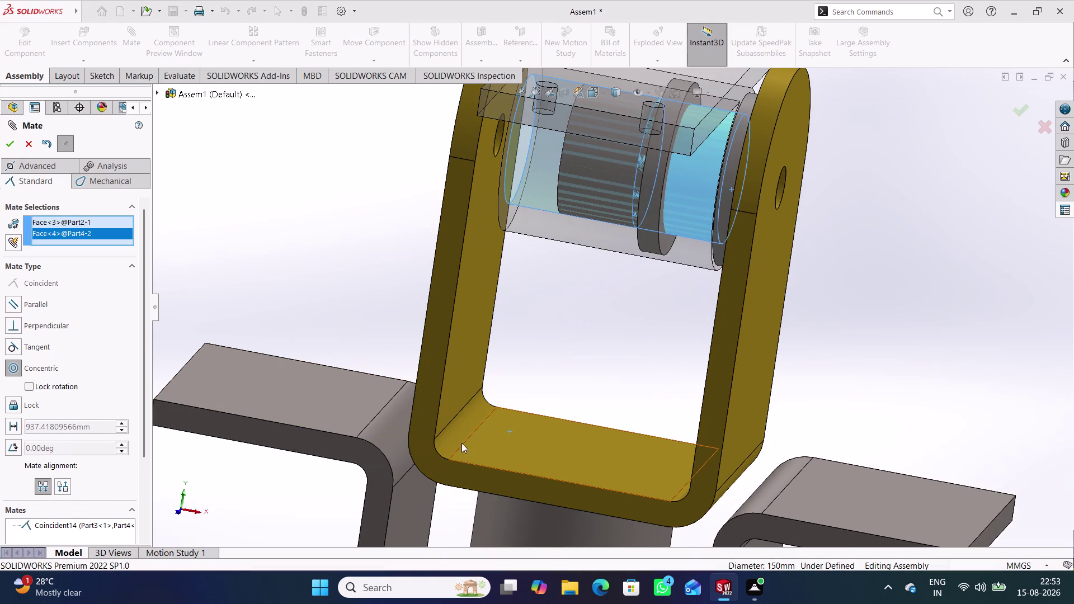
click(594, 337)
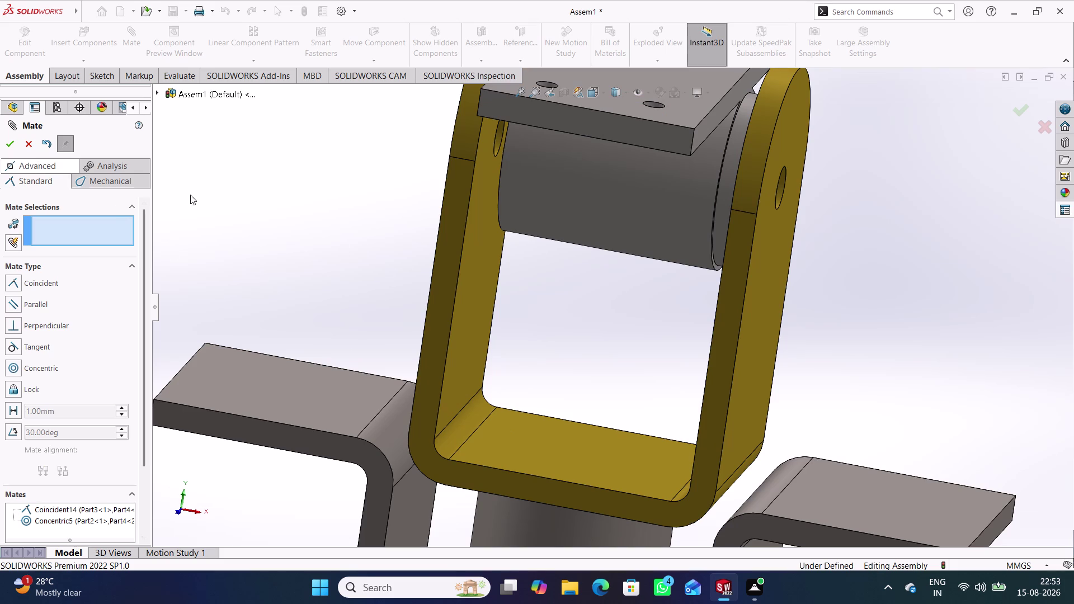
Mate Part4<2>'s Front Plane coincident with the assembly Front Plane, then close Mate.
click(155, 92)
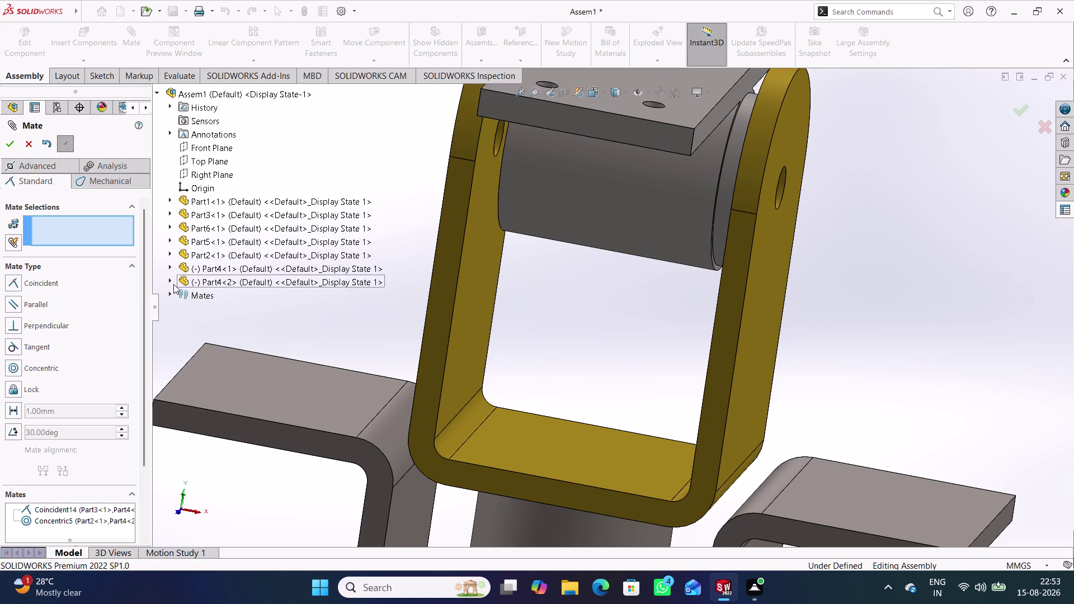
click(172, 282)
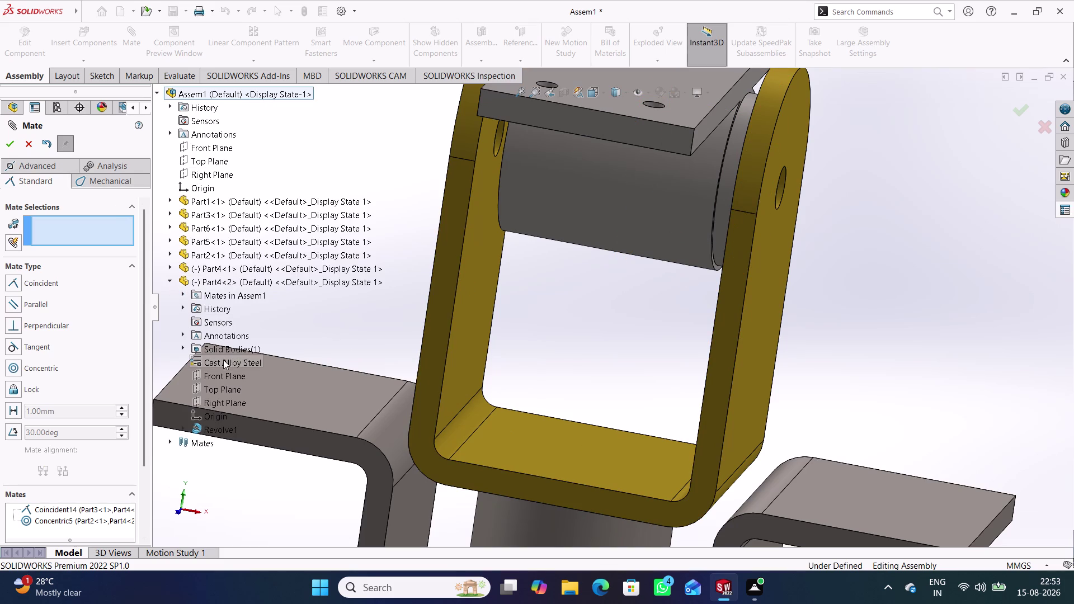
click(223, 379)
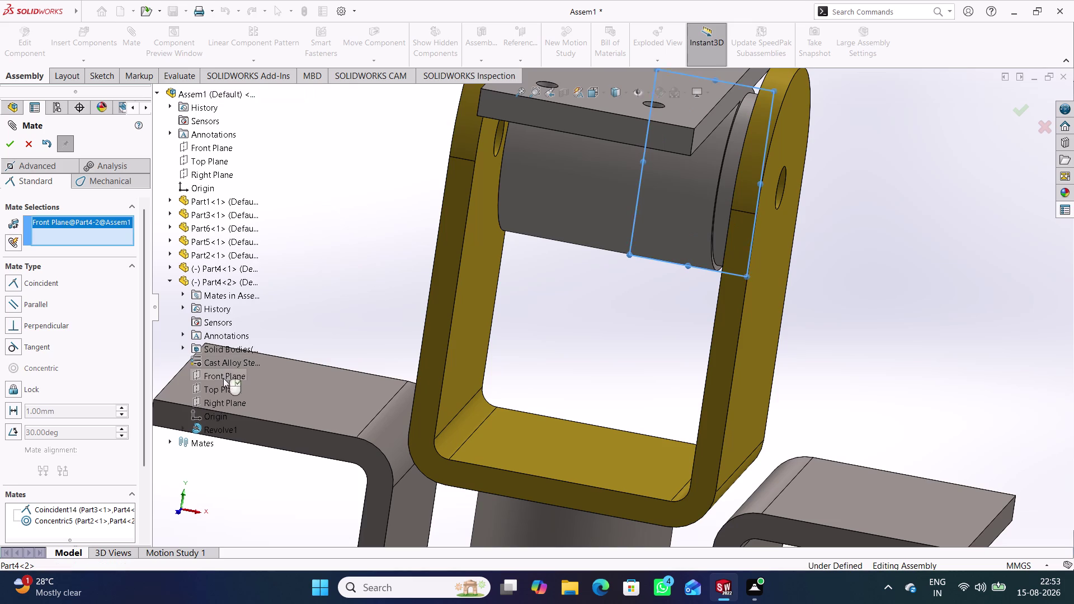
click(218, 151)
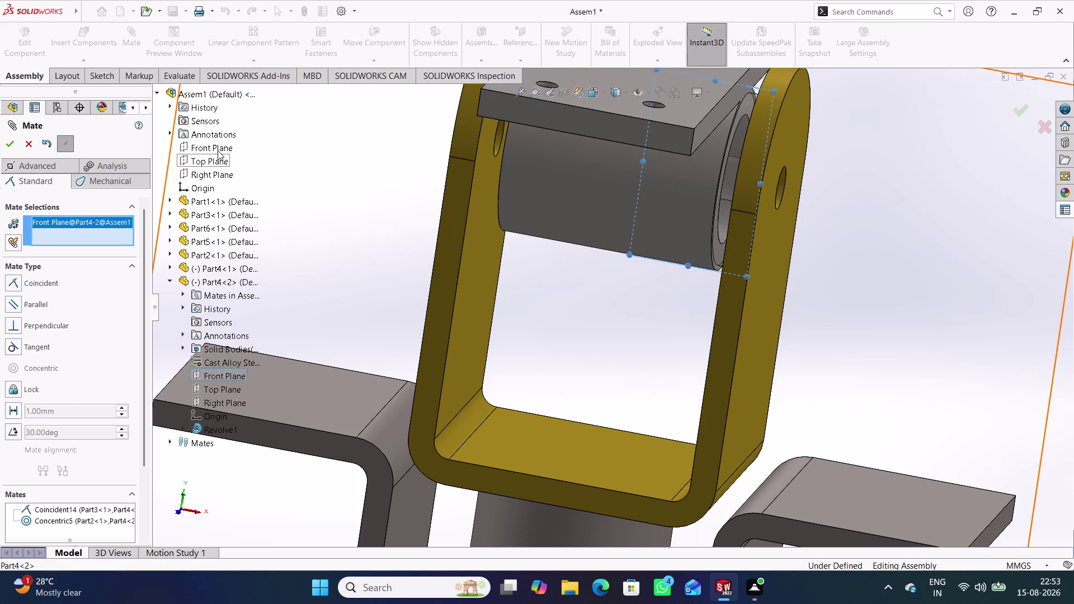
click(200, 133)
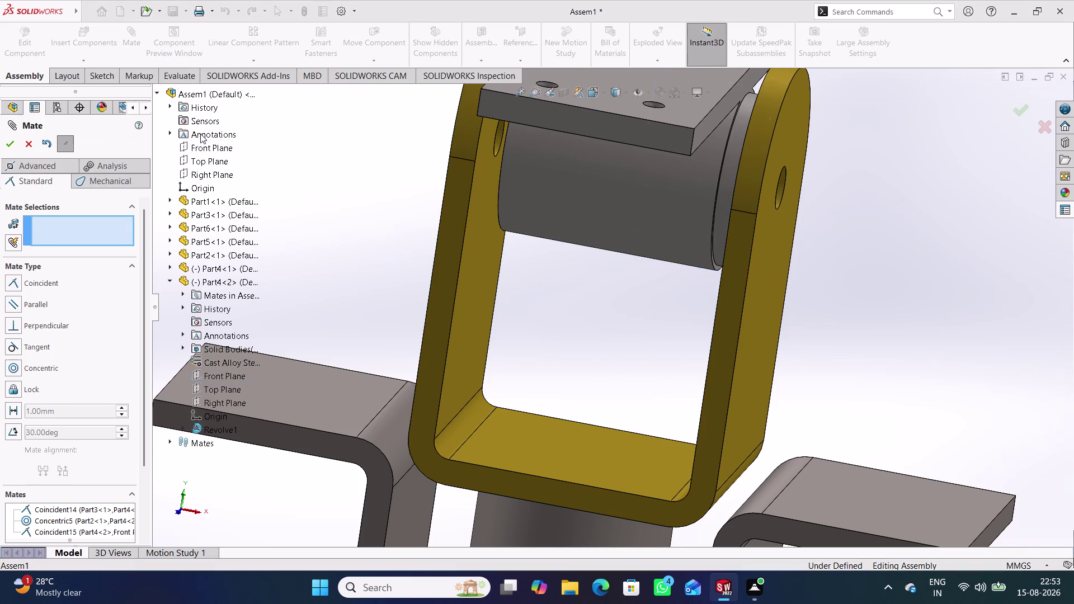
click(29, 146)
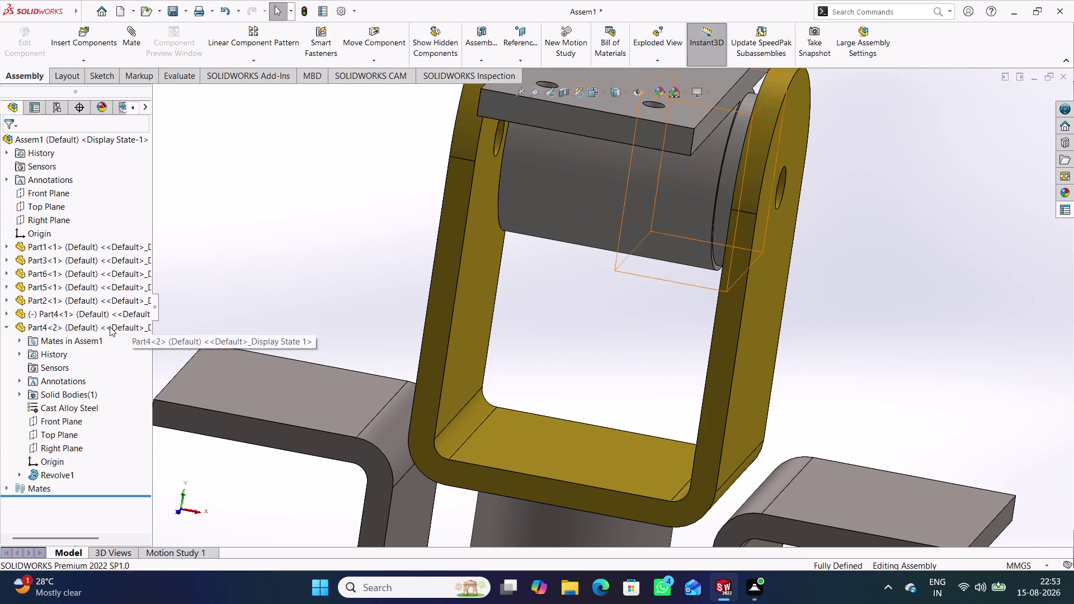
click(6, 324)
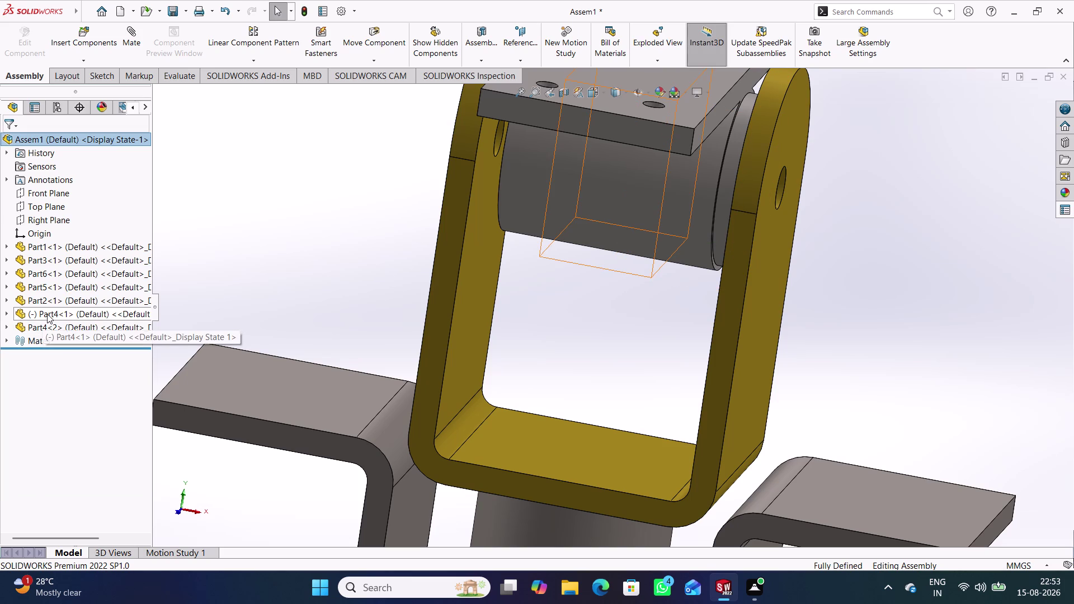
click(5, 311)
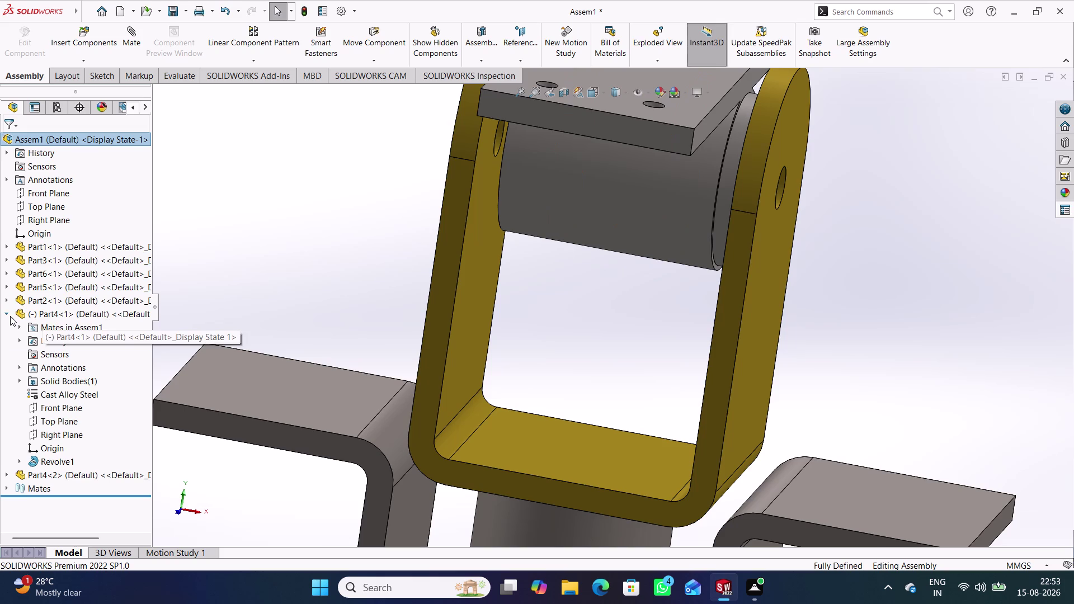
drag(604, 114, 612, 258)
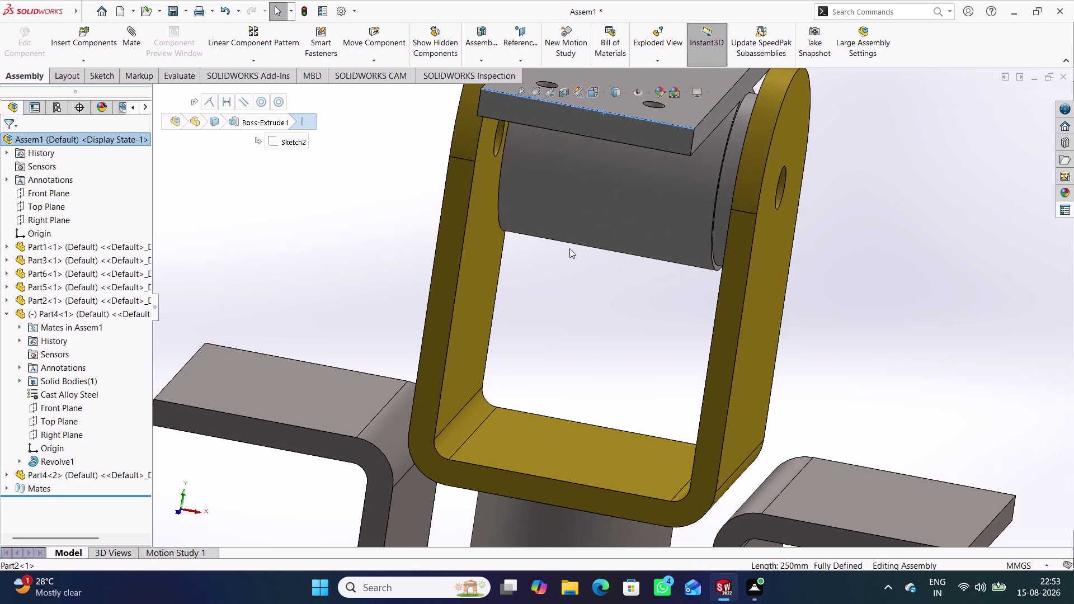
click(575, 287)
scroll(up, 3)
drag(646, 164, 624, 262)
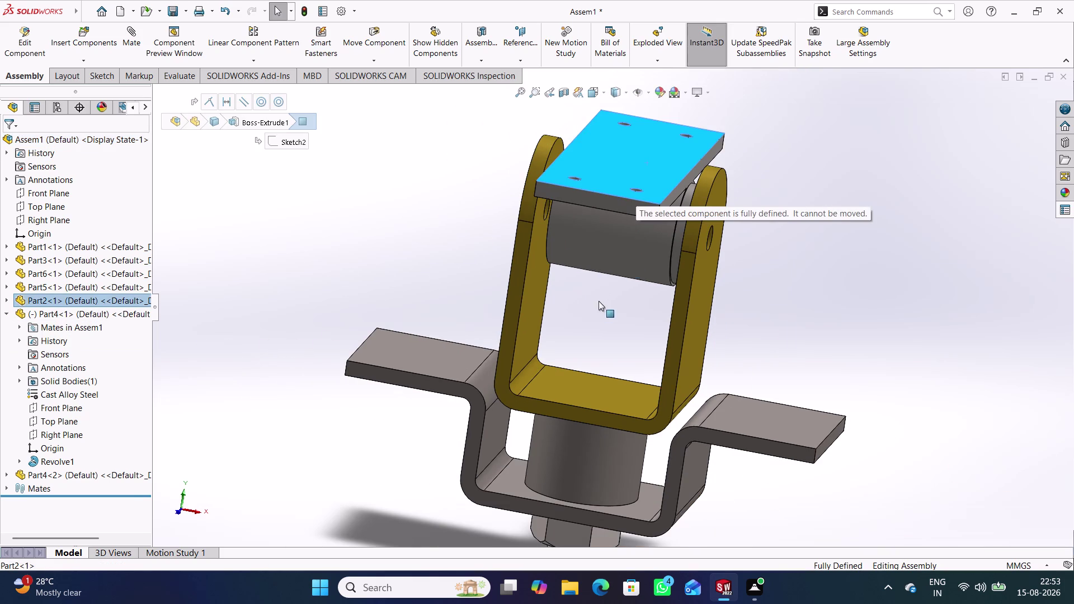
click(596, 306)
drag(616, 202, 633, 148)
click(773, 209)
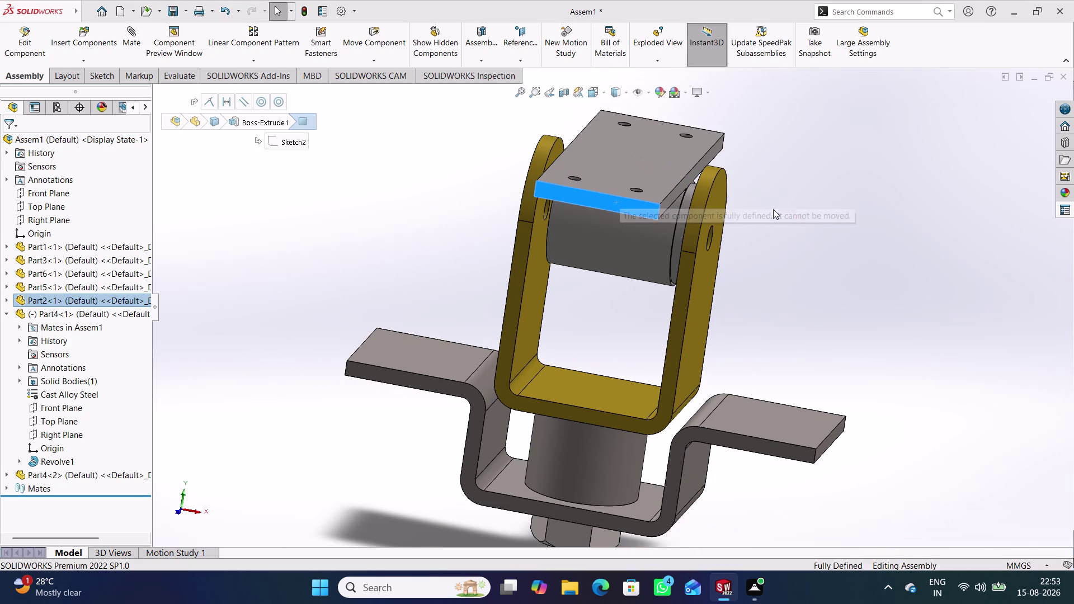
drag(623, 247, 612, 239)
click(824, 202)
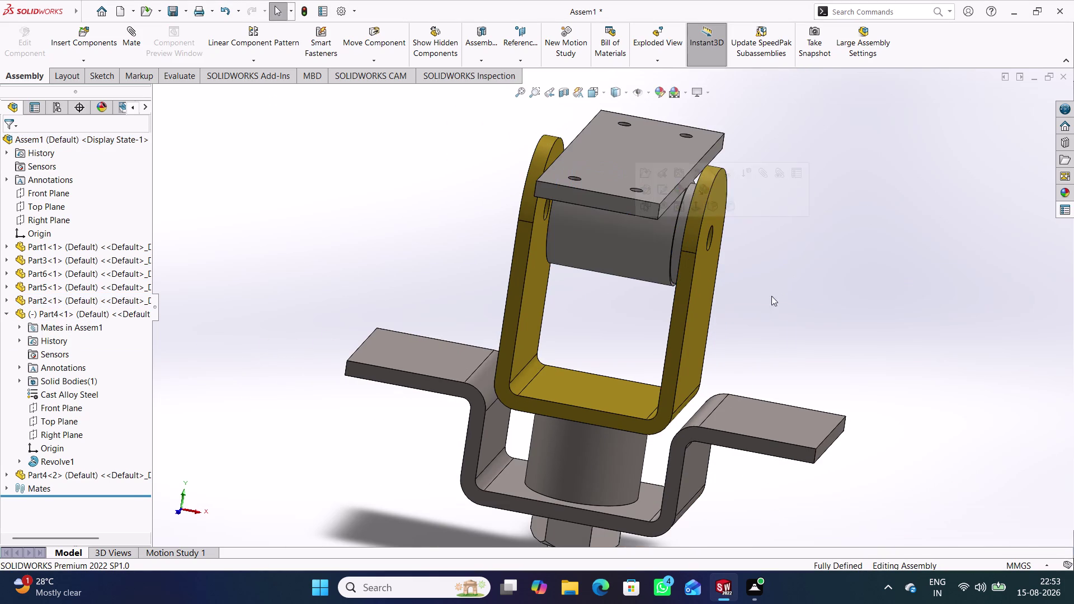
middle_drag(765, 299, 775, 272)
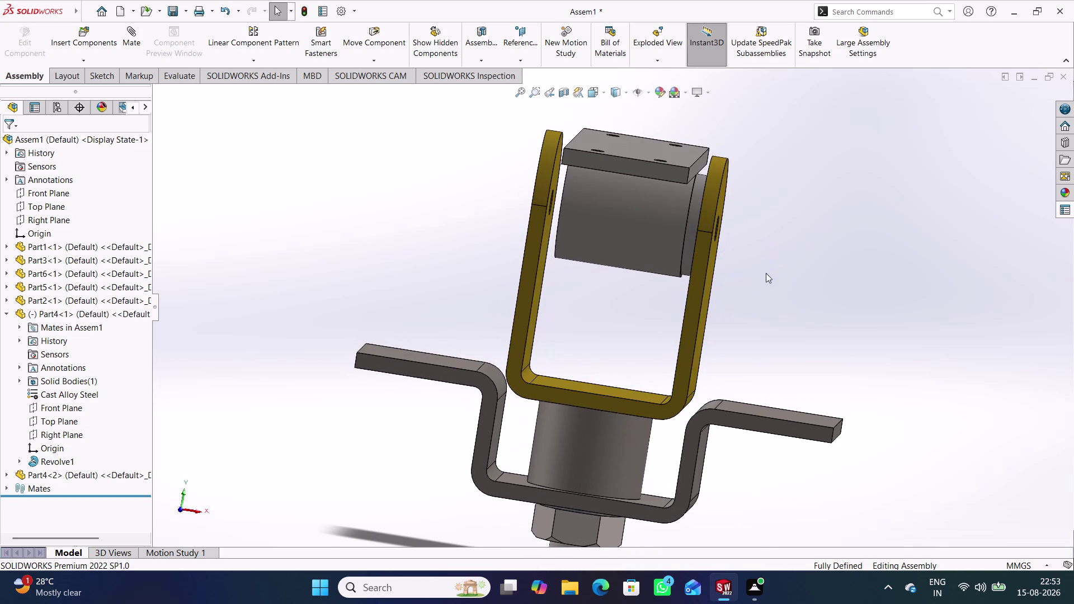
click(248, 264)
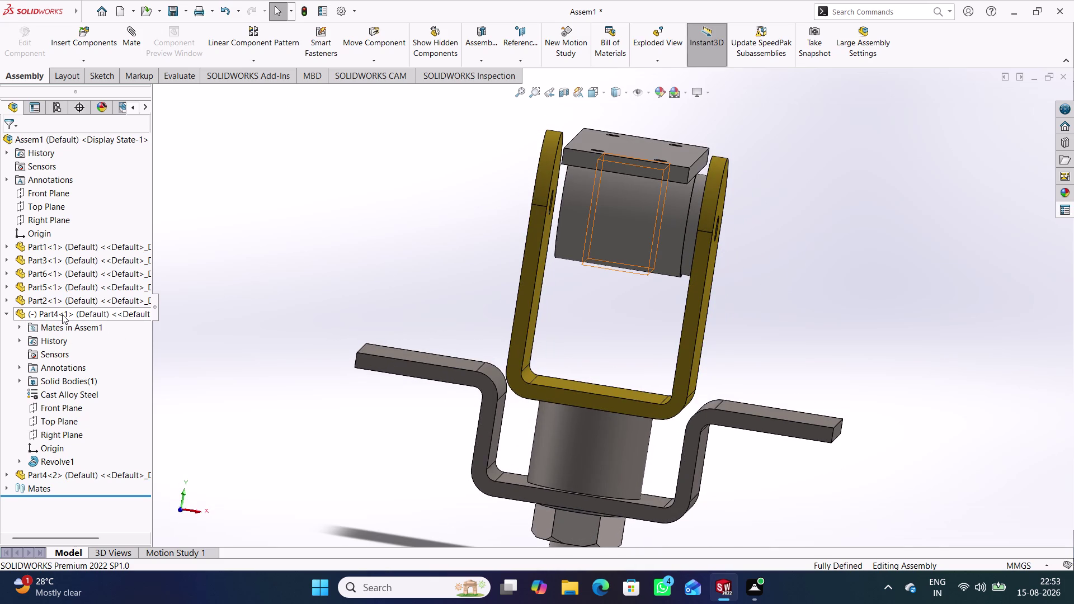
click(334, 245)
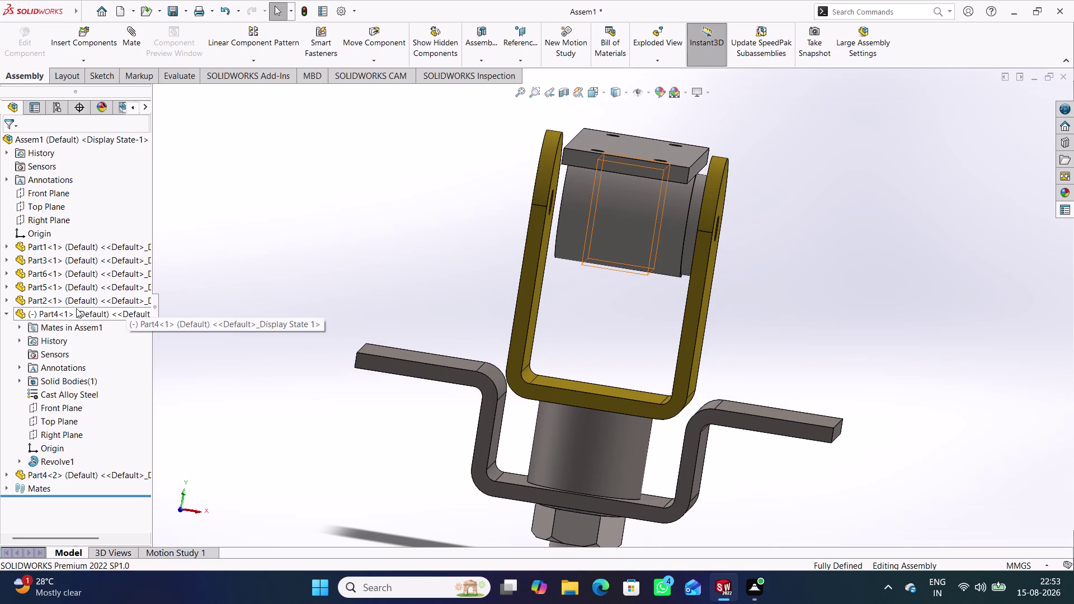
click(4, 313)
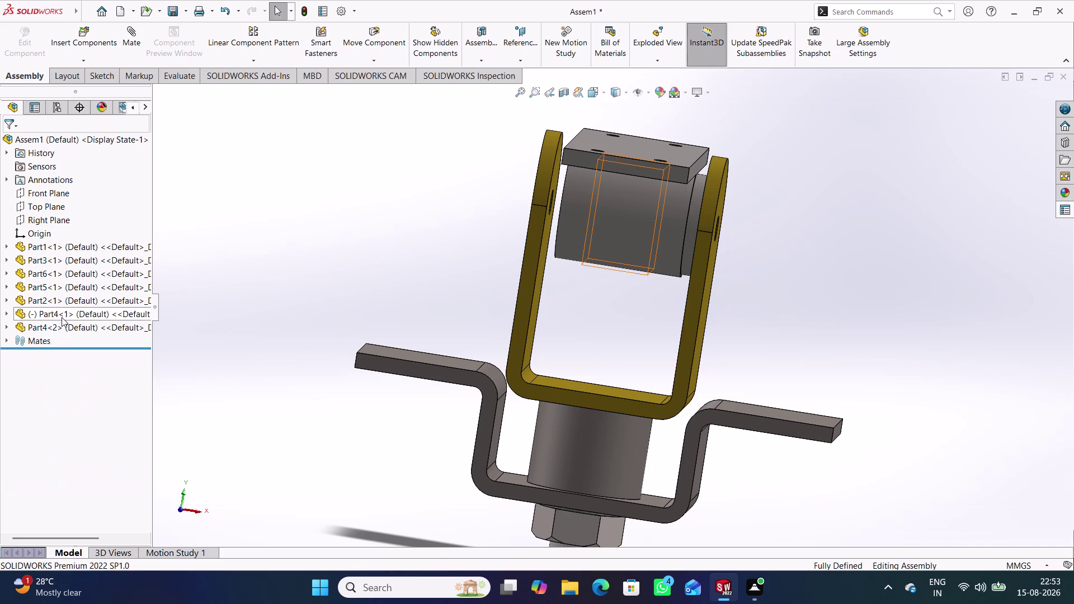
Drag Part4<1> out to the right of the assembly, clear of the clevis arms.
double_click(62, 317)
click(333, 276)
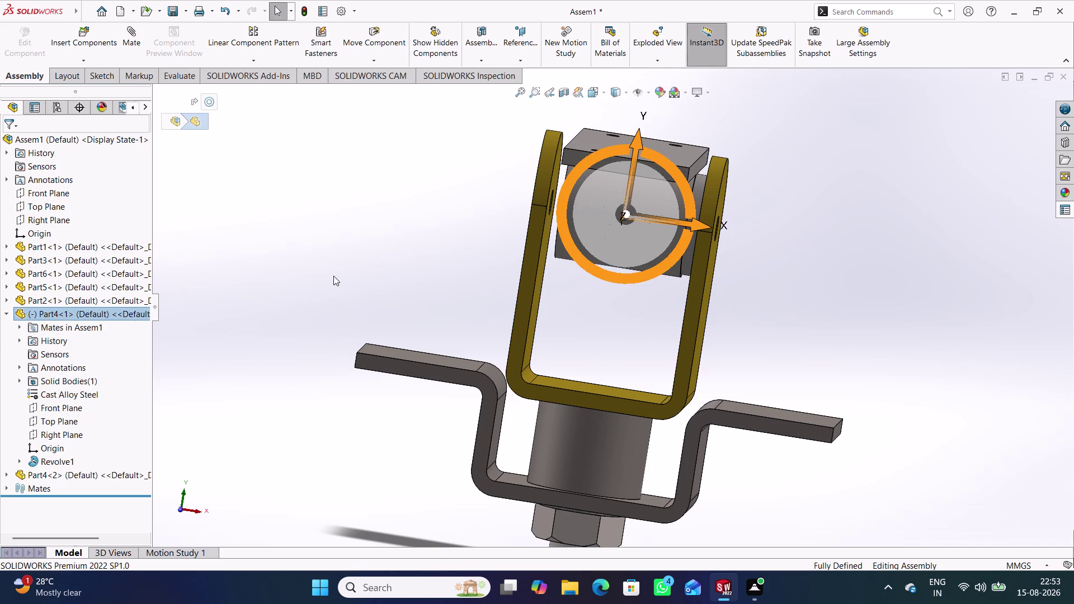
double_click(63, 314)
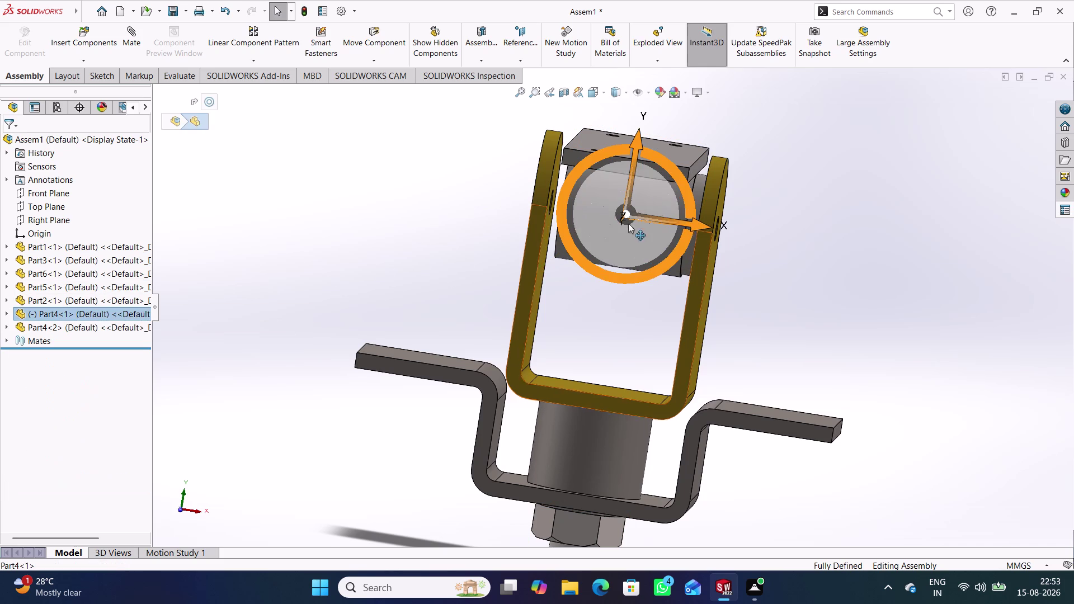
drag(650, 219, 876, 235)
click(849, 355)
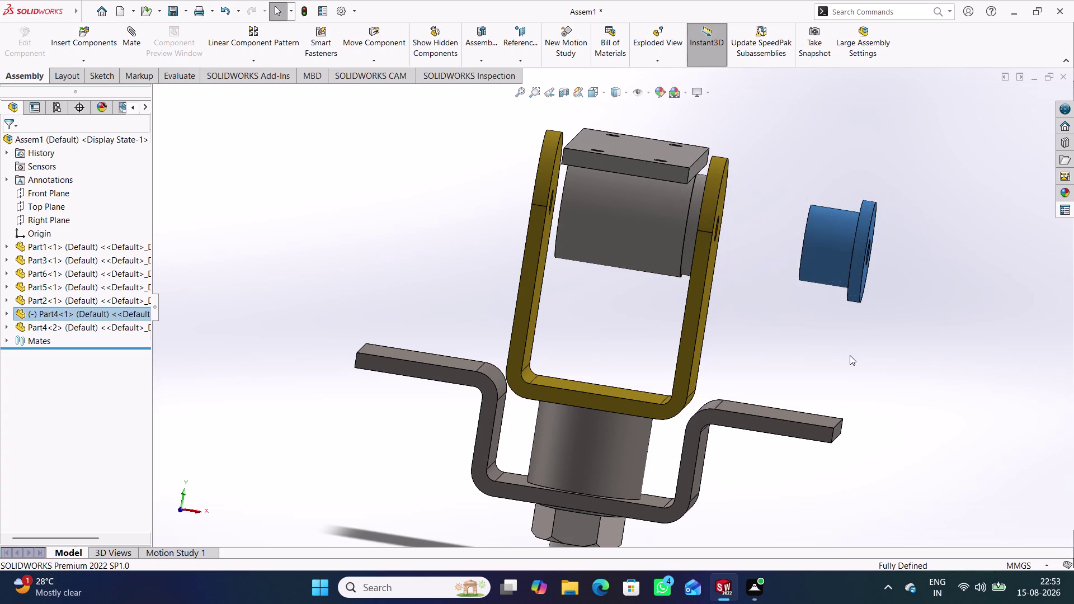
middle_click(770, 344)
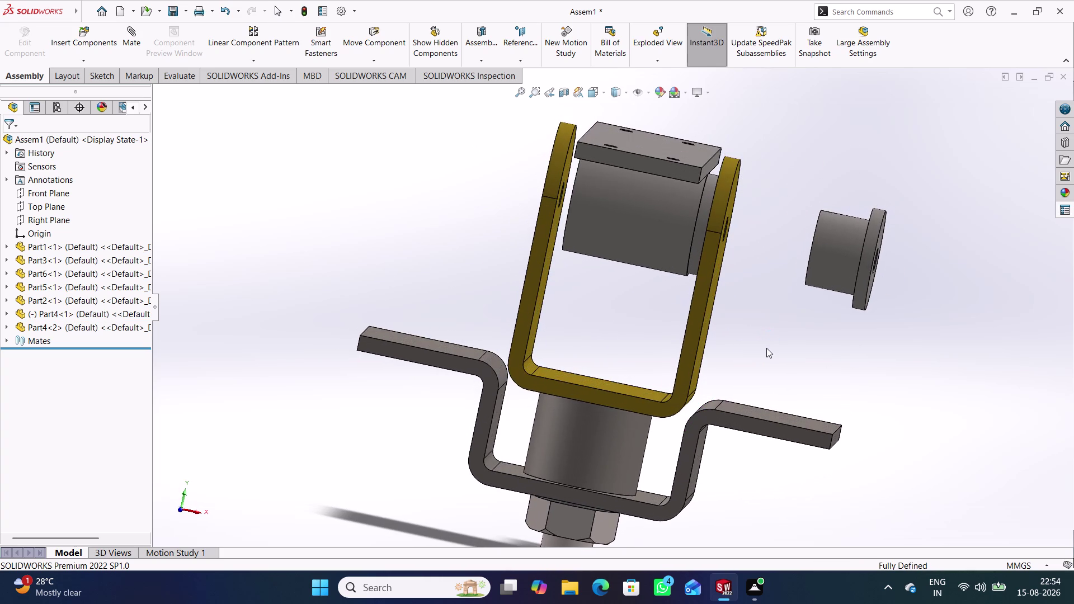
scroll(up, 3)
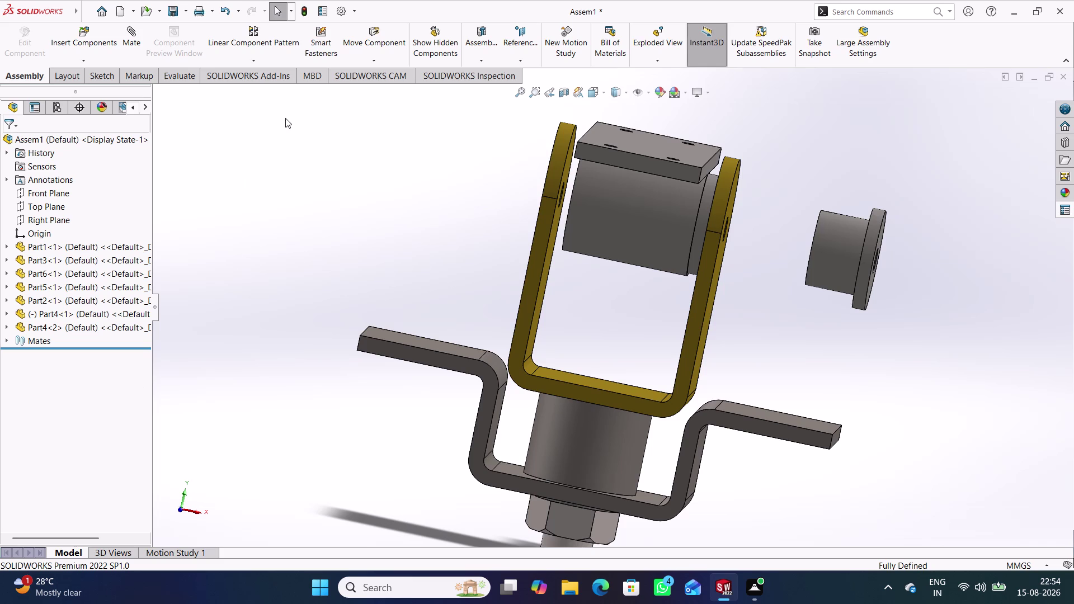
click(366, 41)
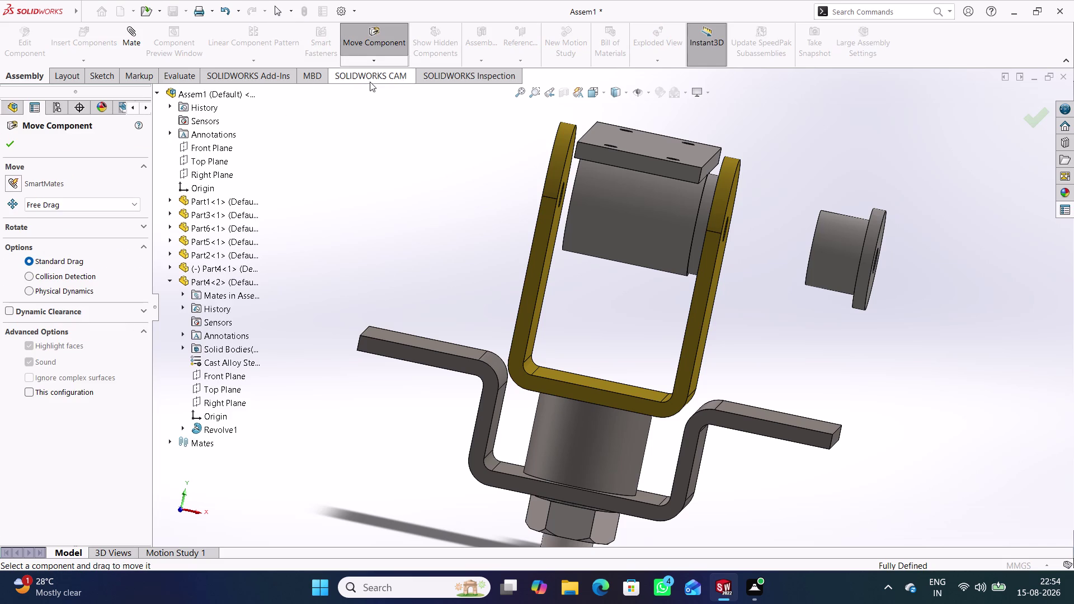
Spin the loose Part4 bushing freely with Rotate Component.
click(380, 62)
click(383, 89)
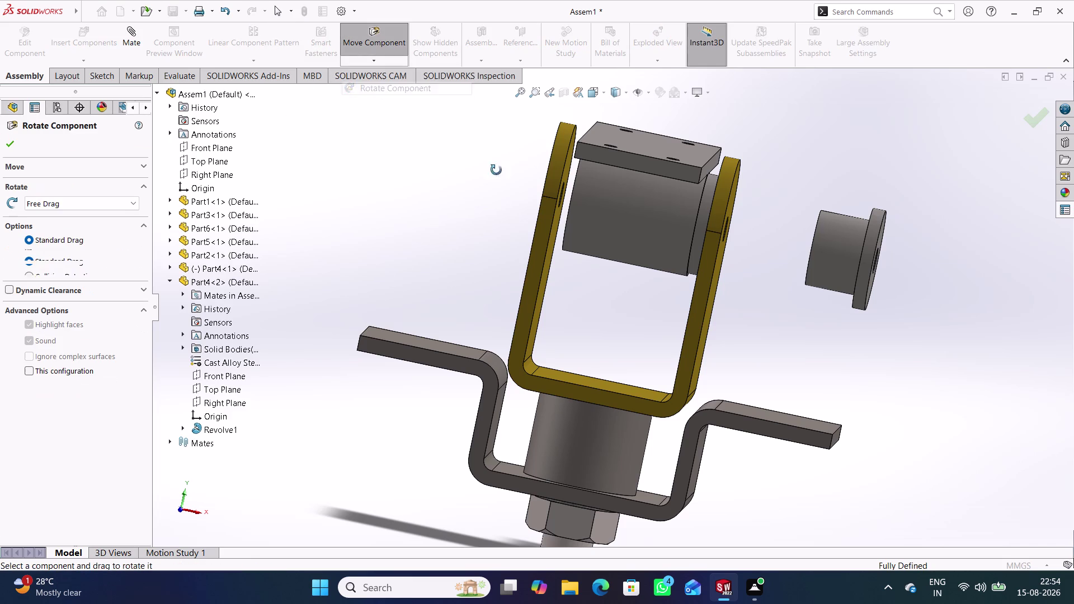
drag(874, 246, 775, 247)
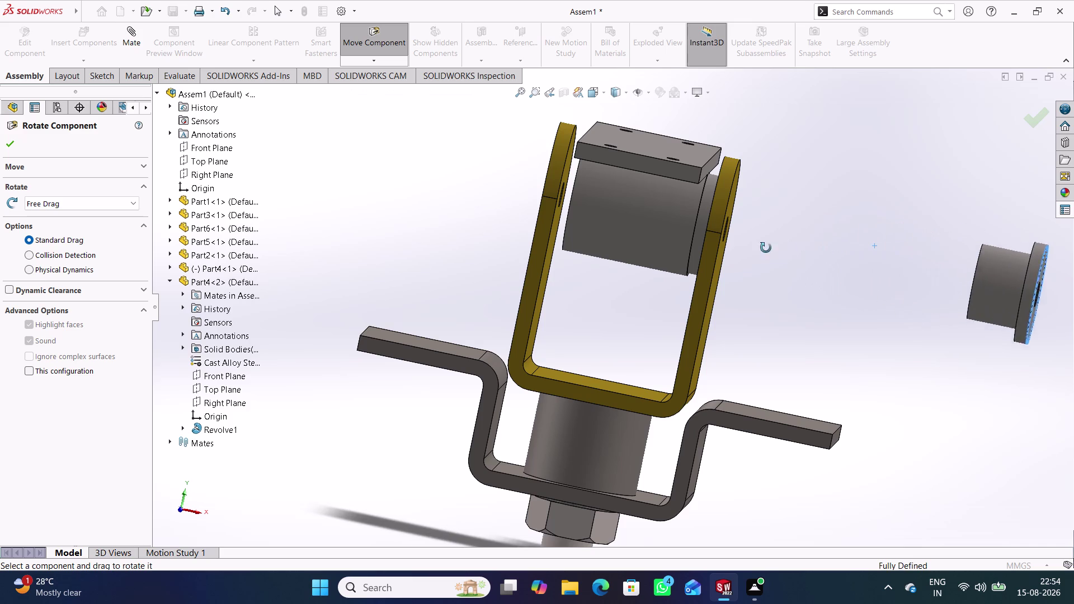
drag(775, 246, 879, 279)
drag(818, 242, 814, 242)
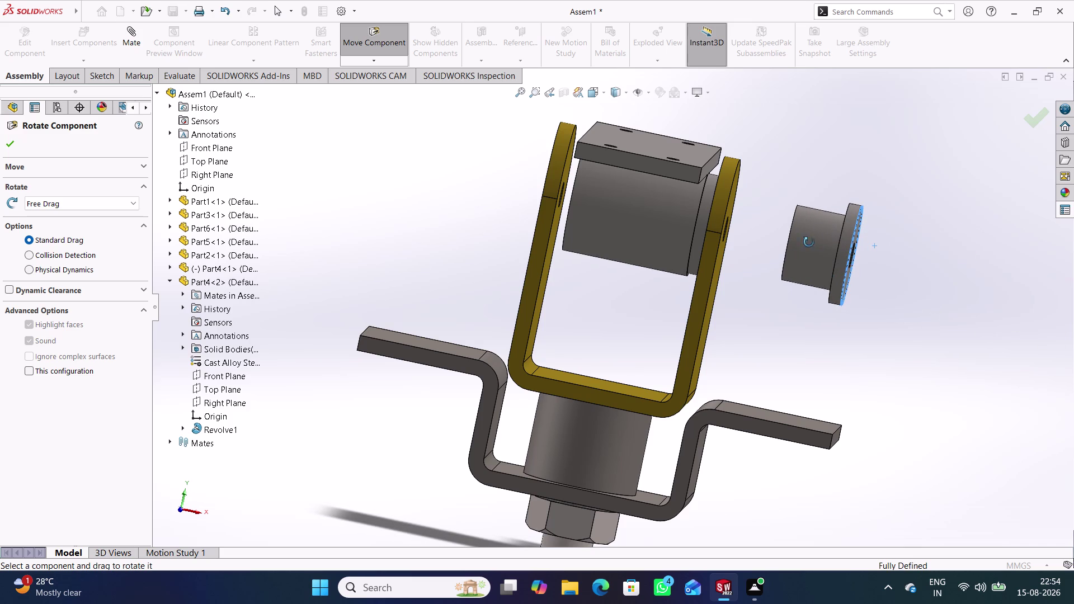
drag(814, 242, 787, 242)
Move the bushing to the upper left of the yellow bracket.
click(369, 61)
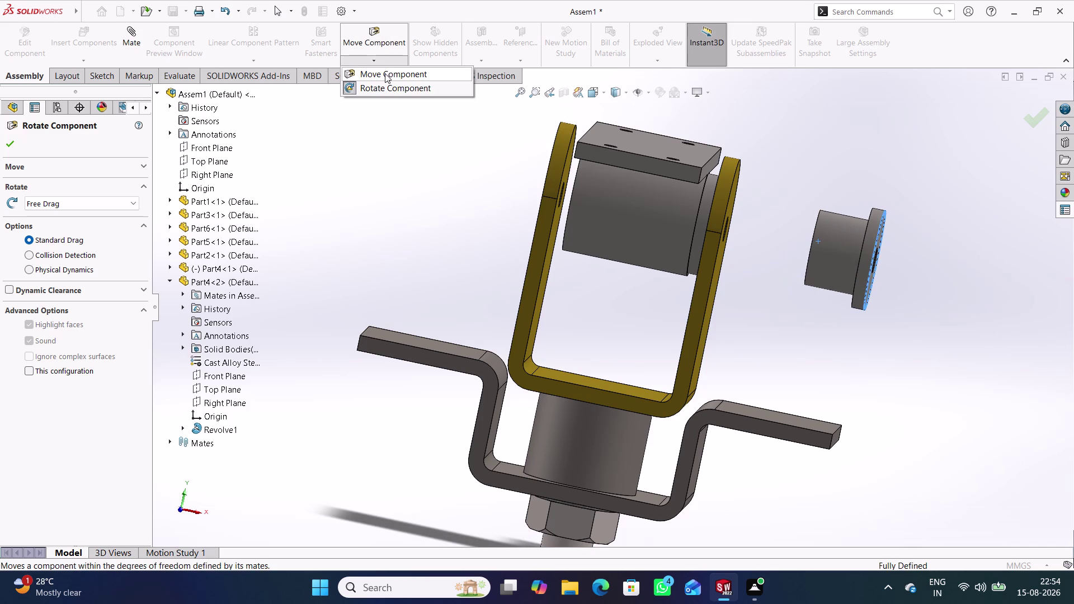
click(384, 73)
drag(873, 253, 824, 245)
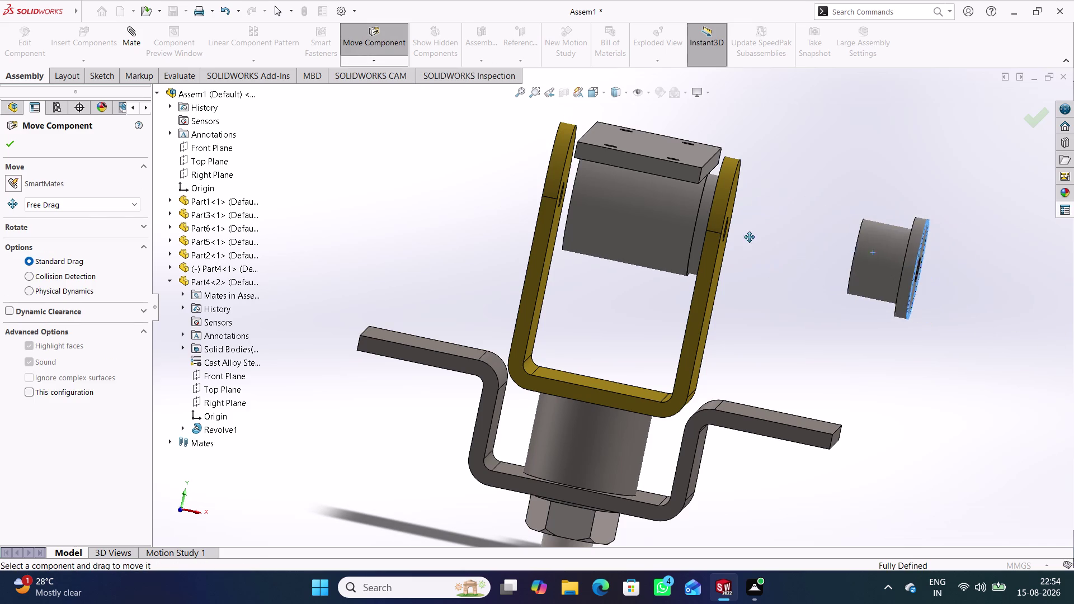
drag(825, 245, 474, 208)
Rotate the bushing again to turn it toward the bracket.
click(375, 61)
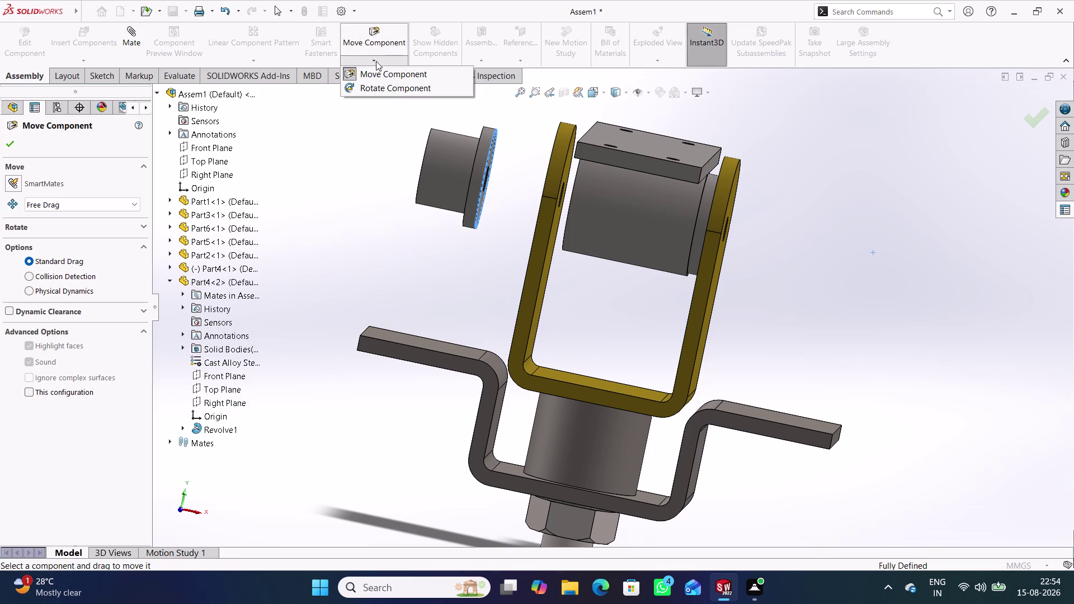
click(389, 89)
drag(457, 184, 496, 187)
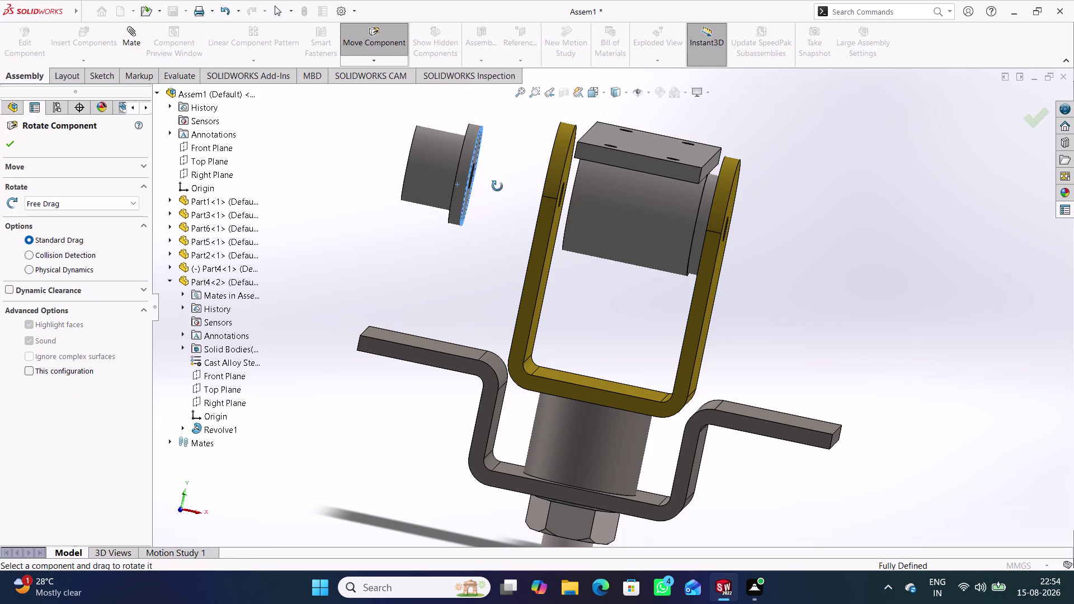
drag(496, 187, 372, 197)
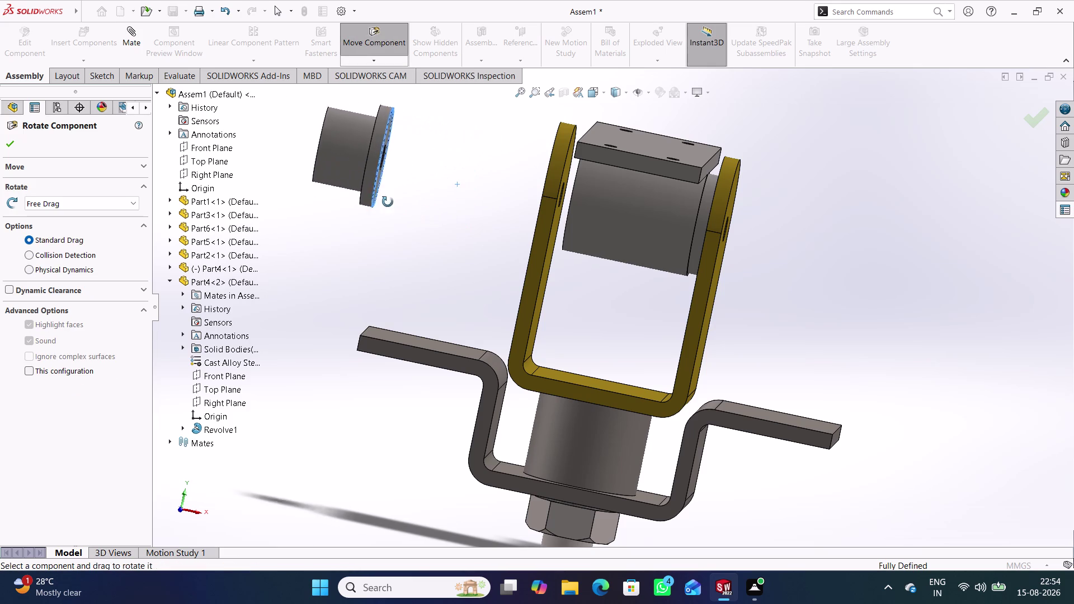
drag(372, 197, 425, 226)
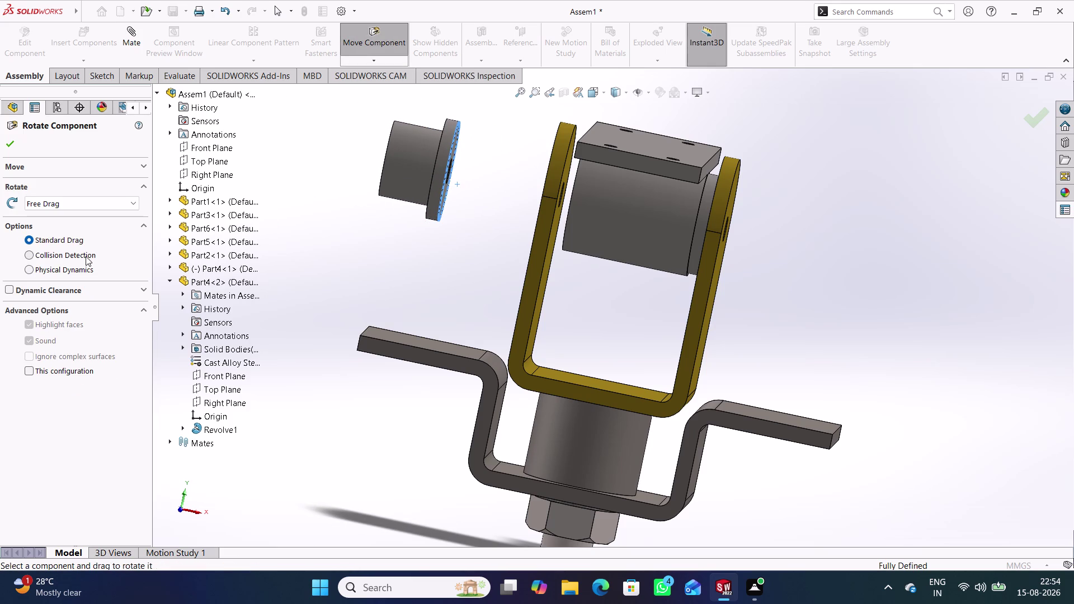
Switch the rotation method to By Delta XYZ, then close Rotate Component.
click(135, 203)
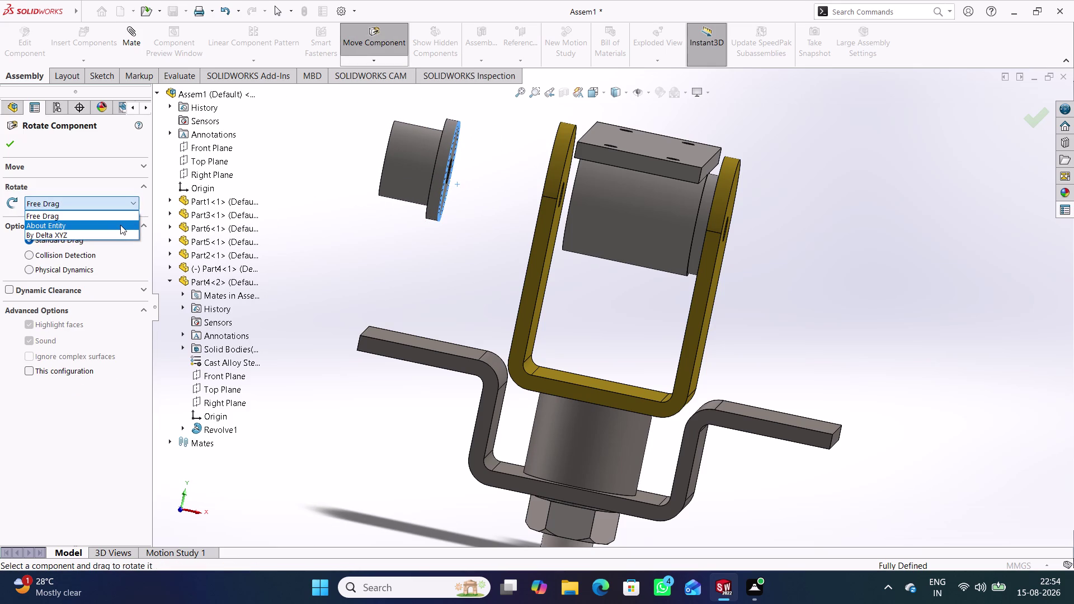
click(132, 206)
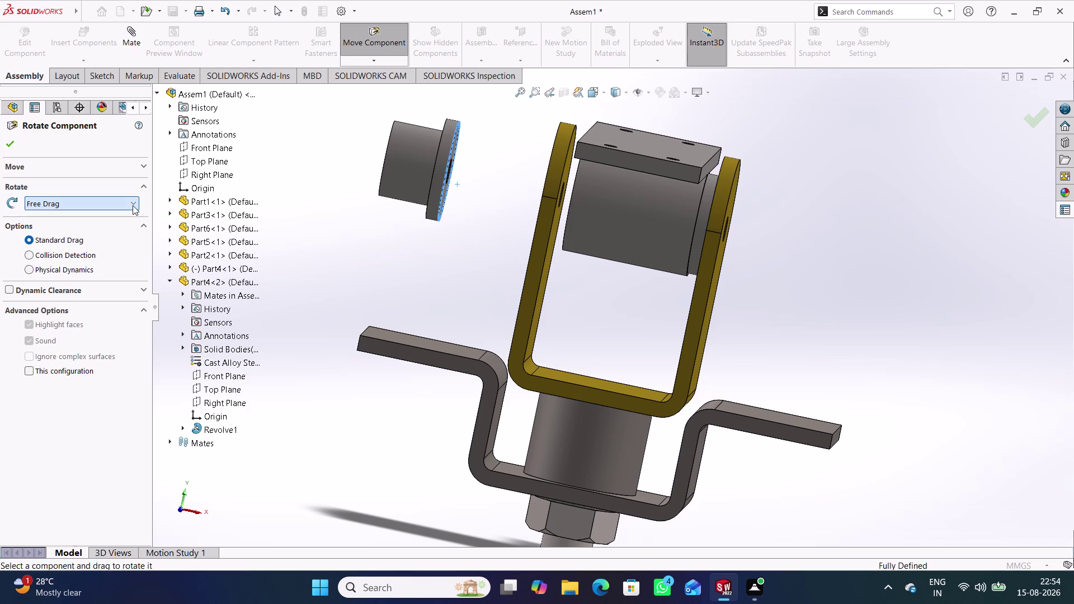
click(131, 204)
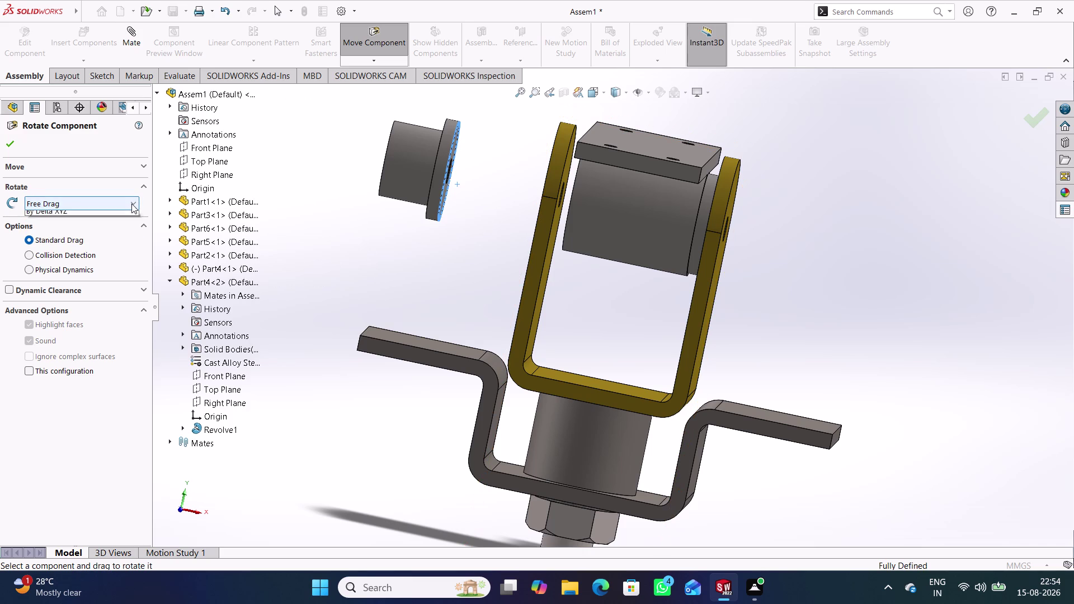
click(98, 238)
drag(412, 175, 436, 186)
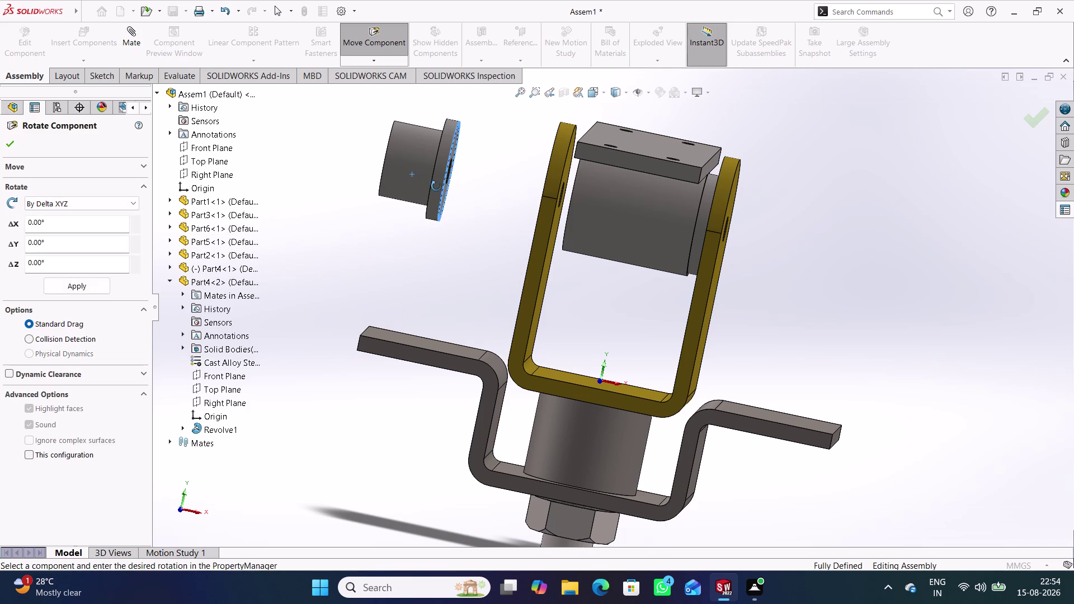
drag(436, 187, 454, 189)
drag(452, 149, 368, 152)
drag(409, 163, 480, 190)
click(11, 142)
click(312, 225)
drag(404, 155, 384, 189)
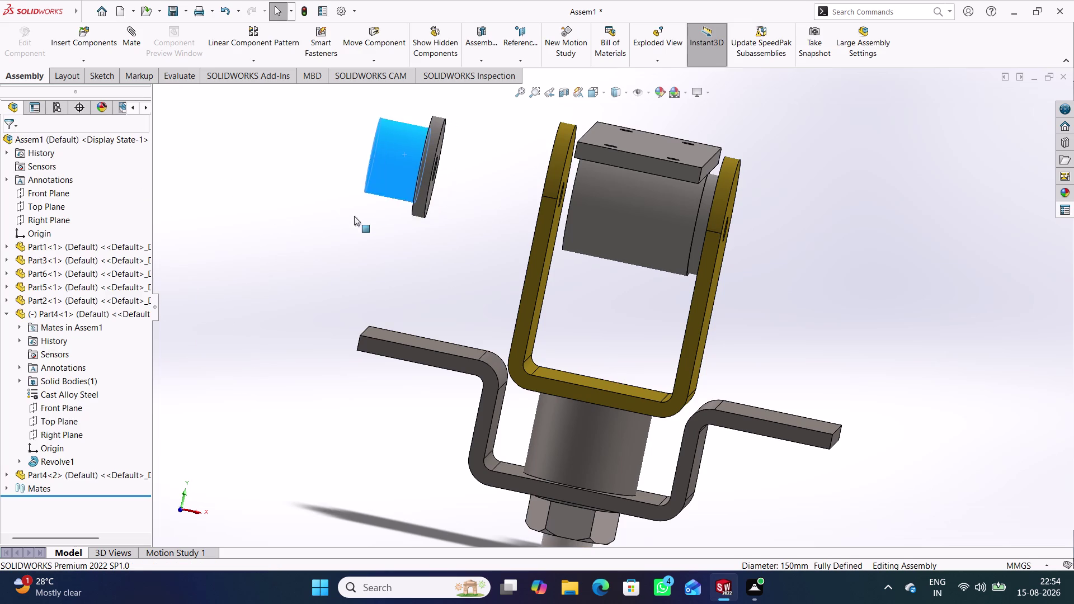
Delete the loose Part4<1> bushing along with its concentric mate.
drag(384, 189, 384, 242)
click(331, 255)
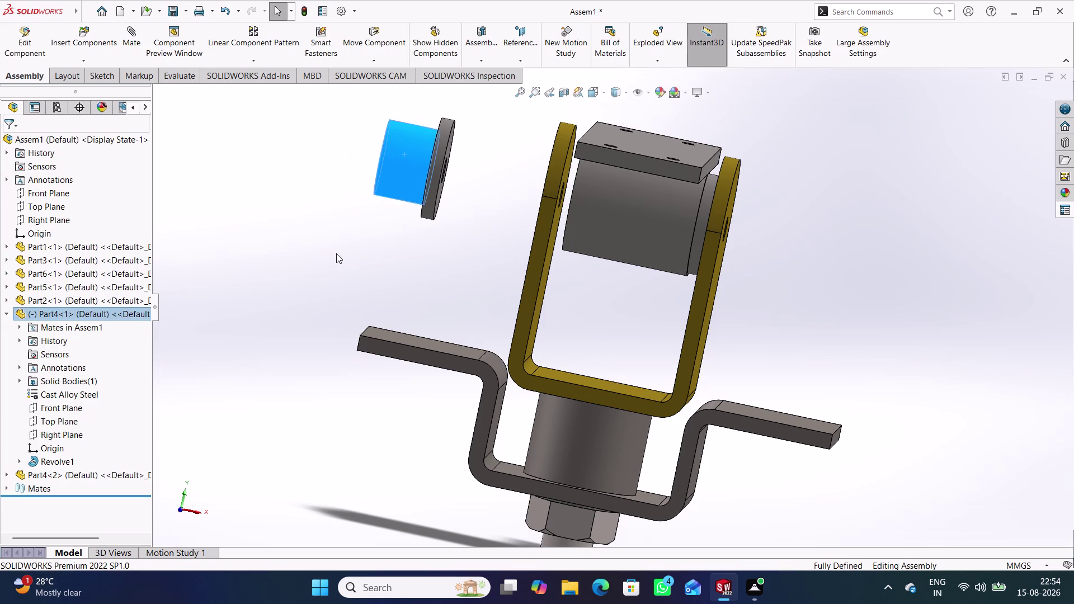
click(273, 291)
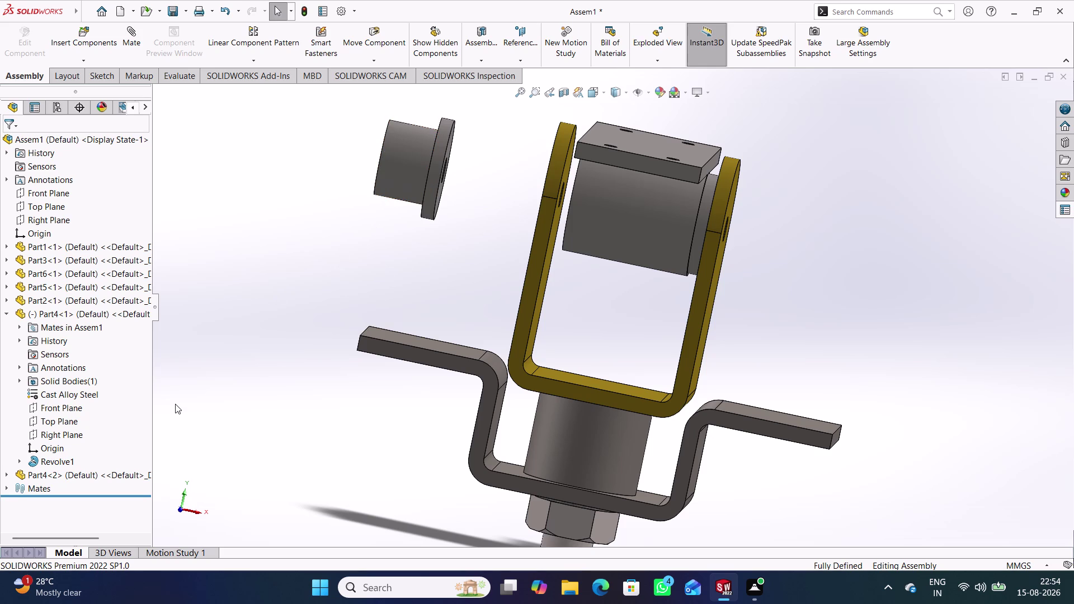
right_click(425, 156)
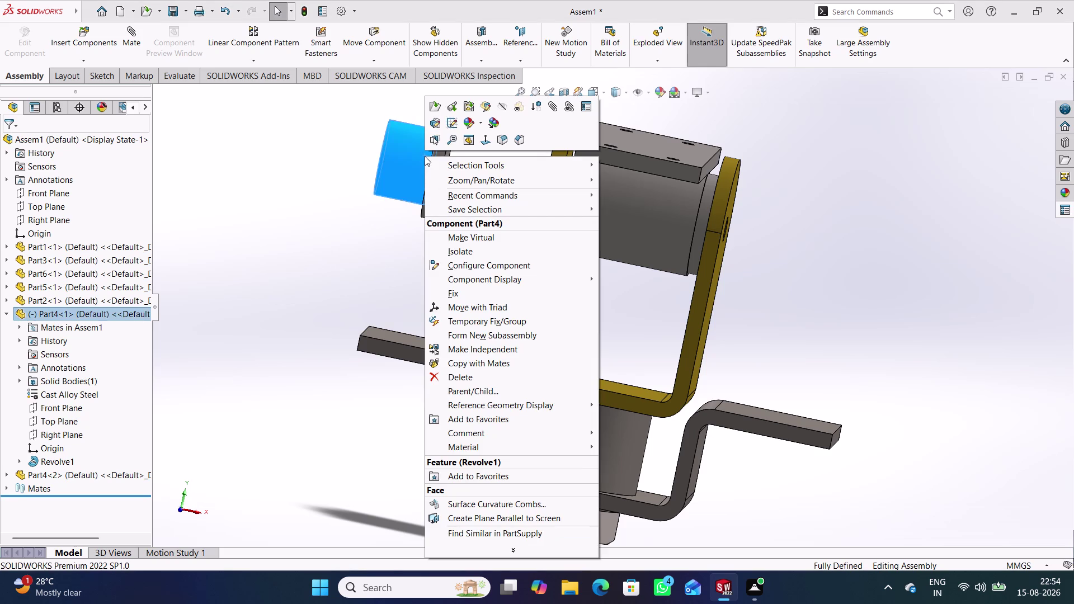
click(458, 374)
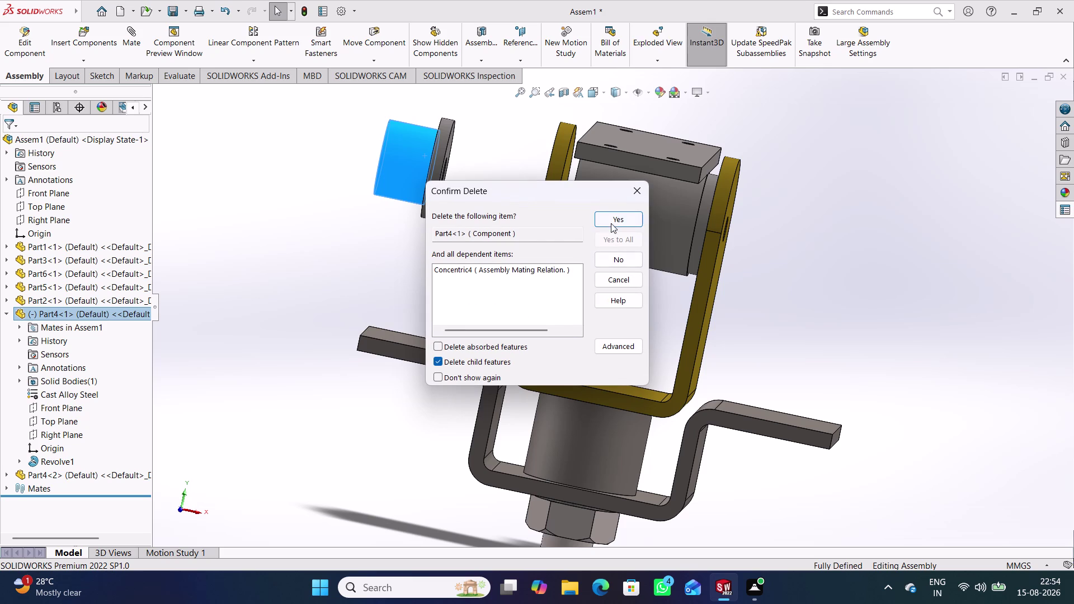
click(616, 219)
Undo the deletion to restore the Part4<1> bushing beside the bracket.
click(465, 255)
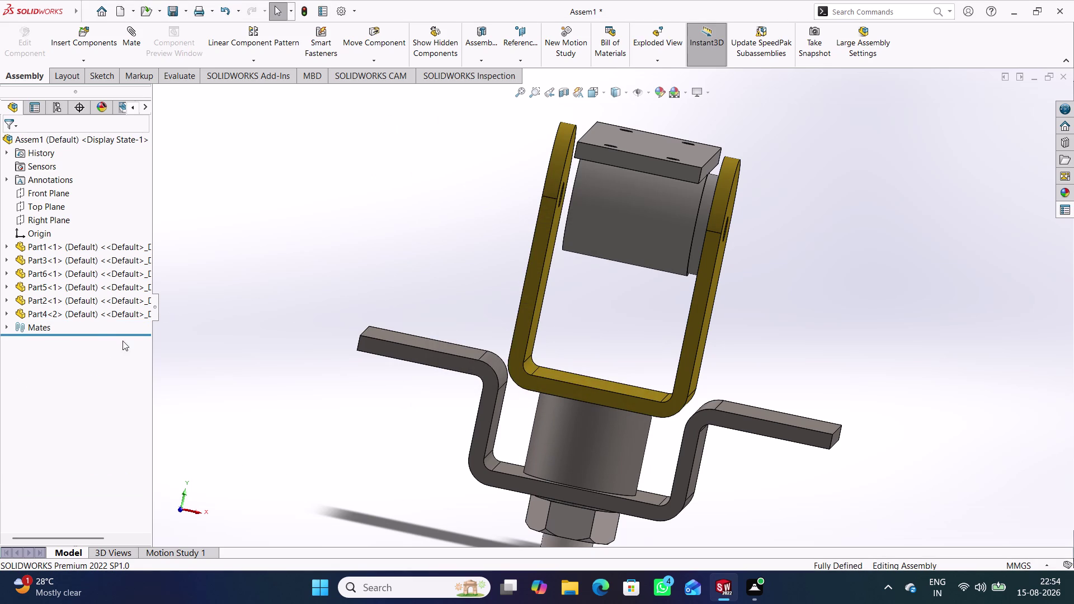
right_click(43, 311)
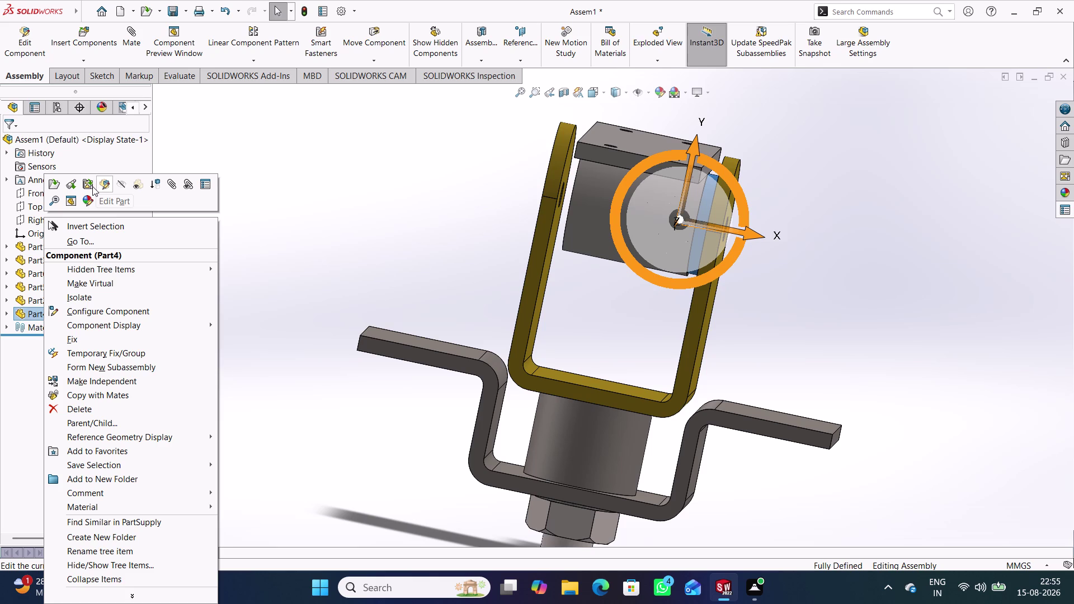
click(264, 197)
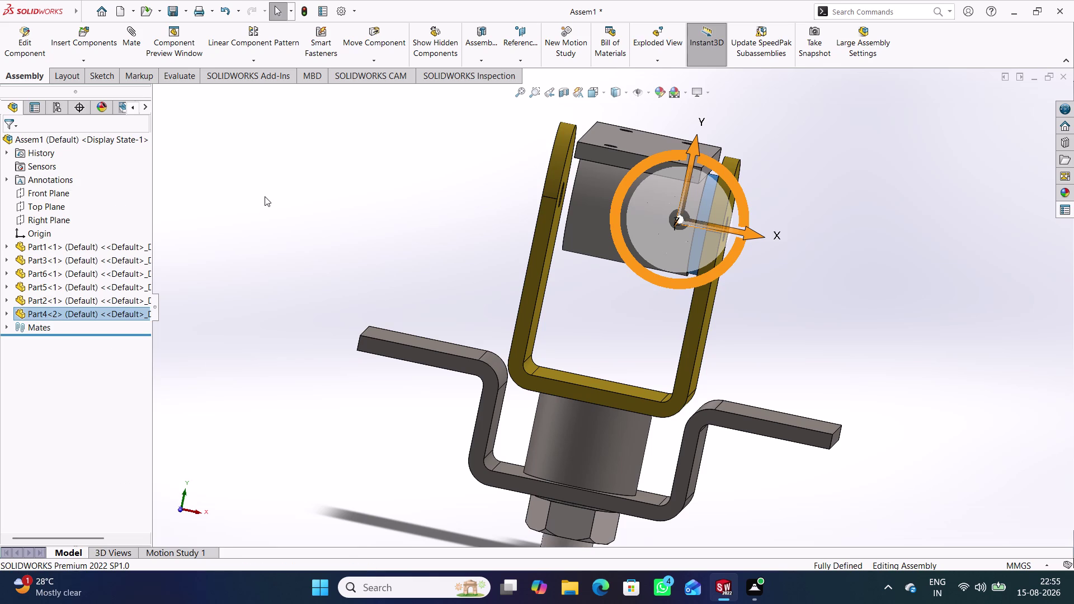
key(ctrl+z)
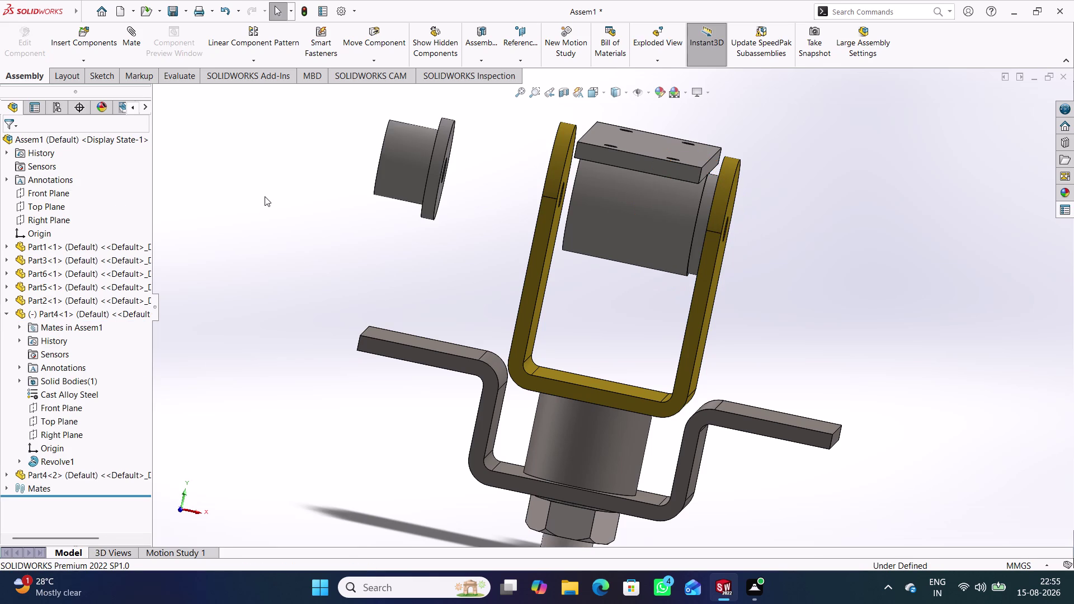
Undo nine earlier edits, ending with removal of the inserted Part4<2> bushing copy.
key(ctrl+z)
key(ctrl+z)
key(ctrl+z)
key(ctrl+z)
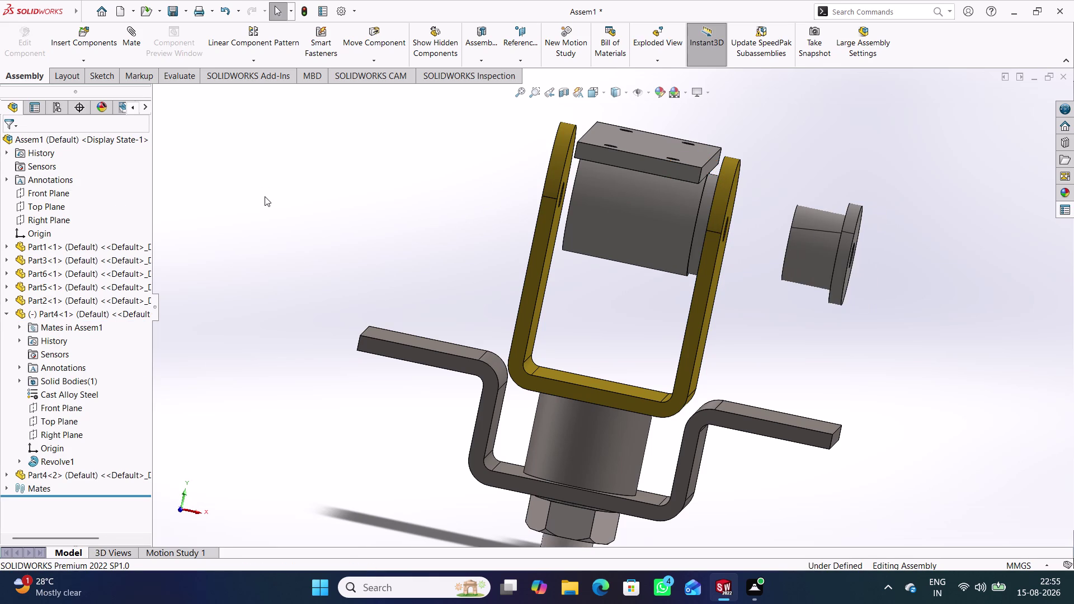
key(ctrl+z)
key(ctrl+z)
key(ctrl+z)
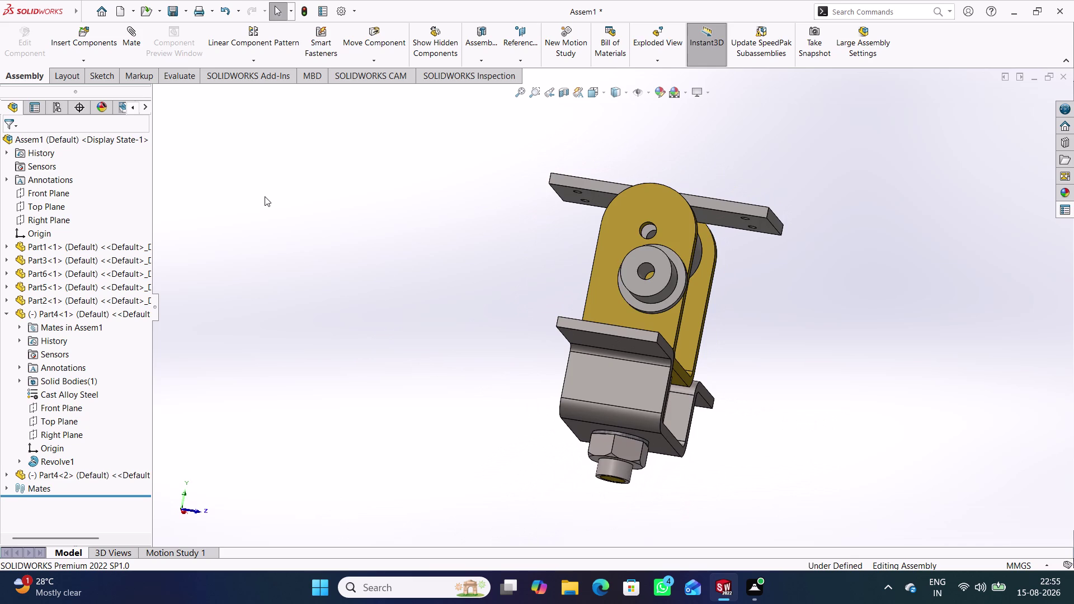
key(ctrl+z)
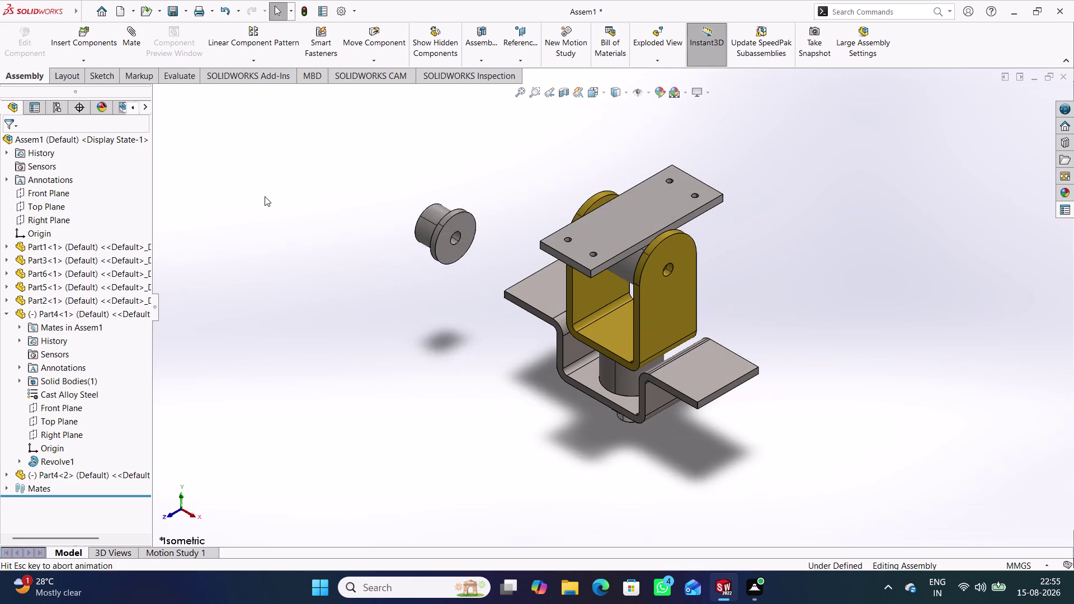
key(ctrl+z)
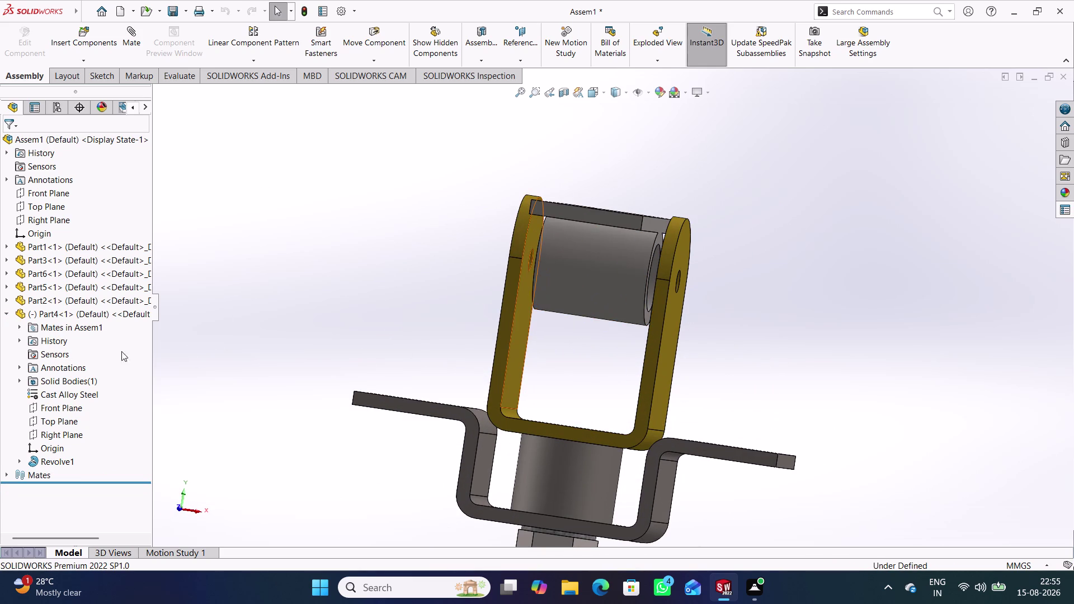
Drag the bushing out to the right of the clevis.
double_click(43, 319)
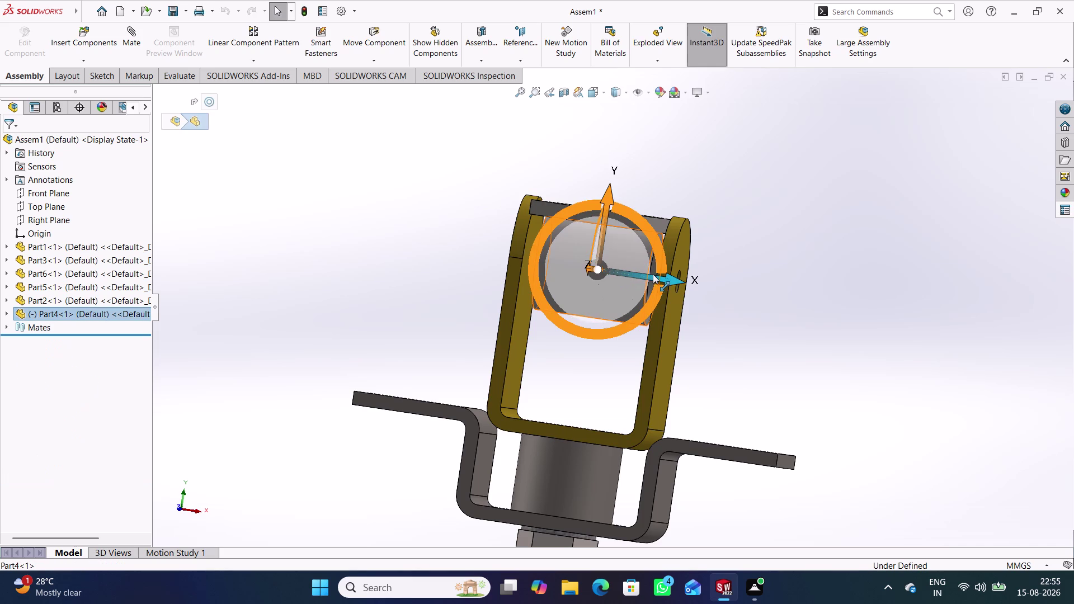
drag(666, 278, 838, 294)
click(844, 372)
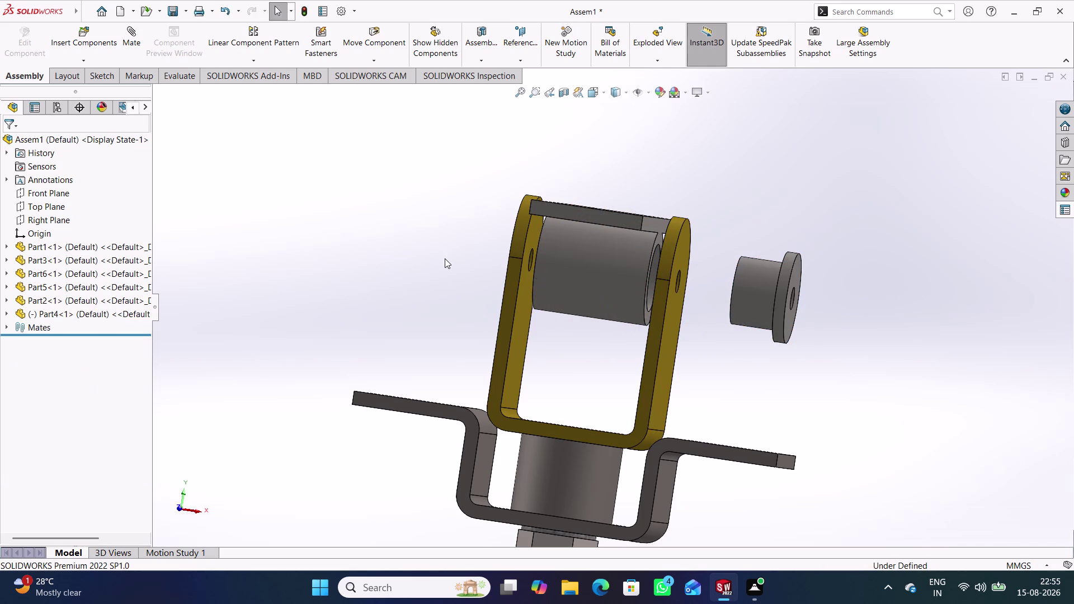
middle_drag(445, 259, 451, 263)
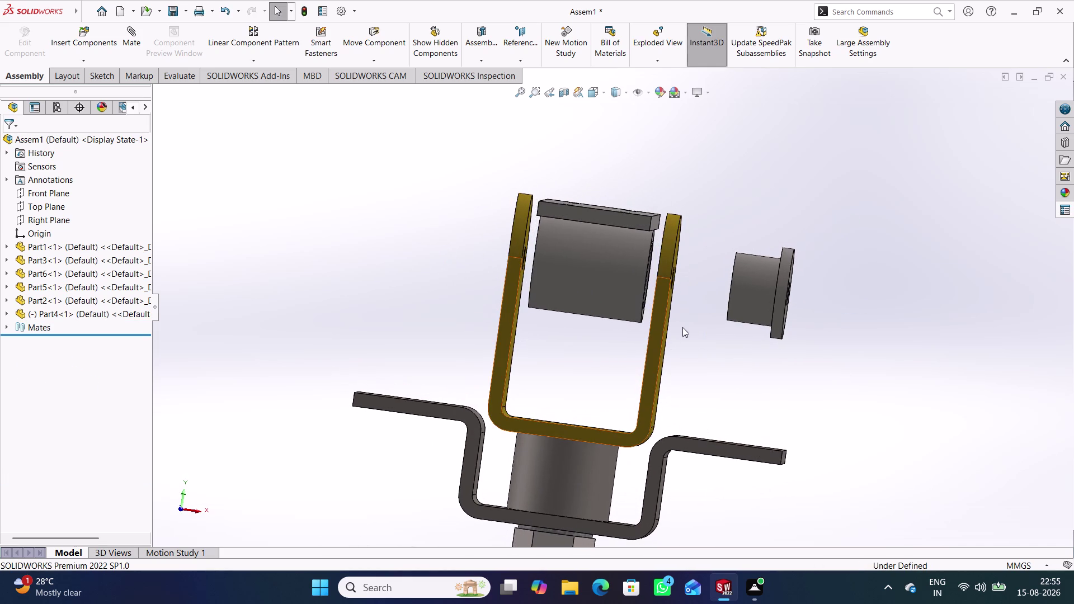
middle_click(728, 343)
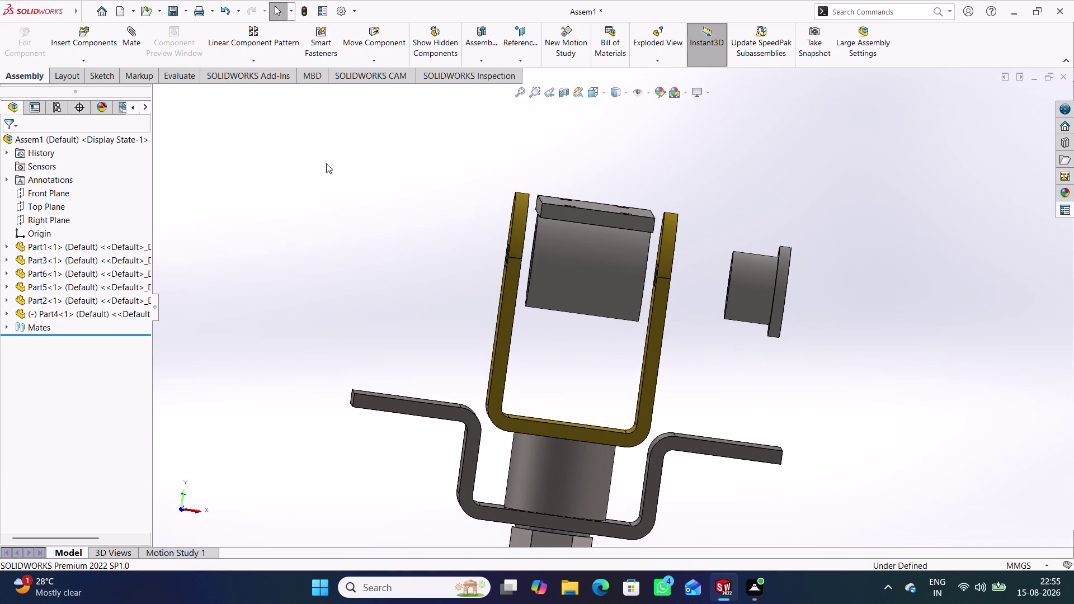
Mate the bushing's flange face coincident with the clevis plate's inner face.
click(123, 48)
middle_drag(832, 340, 798, 331)
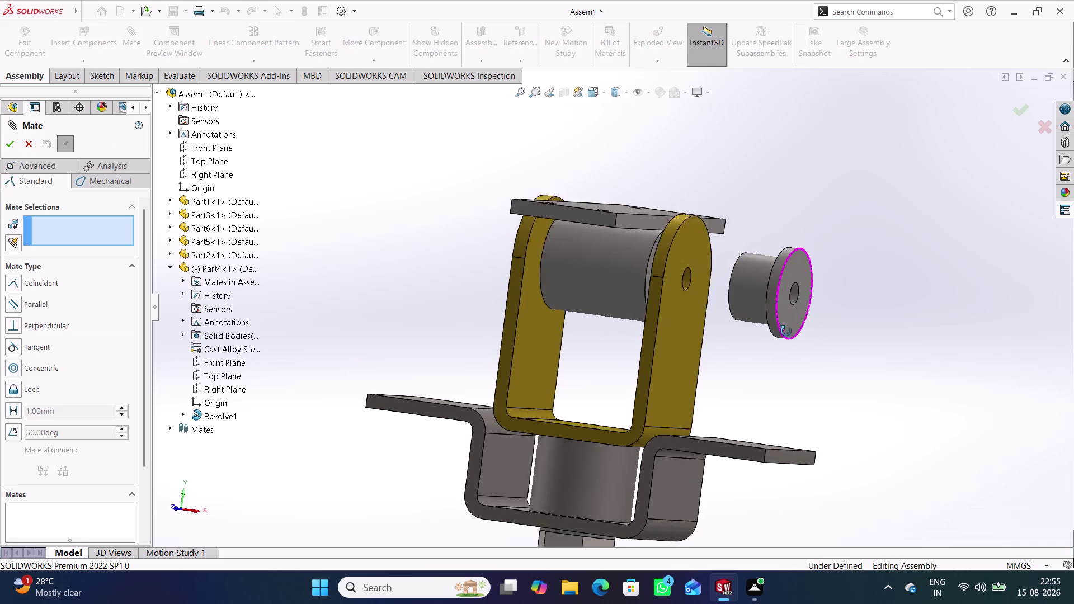
middle_drag(797, 331, 772, 336)
click(789, 317)
middle_drag(766, 361, 873, 360)
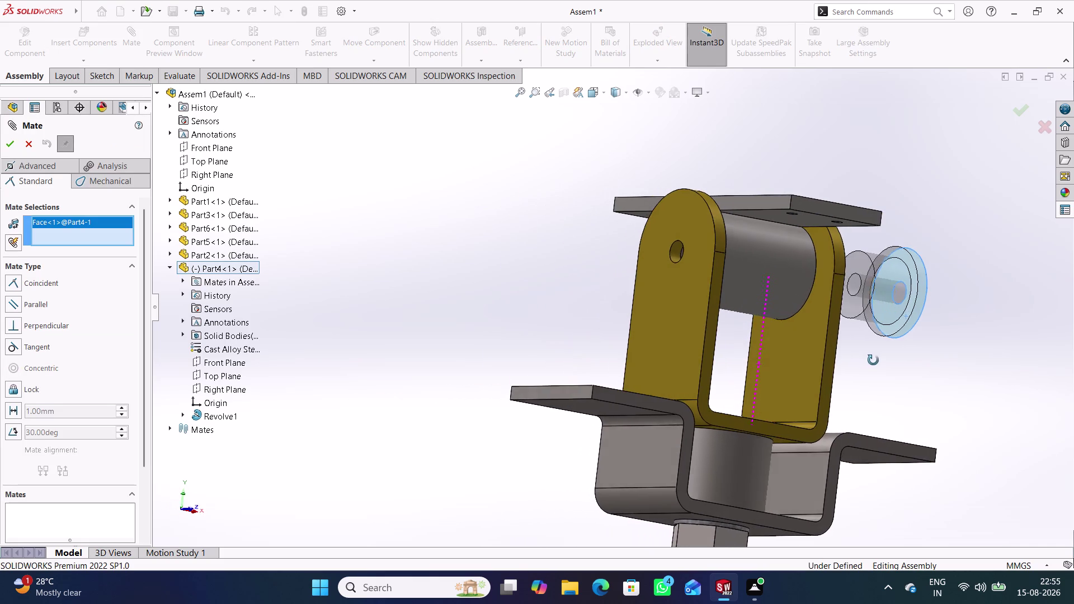
middle_drag(872, 360, 873, 361)
click(801, 351)
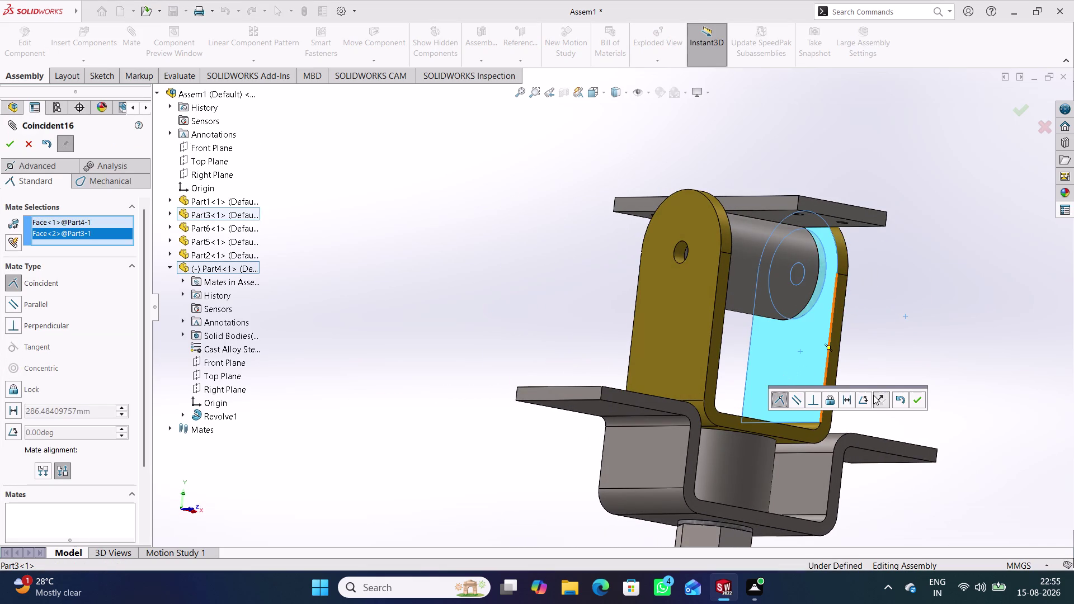
click(916, 399)
Make Part4's Front Plane coincident with the assembly Front Plane.
middle_drag(912, 285, 851, 297)
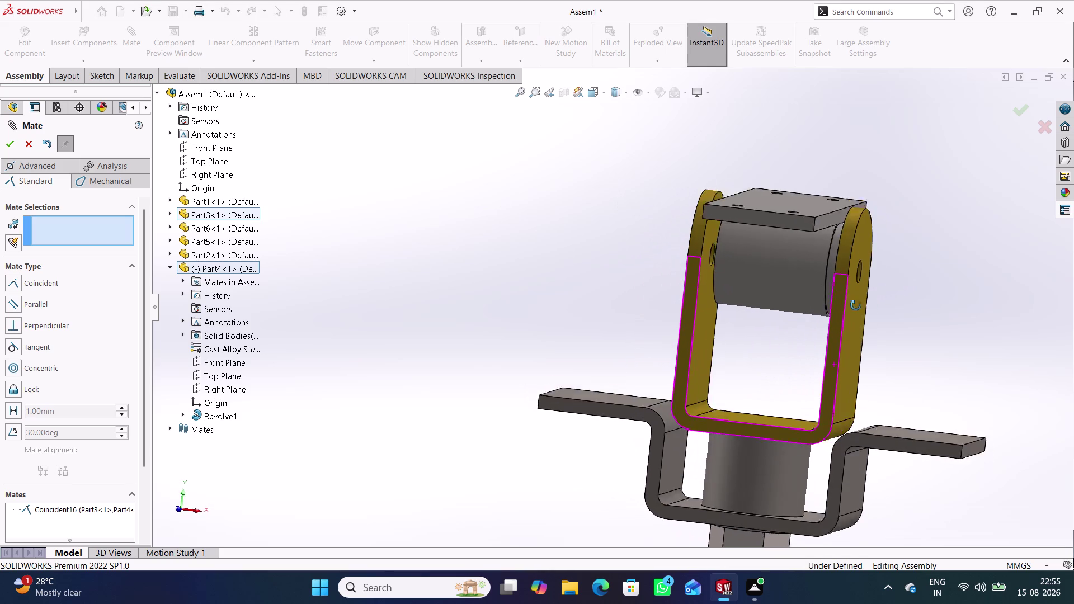
middle_drag(851, 297, 867, 301)
scroll(up, 3)
scroll(down, 3)
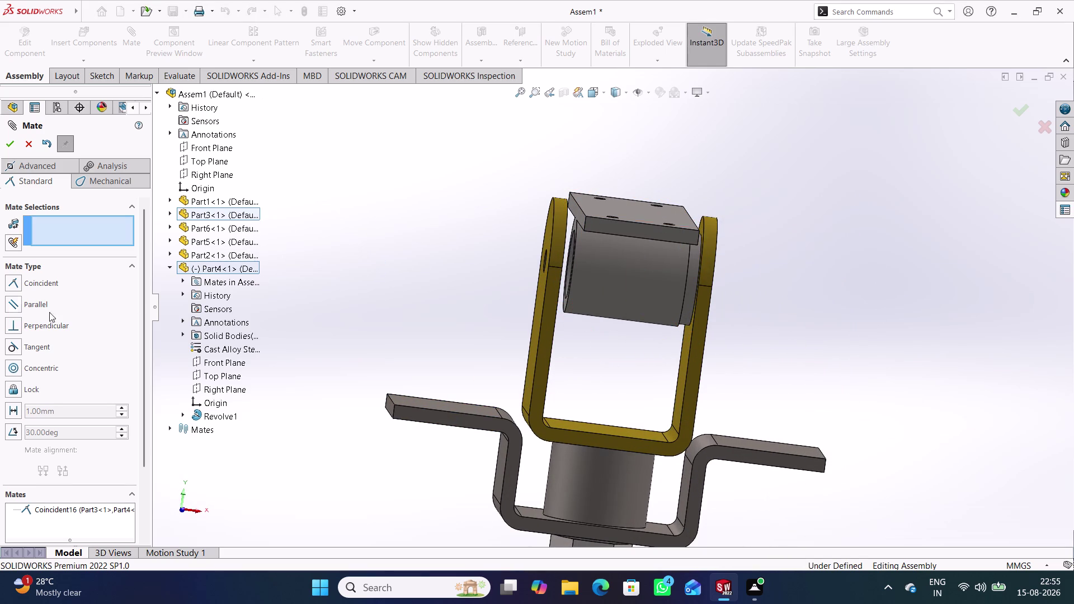
click(230, 362)
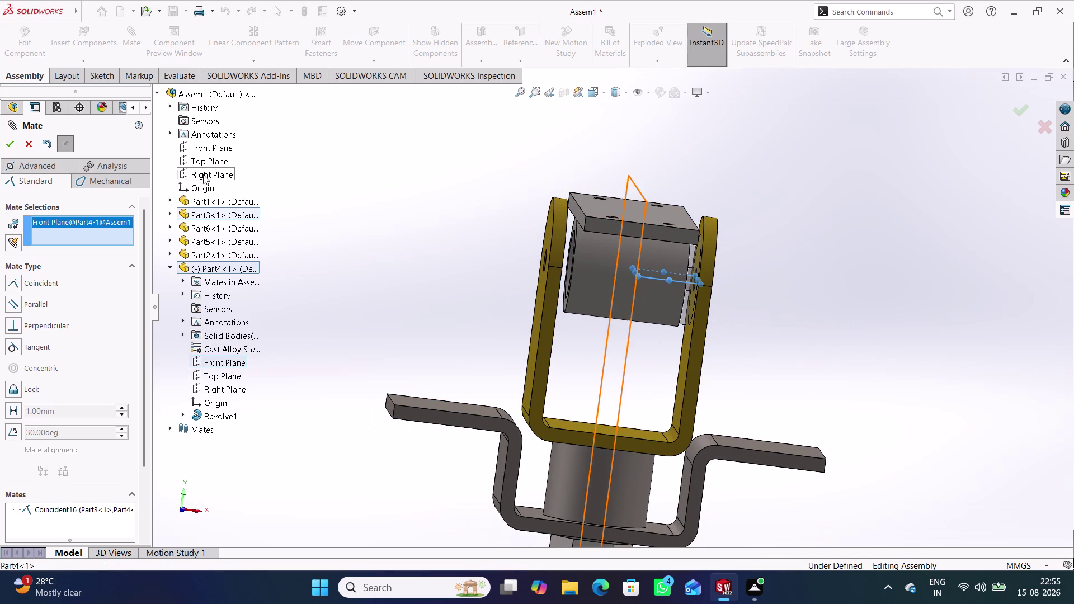
click(211, 153)
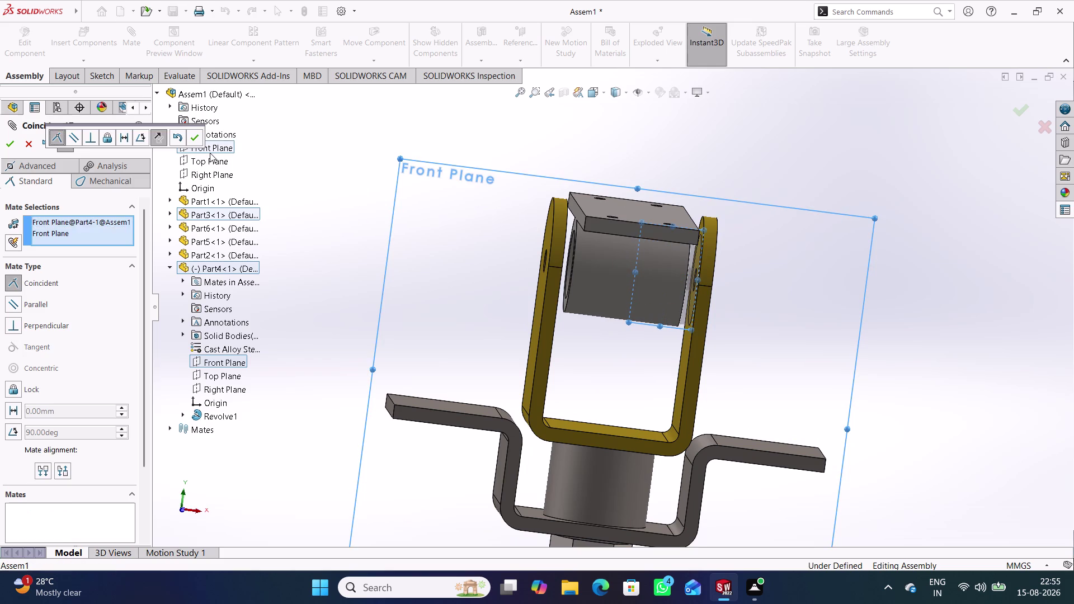
click(194, 137)
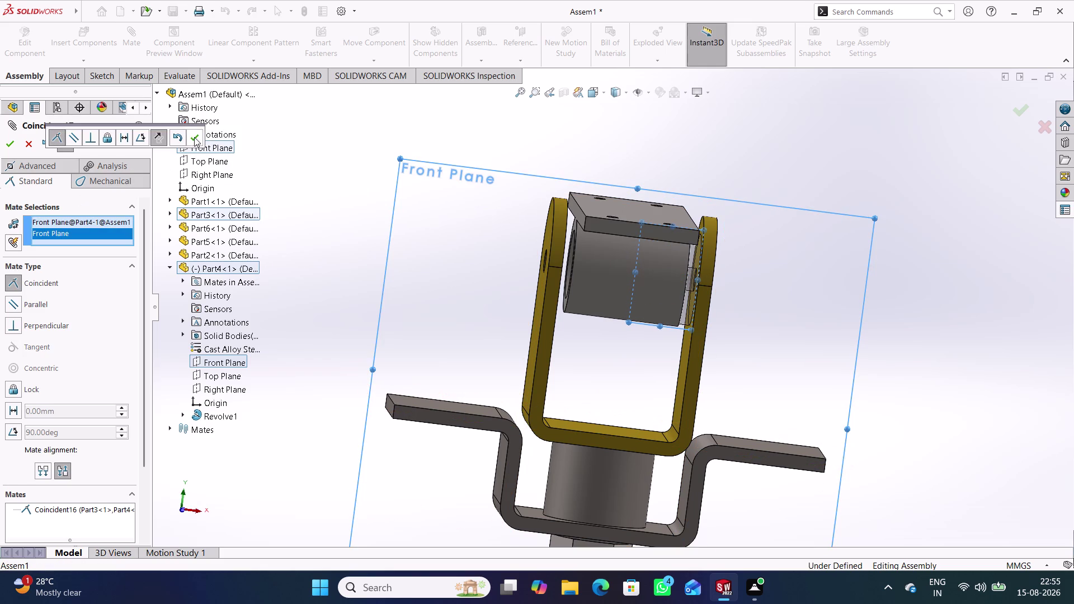
click(28, 144)
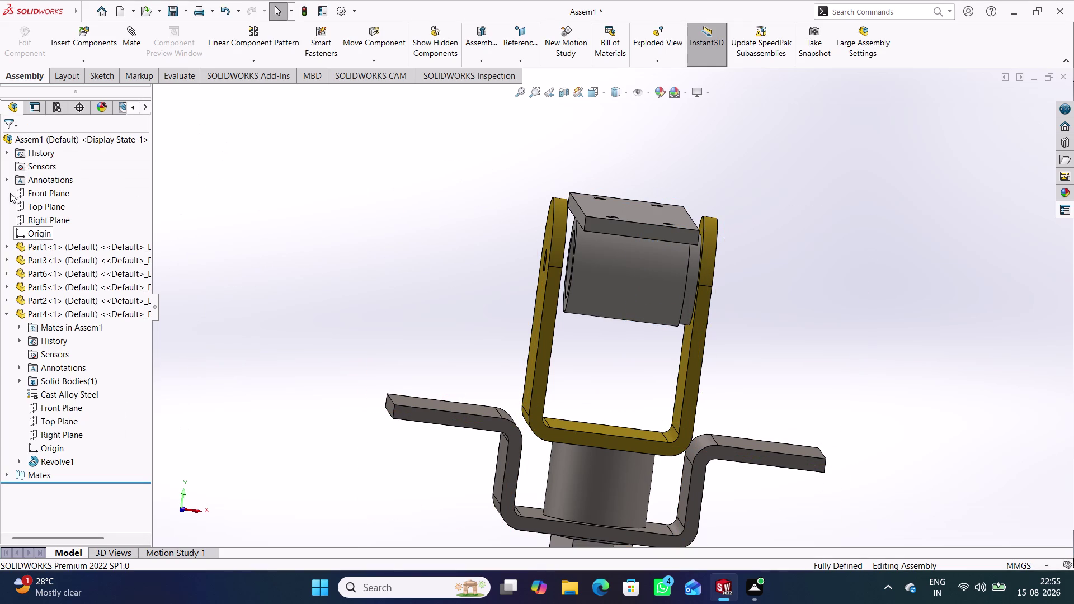
Use Mirror Components to mirror Part4-1 across the Right Plane, creating MirrorComponent1.
click(4, 310)
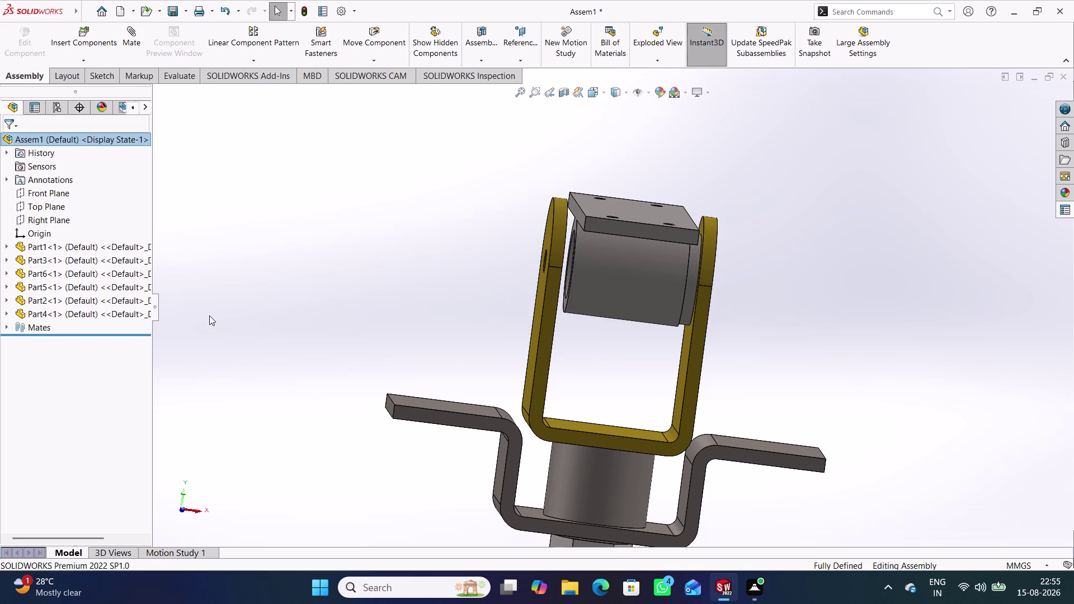
click(262, 299)
click(262, 59)
click(265, 154)
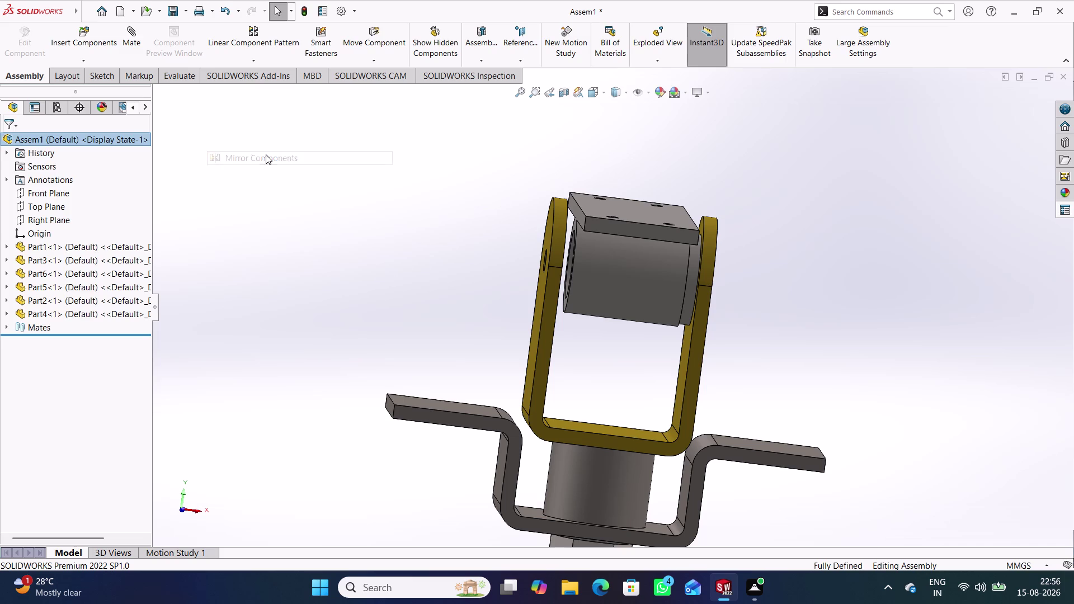
click(695, 271)
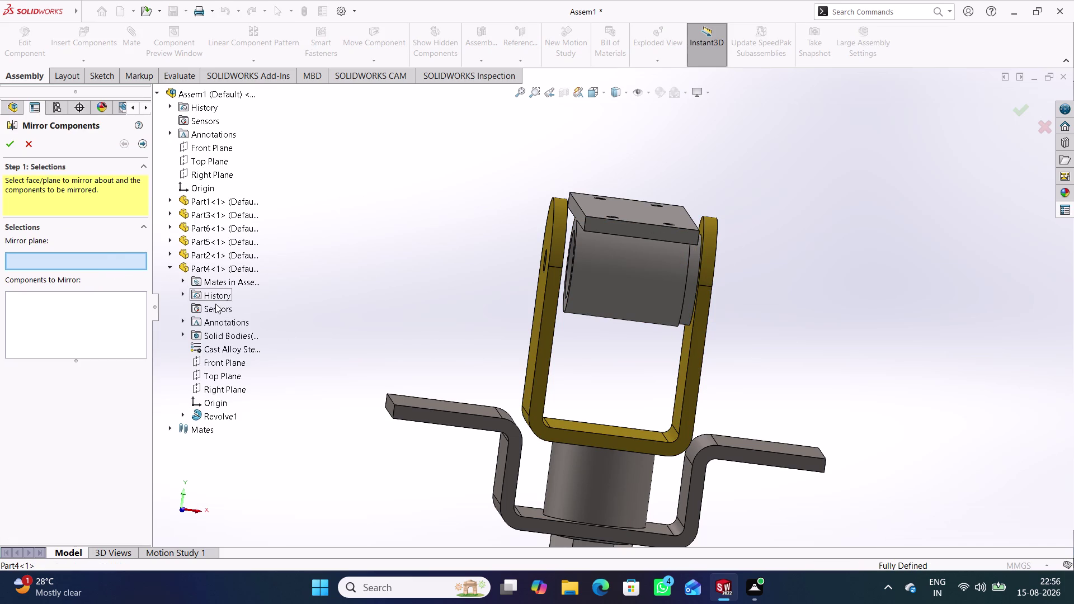
click(217, 175)
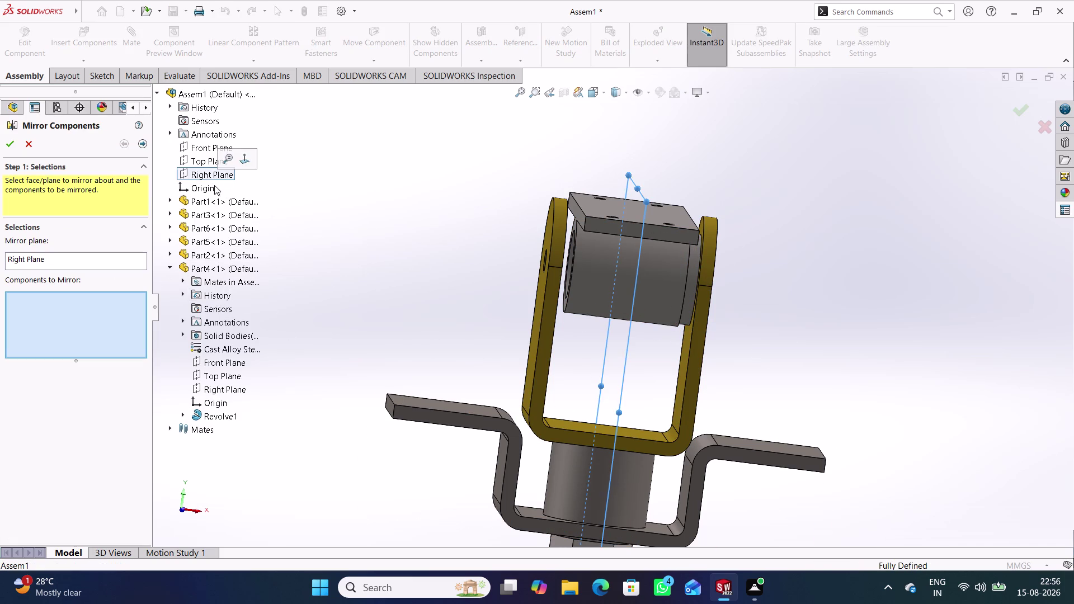
click(690, 274)
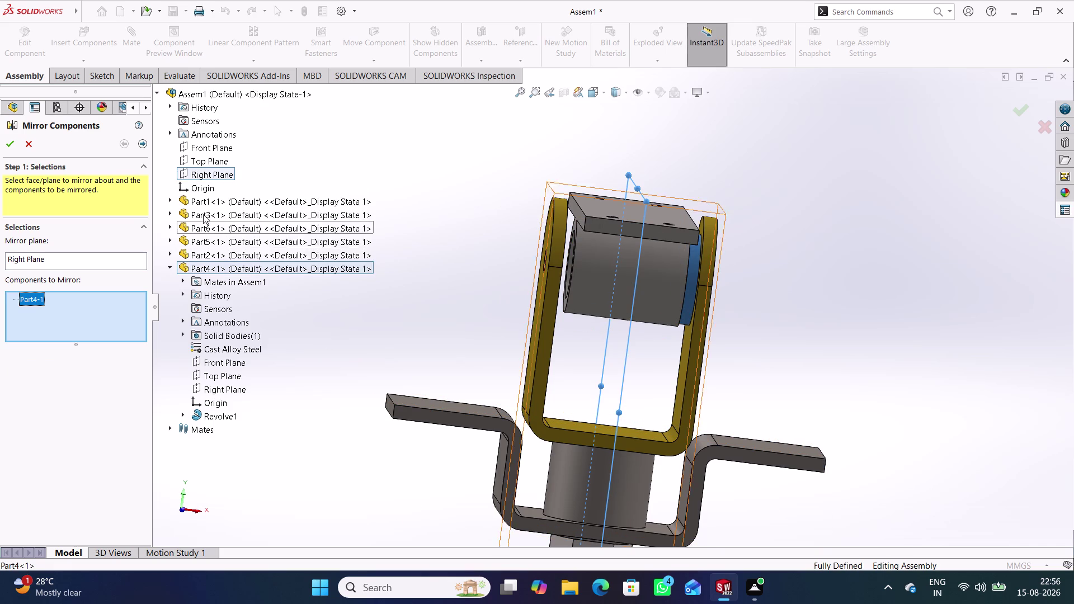
click(145, 143)
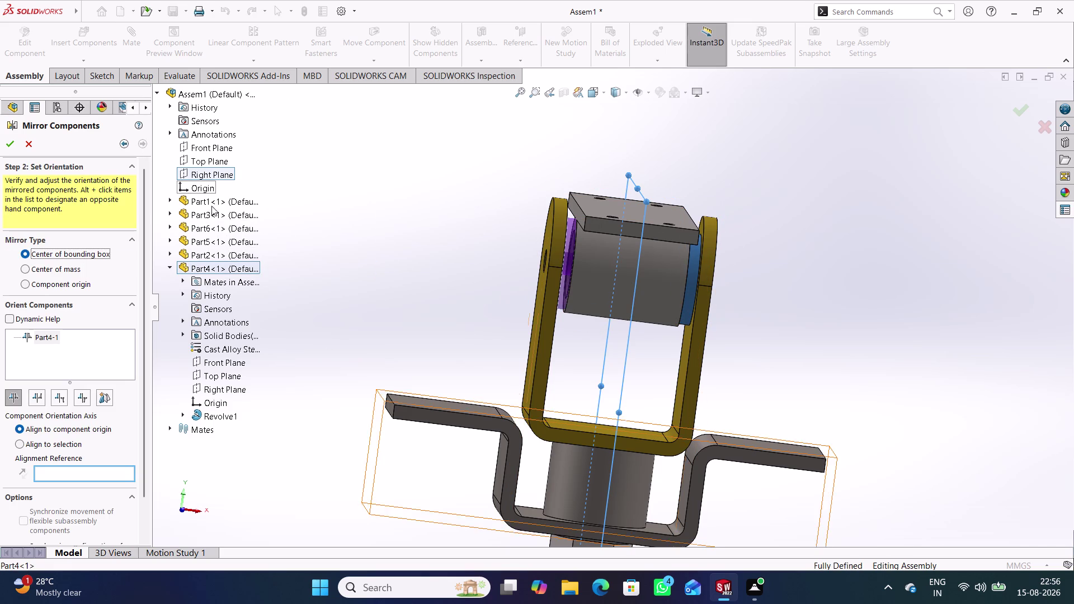
click(8, 146)
click(373, 292)
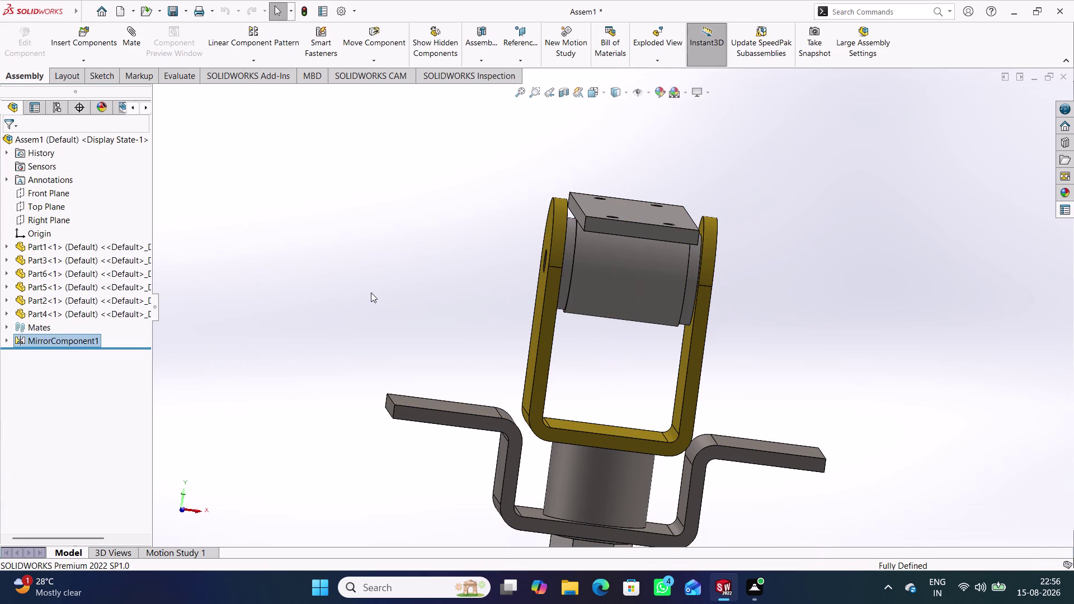
Insert the Part7 hex bolt from open documents, placed left of the bracket.
middle_drag(371, 292, 378, 293)
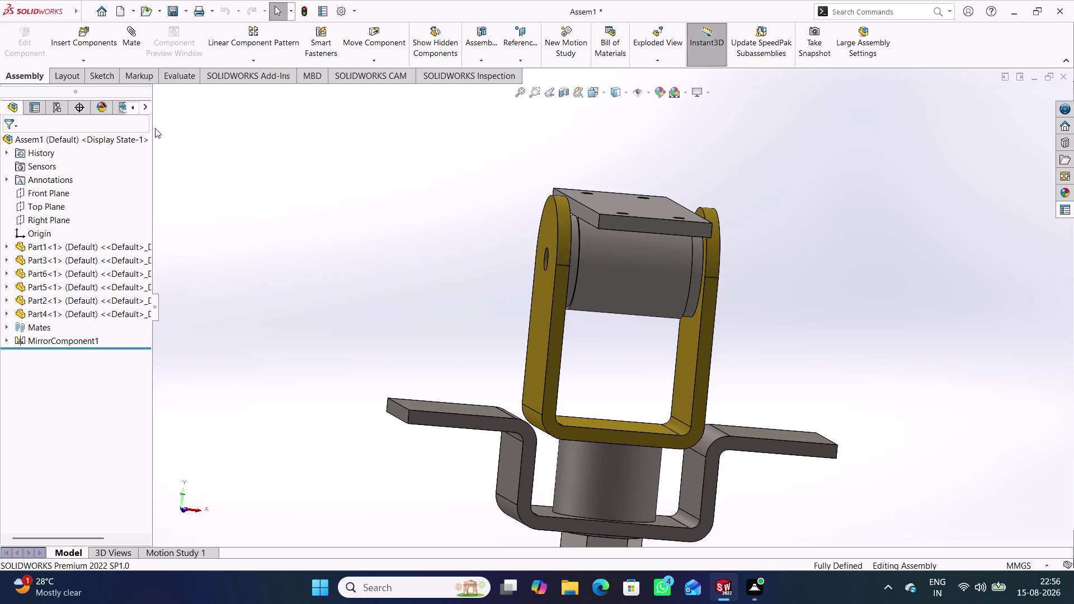
click(90, 43)
scroll(down, 3)
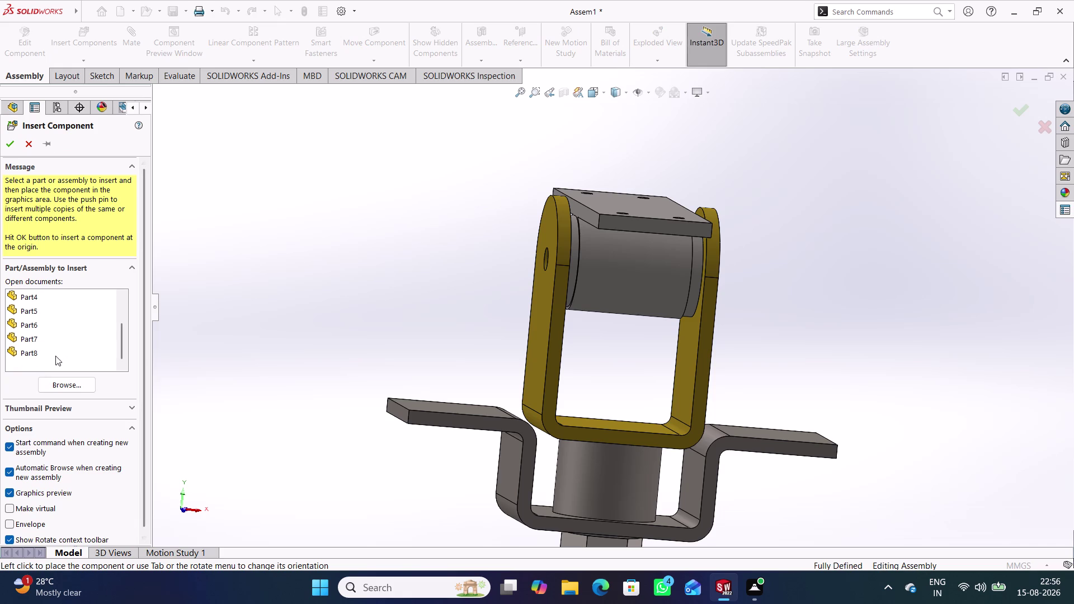
click(48, 337)
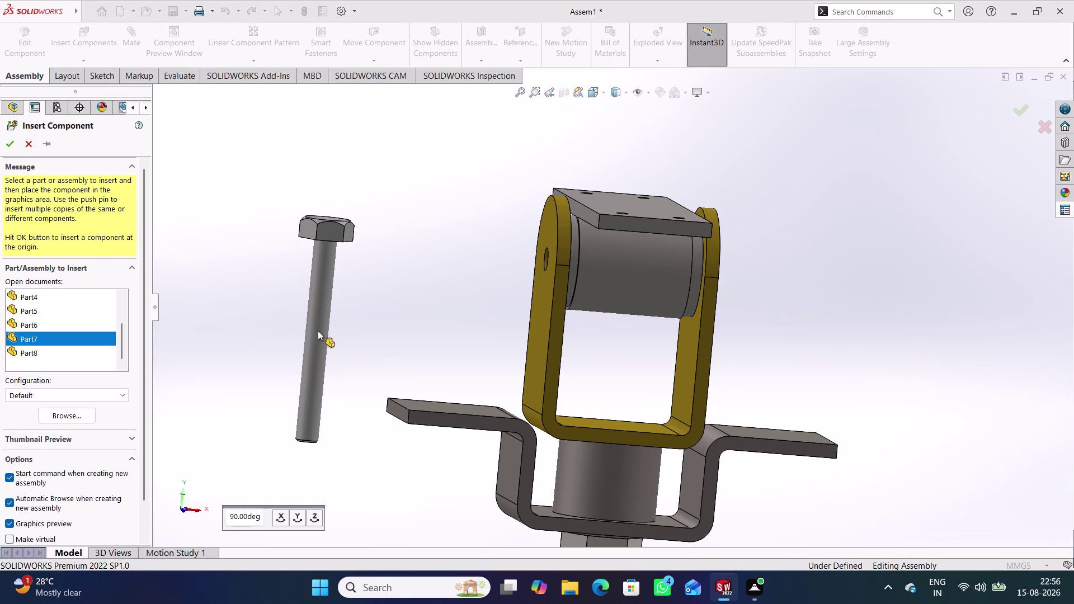
click(318, 333)
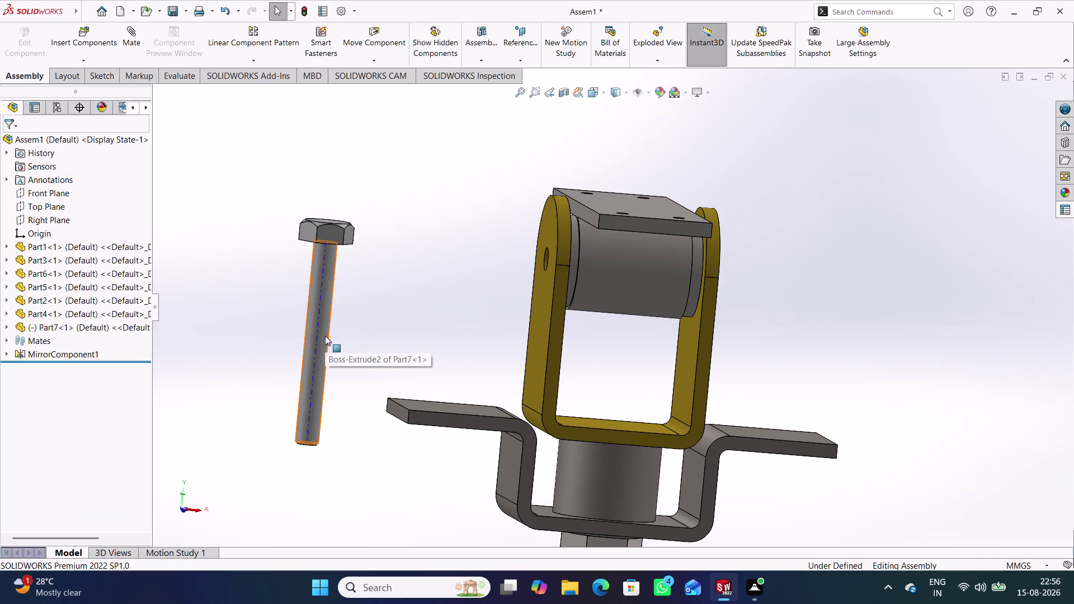
click(380, 66)
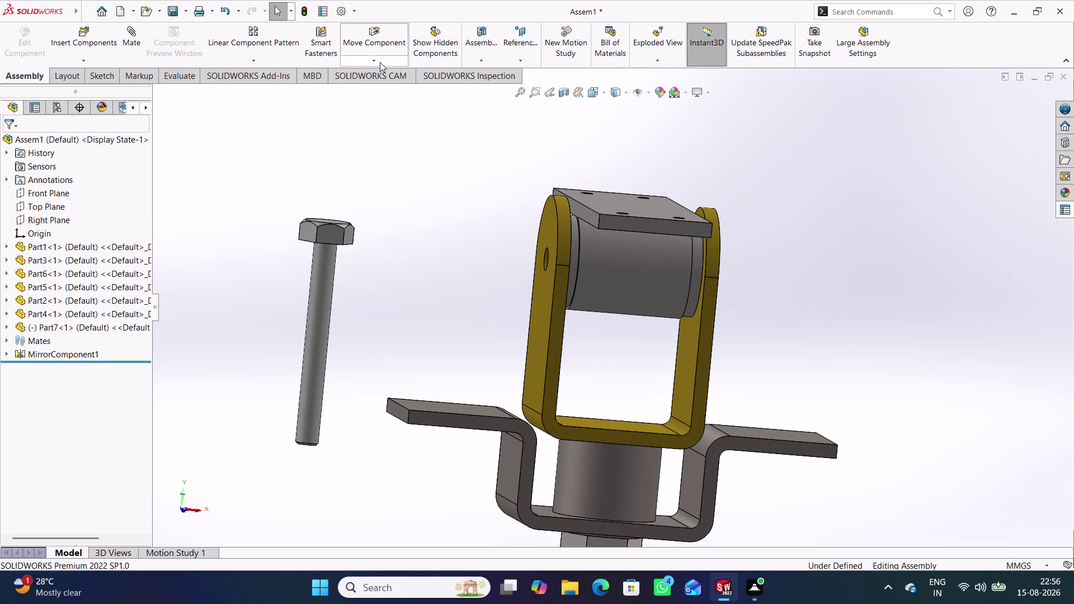
Rotate the Part7 bolt with Rotate Component until it lies horizontal toward the bracket.
click(380, 62)
click(409, 91)
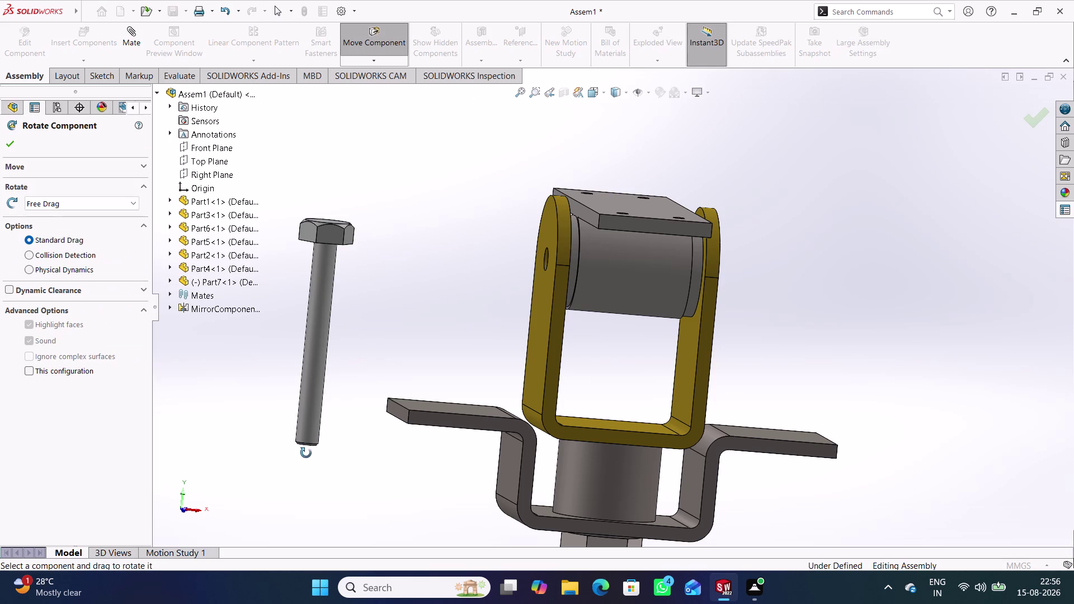
drag(308, 442, 631, 198)
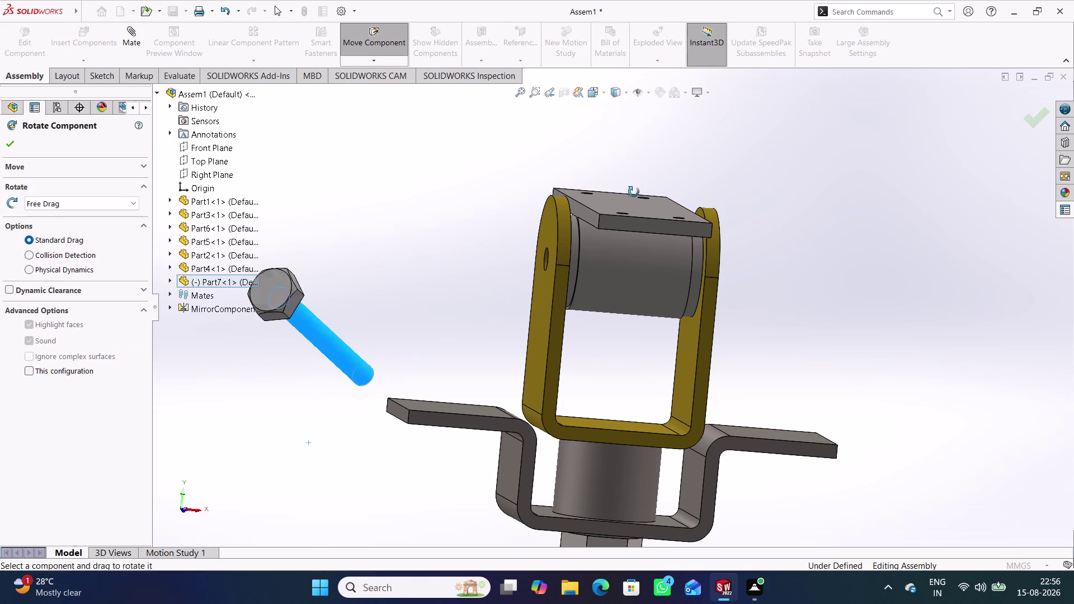
drag(631, 198, 560, 167)
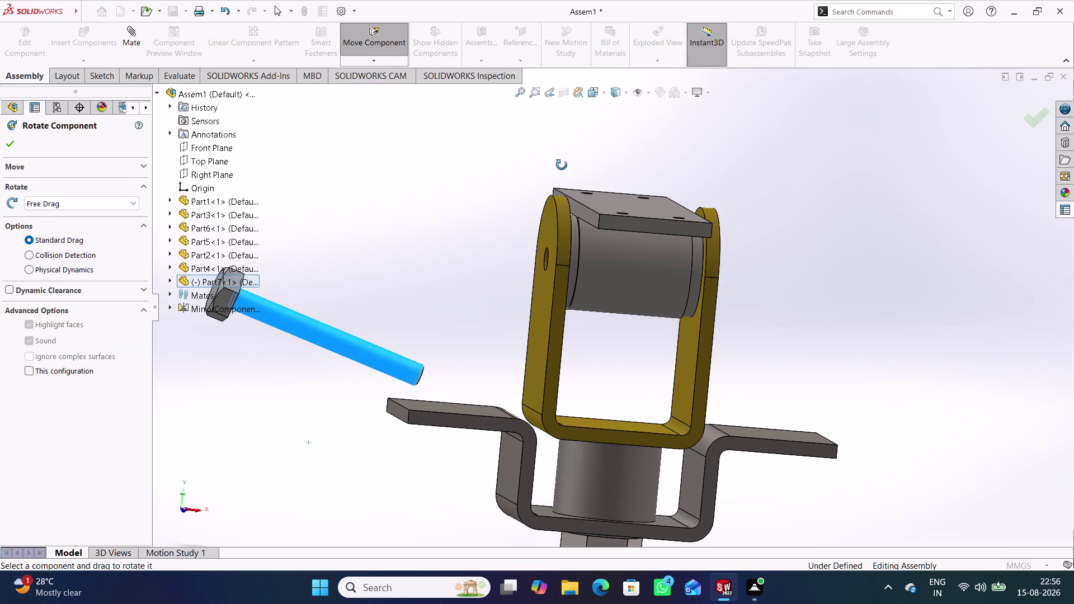
drag(559, 167, 565, 163)
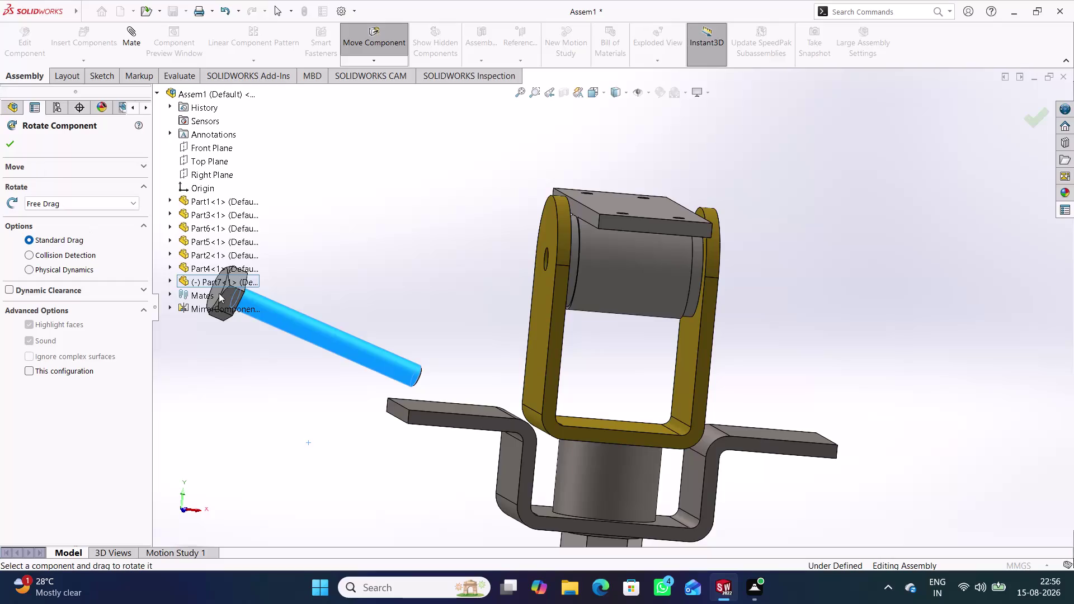
drag(409, 382, 393, 256)
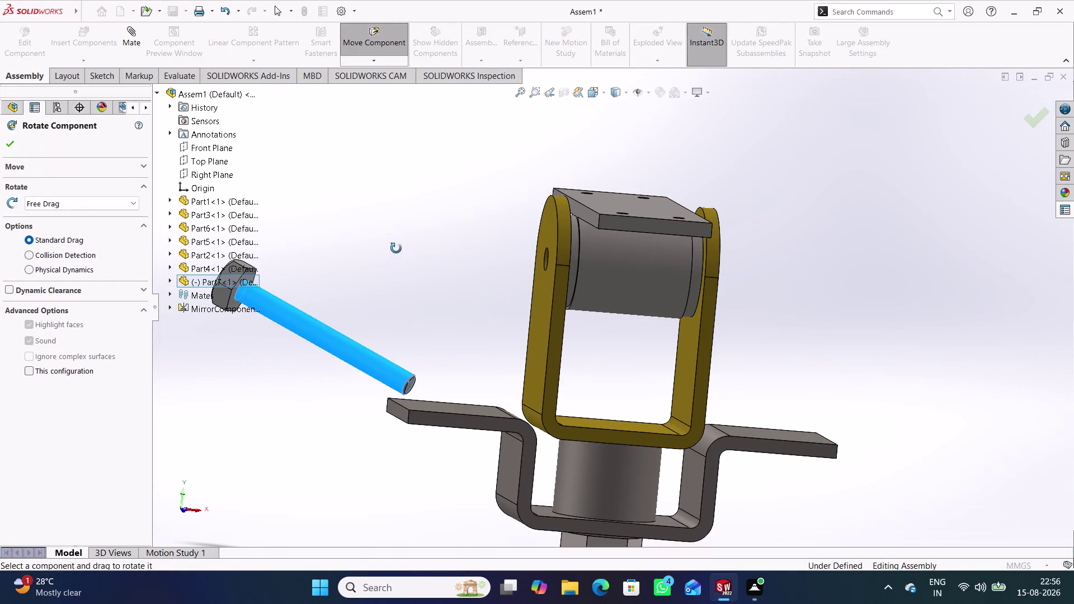
drag(393, 256, 467, 104)
click(14, 142)
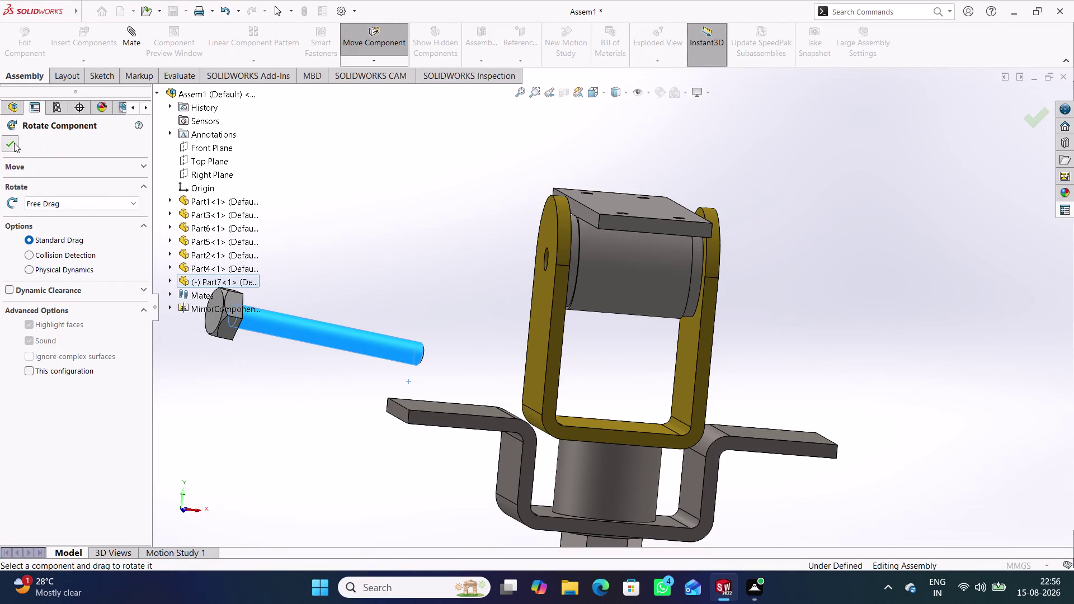
click(318, 250)
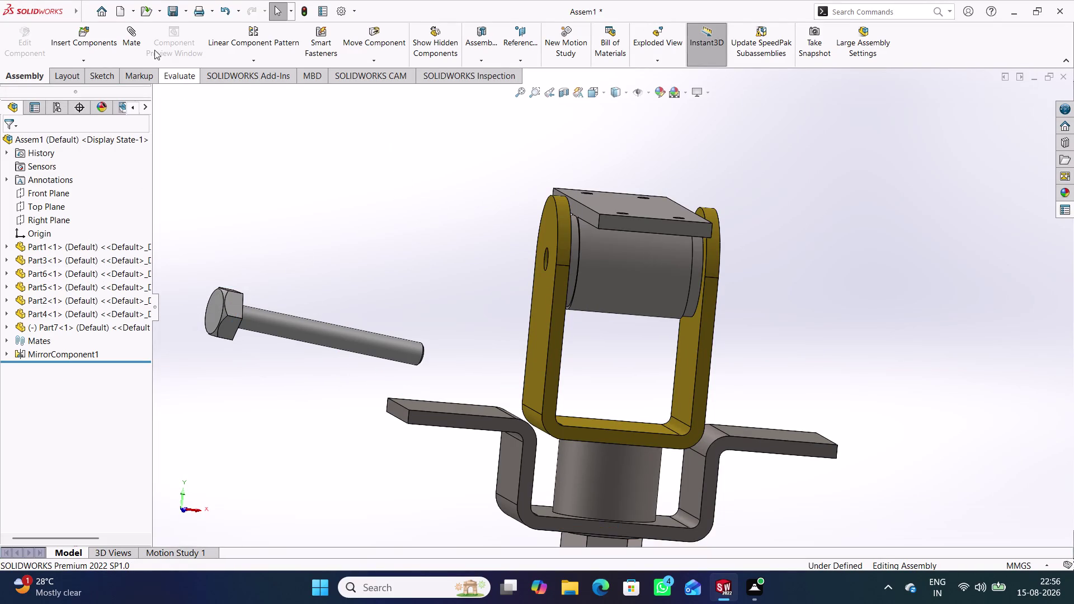
click(122, 37)
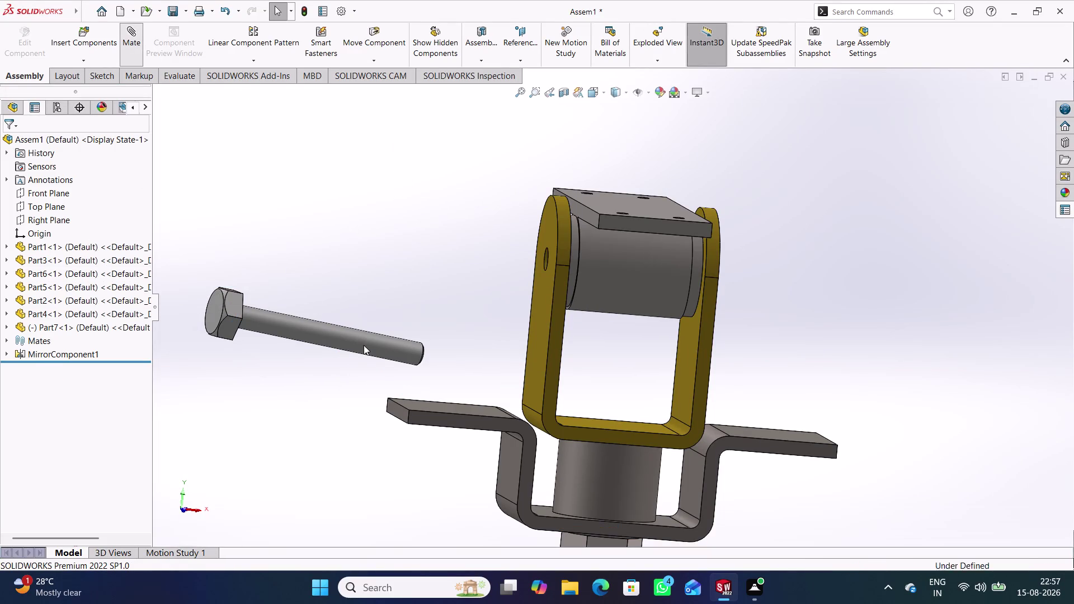
Mate the bolt's shank concentric with the bracket's pin hole.
middle_drag(436, 278, 462, 300)
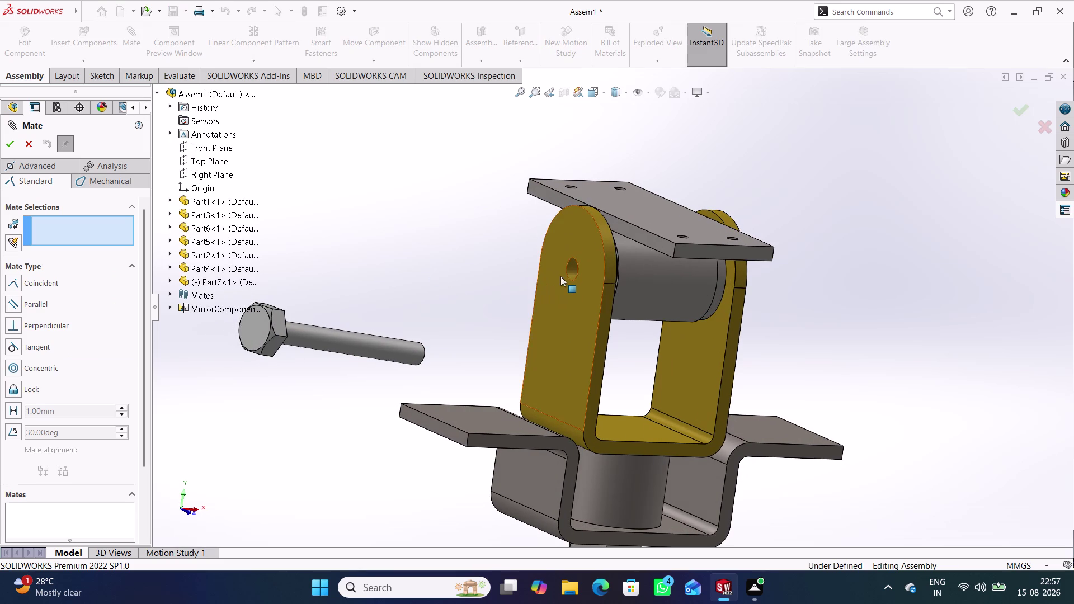
click(570, 270)
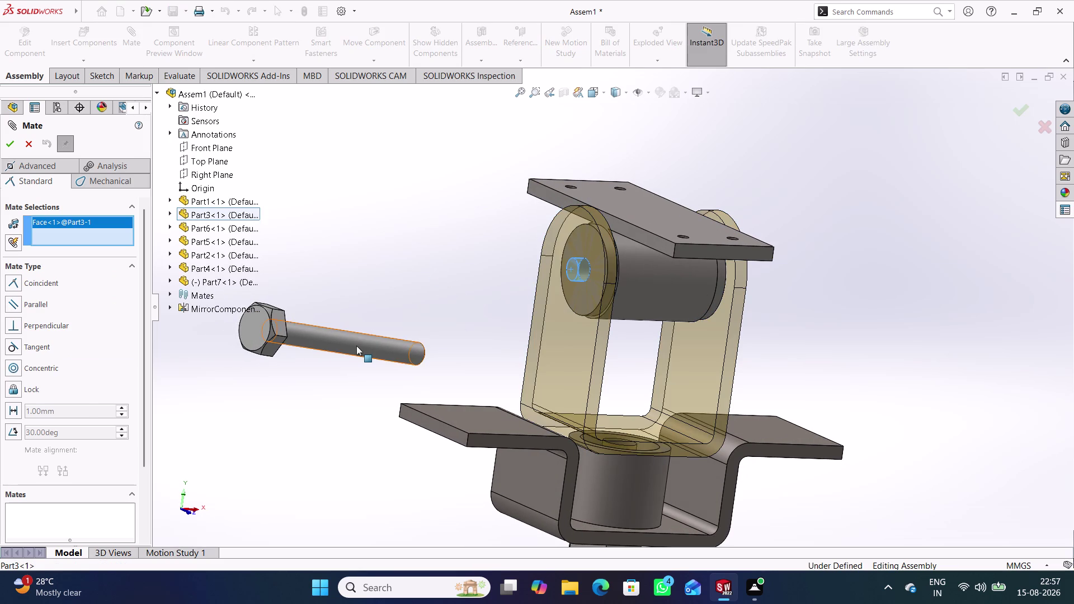
click(356, 346)
click(345, 358)
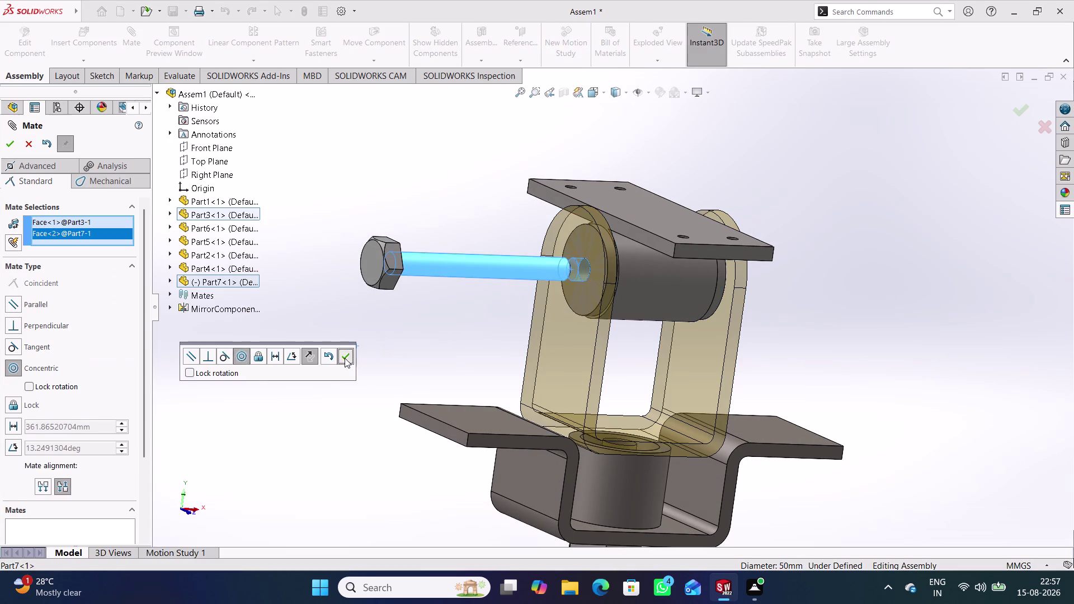
click(445, 325)
Seat the bolt head face coincident against the yellow bracket face.
middle_drag(451, 326, 421, 322)
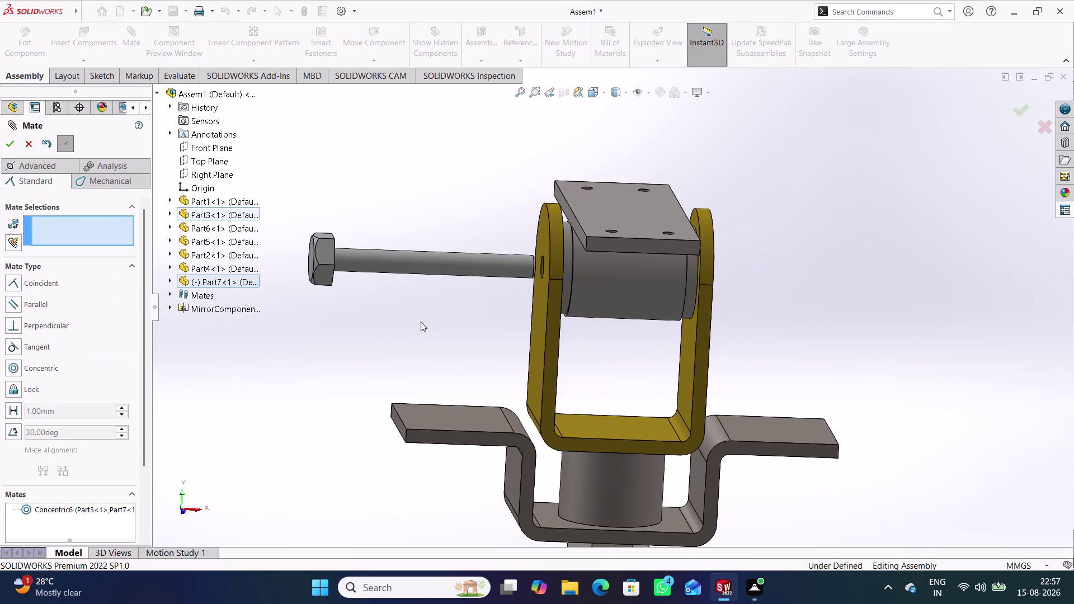
middle_drag(447, 326, 432, 322)
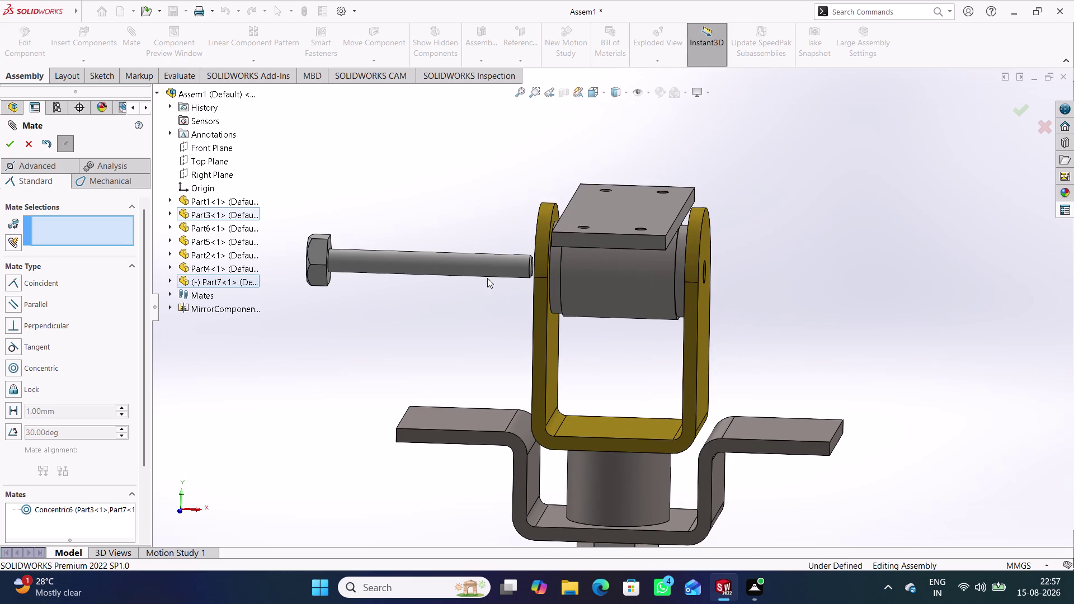
middle_drag(362, 313, 316, 311)
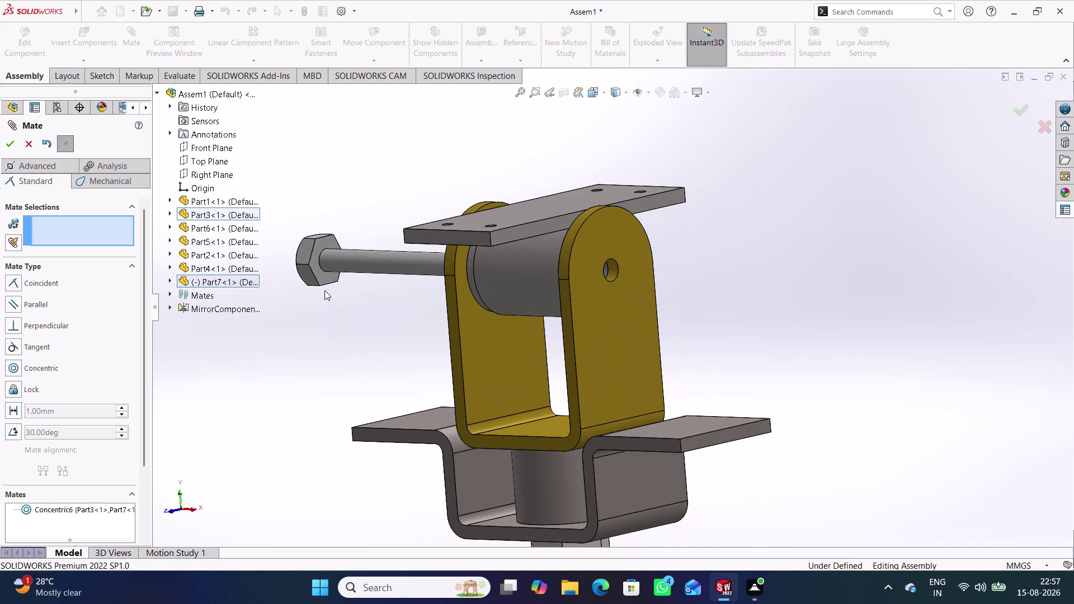
click(327, 277)
middle_drag(355, 310, 480, 317)
click(449, 300)
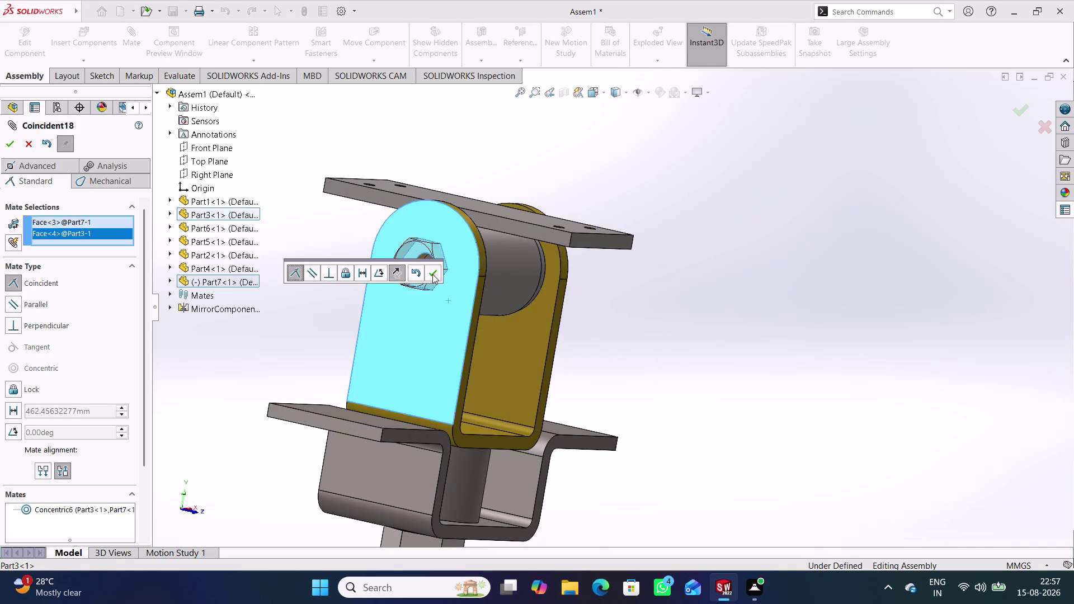
click(432, 274)
click(640, 331)
Make Part7's Front Plane coincident with the assembly Front Plane.
middle_drag(644, 341, 555, 328)
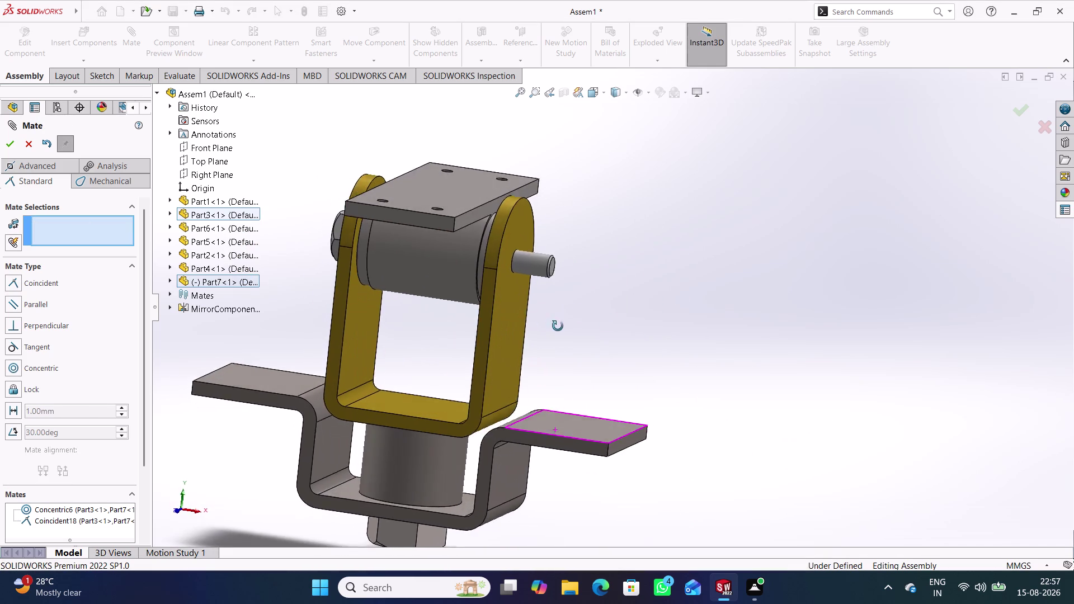
middle_drag(555, 328, 591, 331)
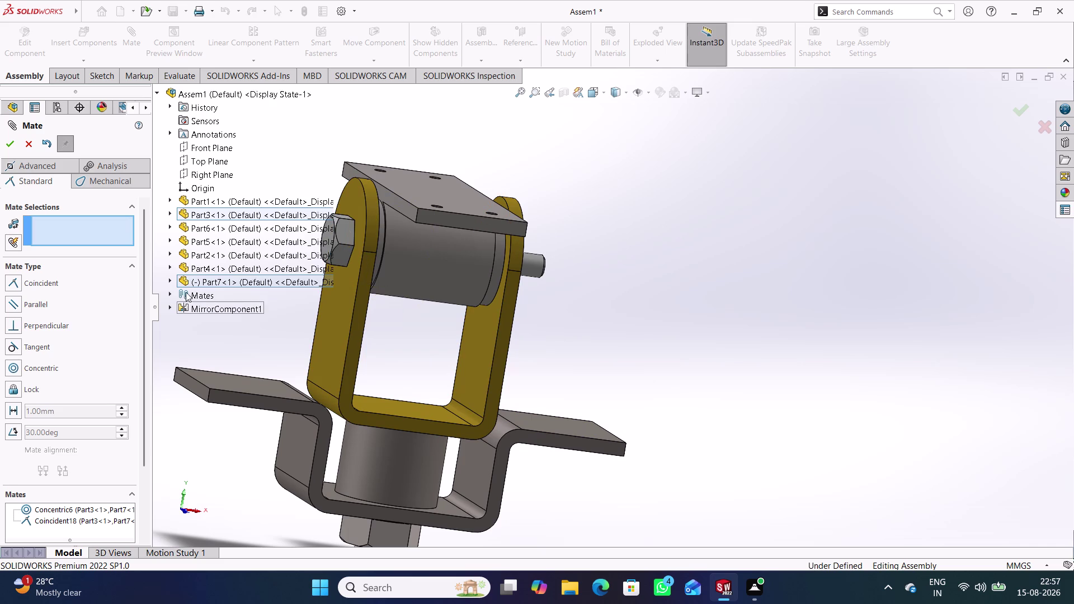
click(172, 281)
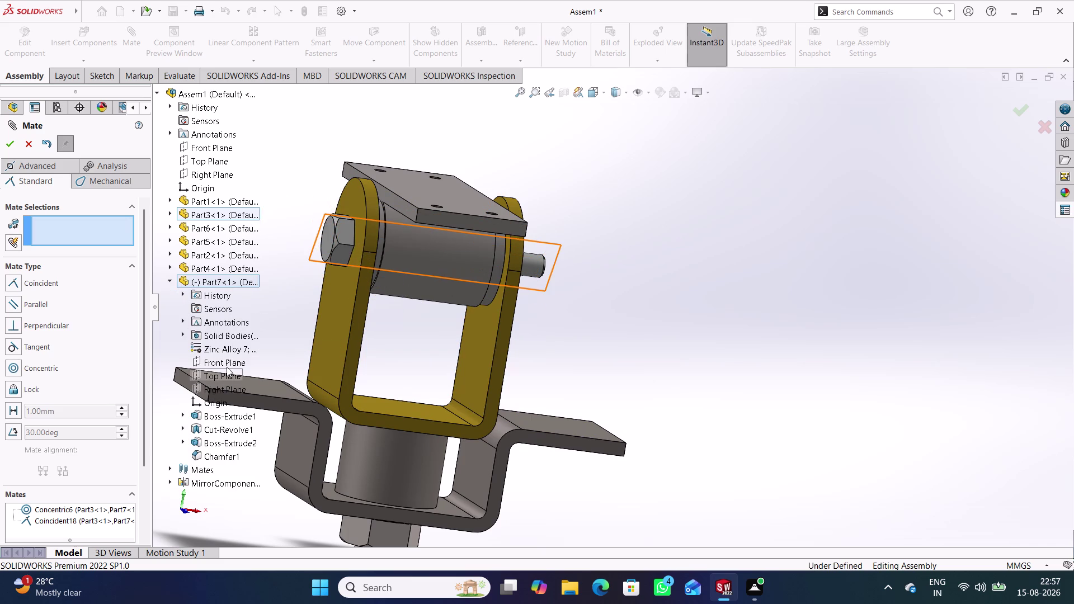
click(226, 367)
click(204, 150)
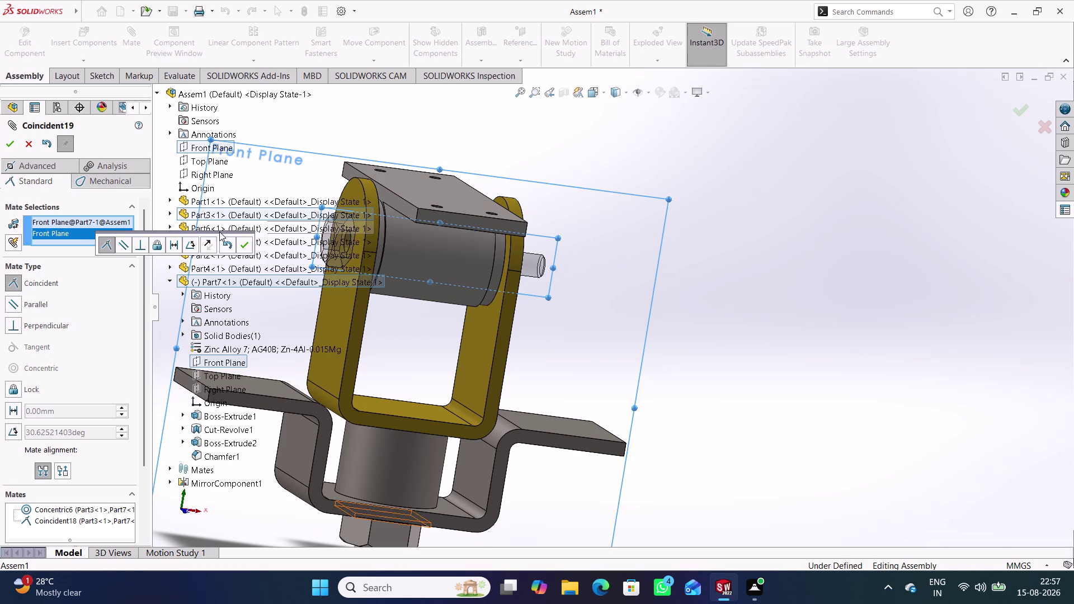
click(244, 246)
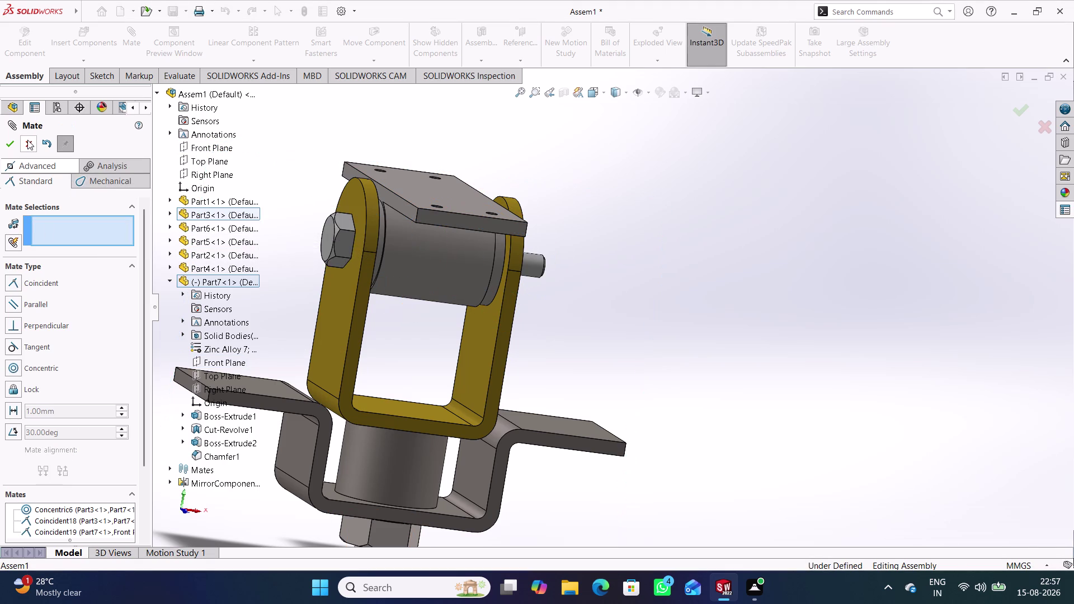
click(28, 140)
click(584, 310)
middle_drag(586, 327, 627, 310)
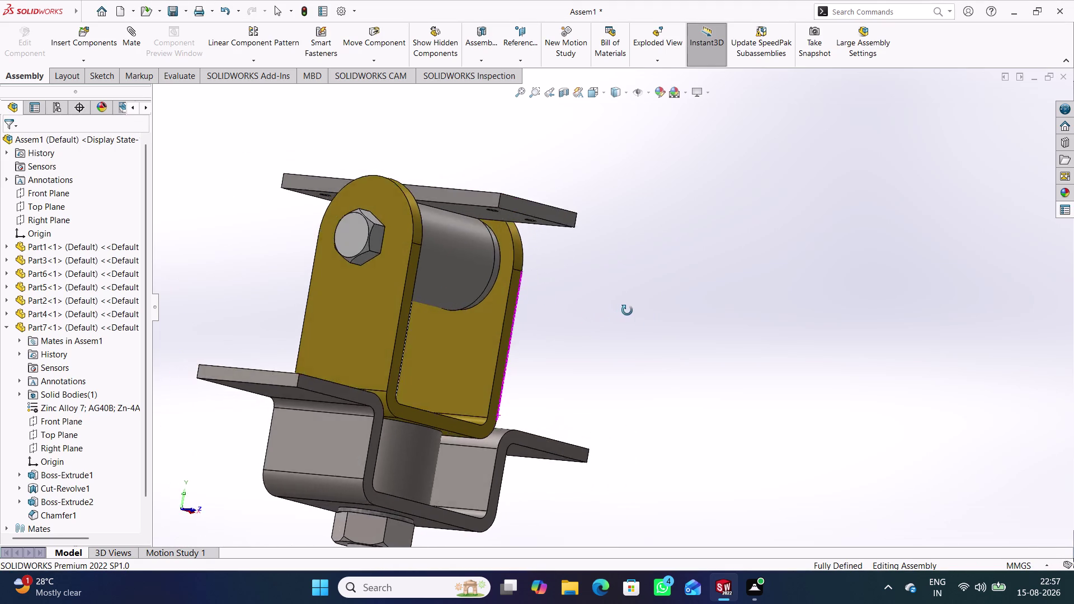
Orbit the assembly and check the Display Style and View Orientation menus.
middle_drag(628, 311, 547, 314)
scroll(up, 3)
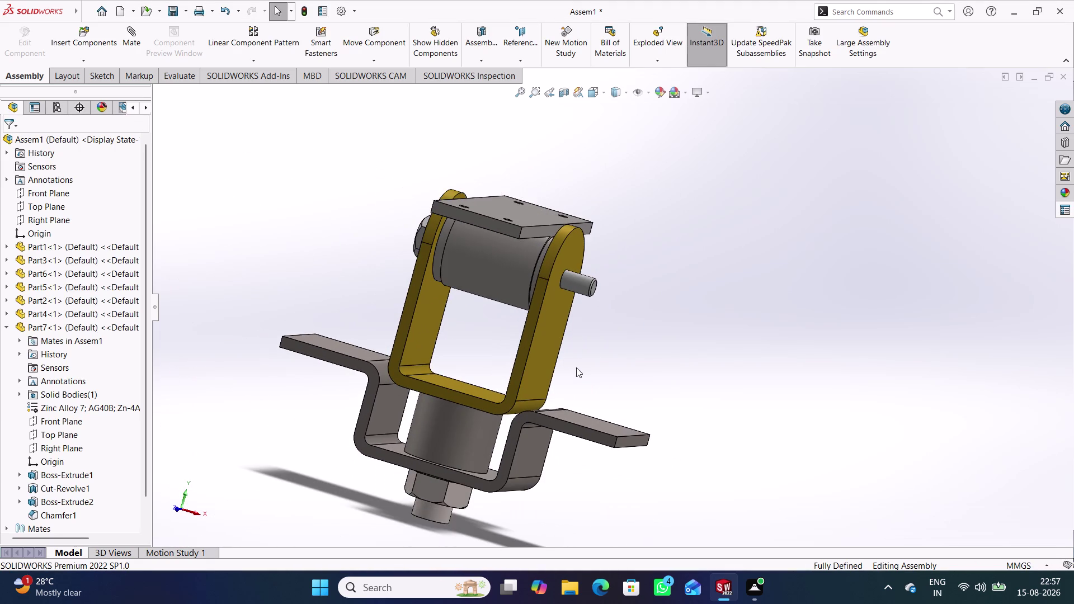
scroll(down, 3)
middle_drag(495, 373, 475, 395)
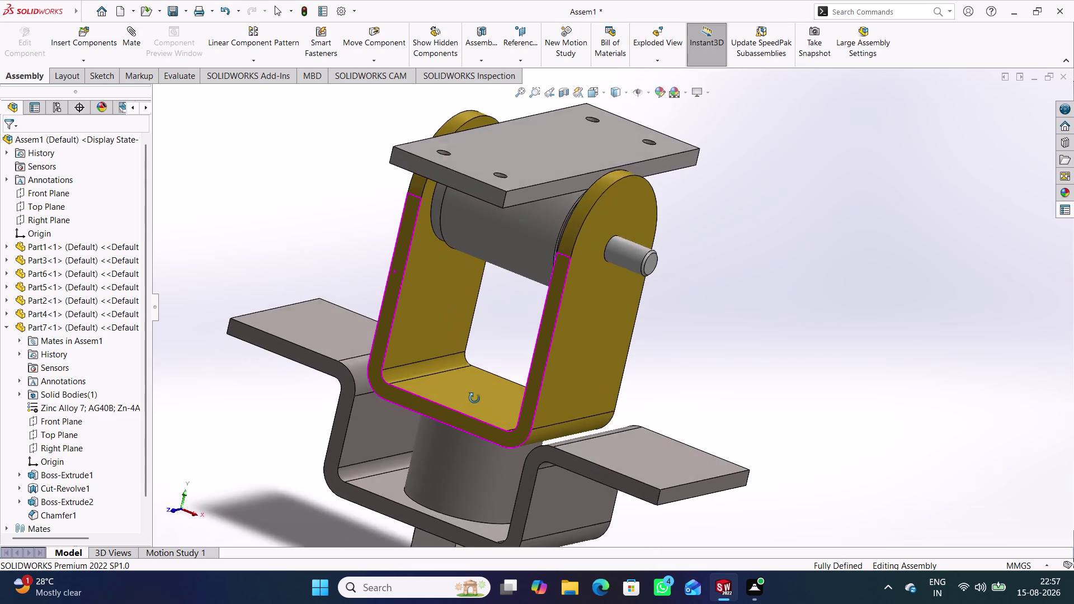
middle_drag(474, 394, 473, 410)
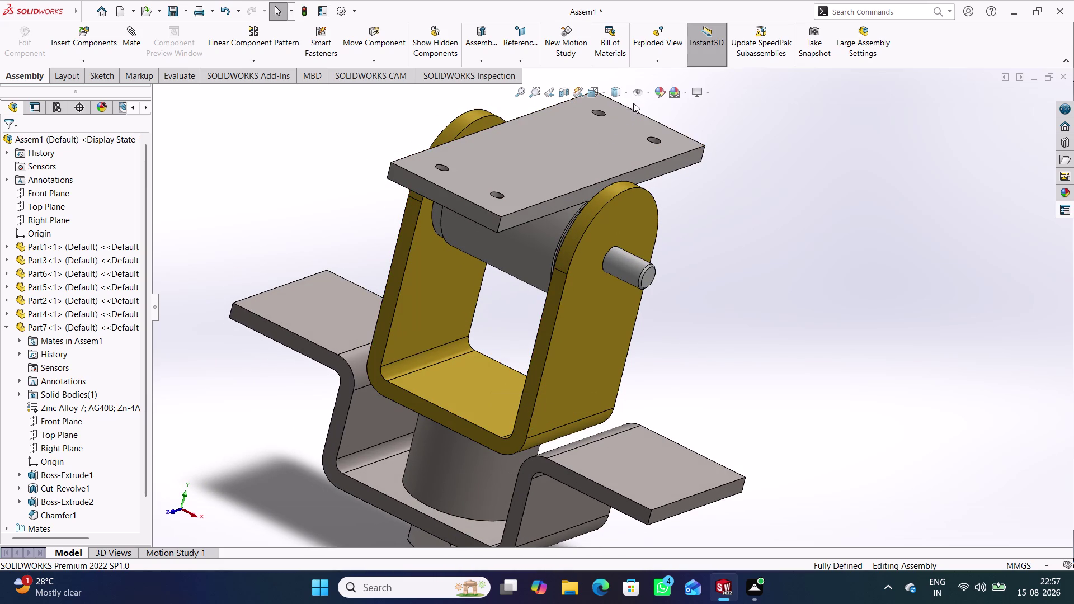
click(628, 91)
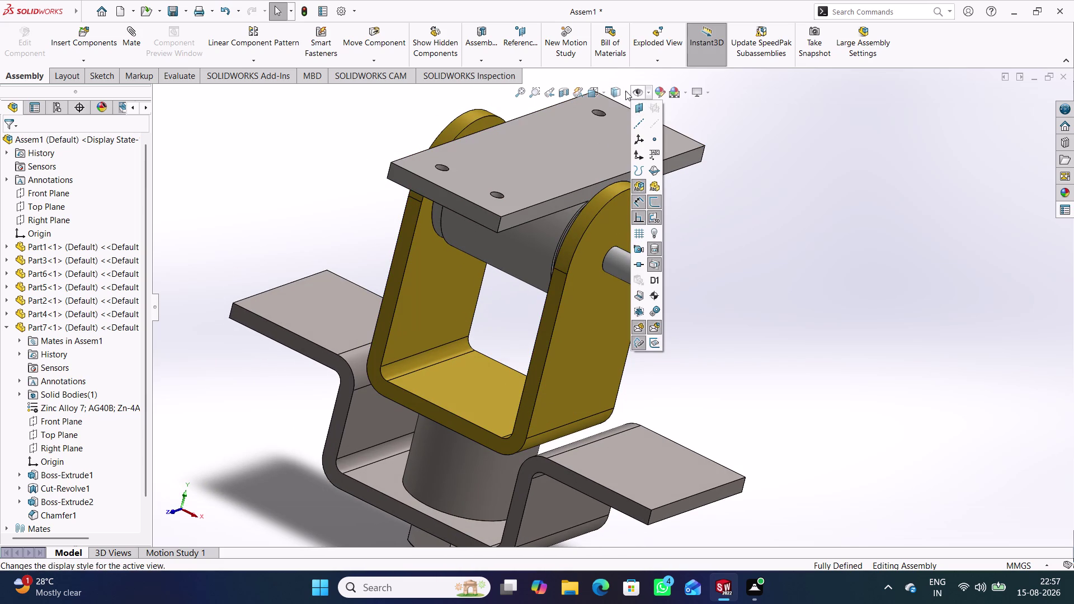
click(626, 91)
click(626, 97)
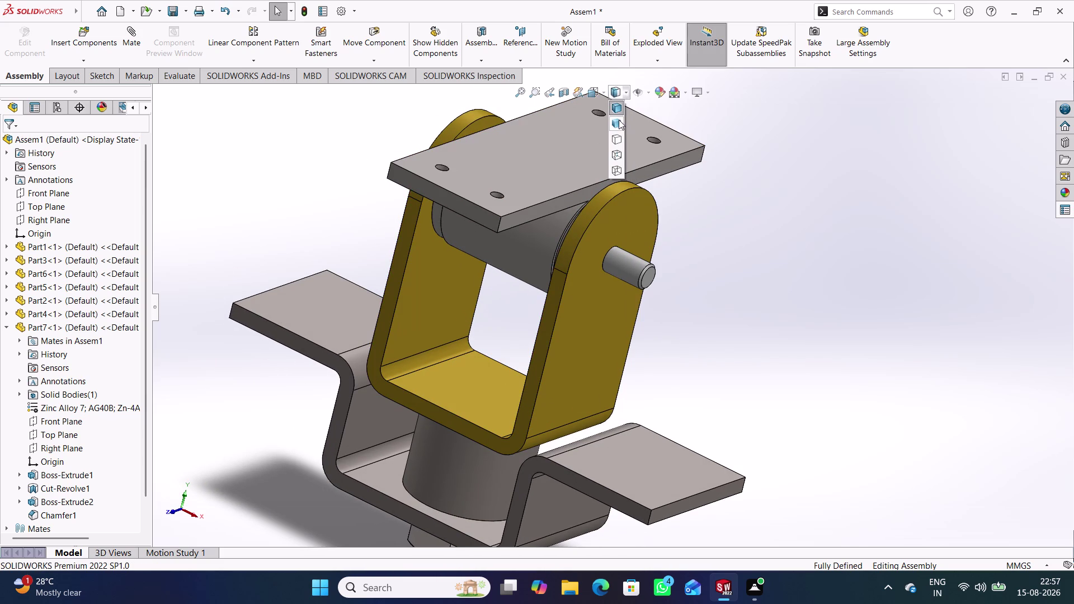
click(619, 120)
Inspect the assembly from the side and underneath, then start Insert Components.
middle_drag(726, 292, 688, 276)
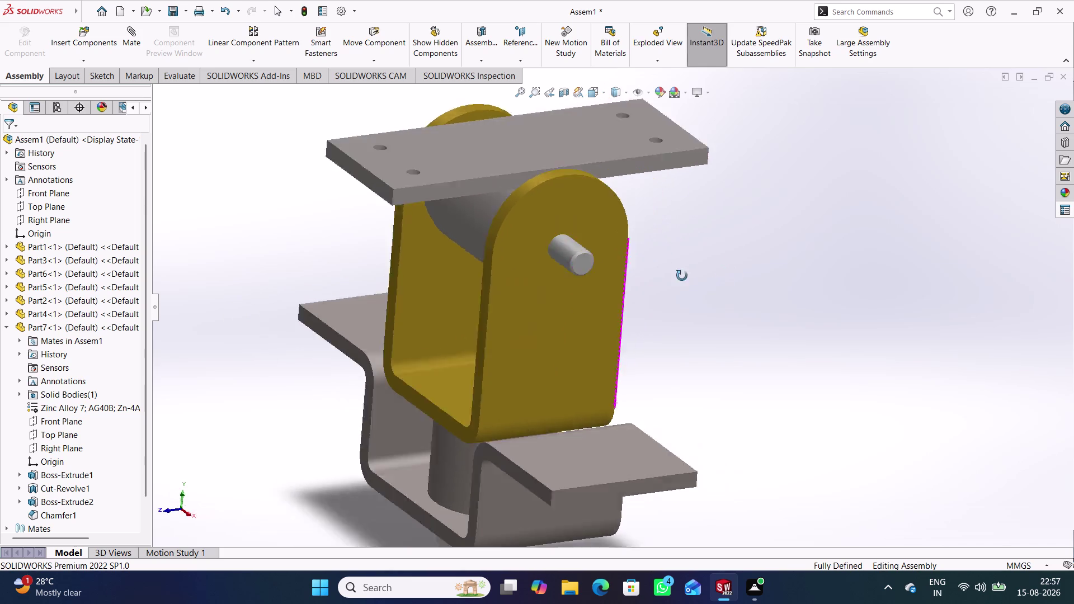
middle_drag(688, 276, 729, 269)
click(705, 279)
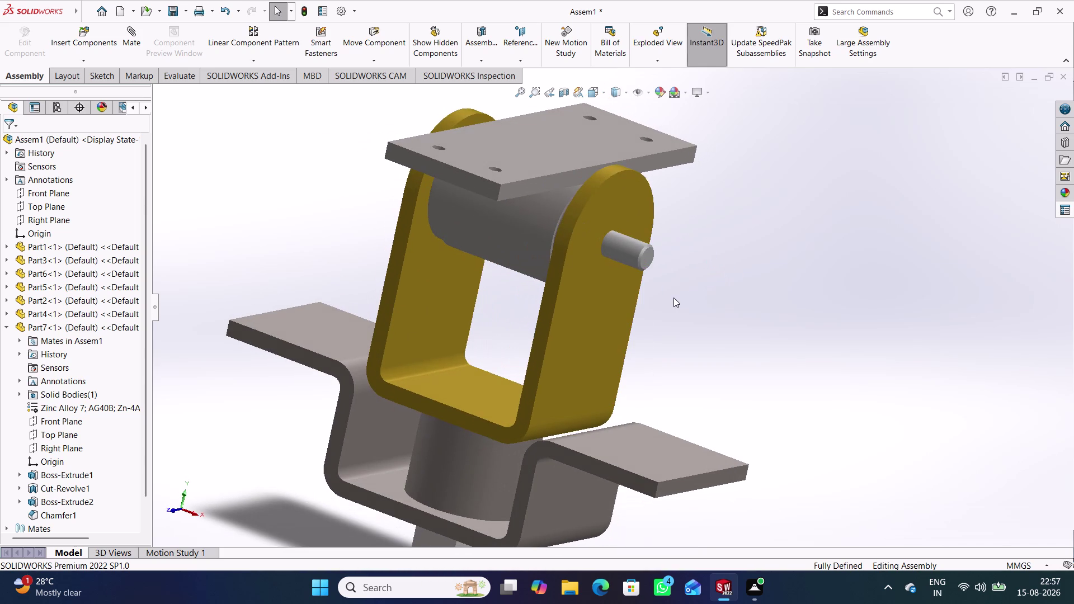
middle_drag(477, 307, 505, 313)
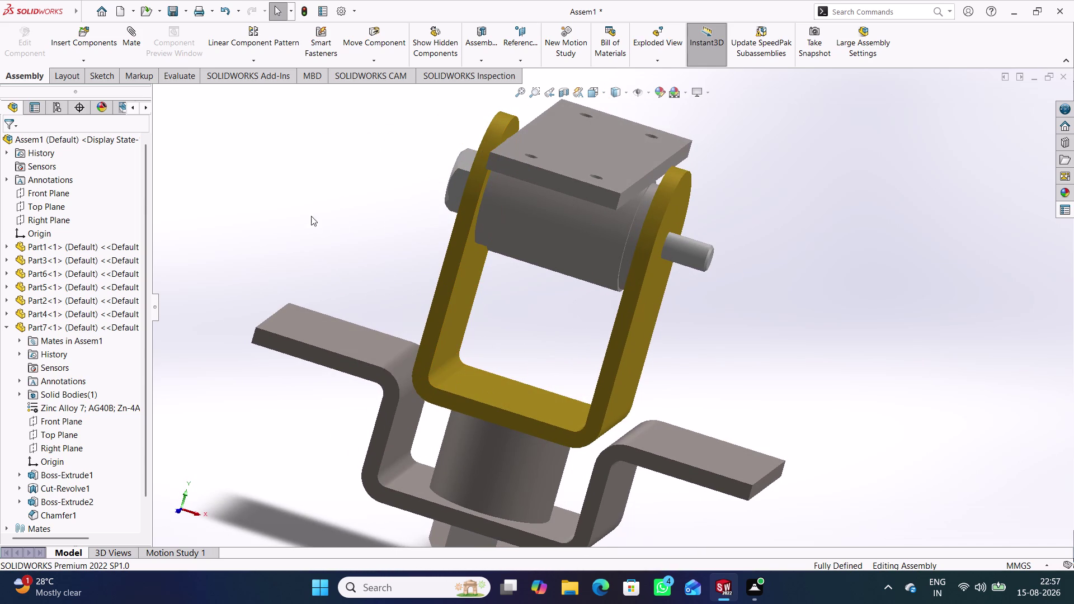
middle_drag(385, 287, 436, 326)
scroll(down, 3)
scroll(up, 3)
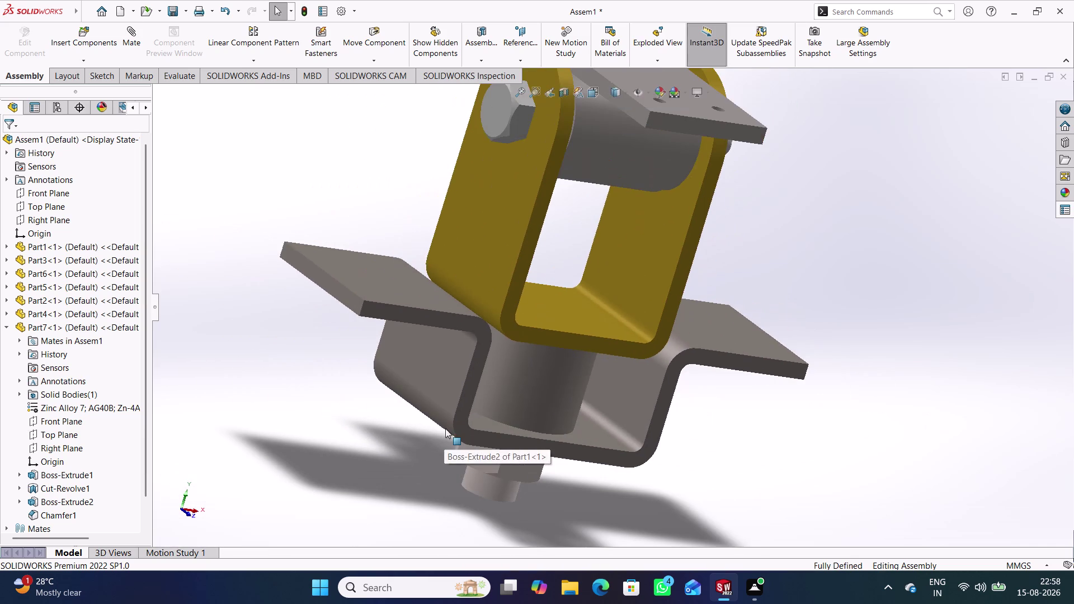
middle_drag(421, 412, 330, 393)
scroll(up, 3)
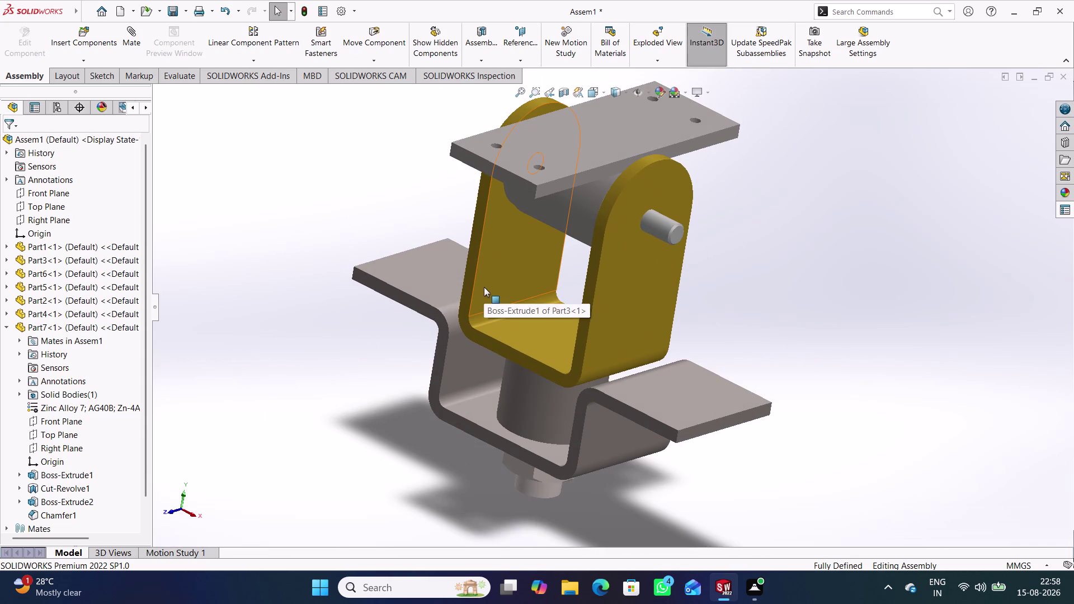
click(367, 184)
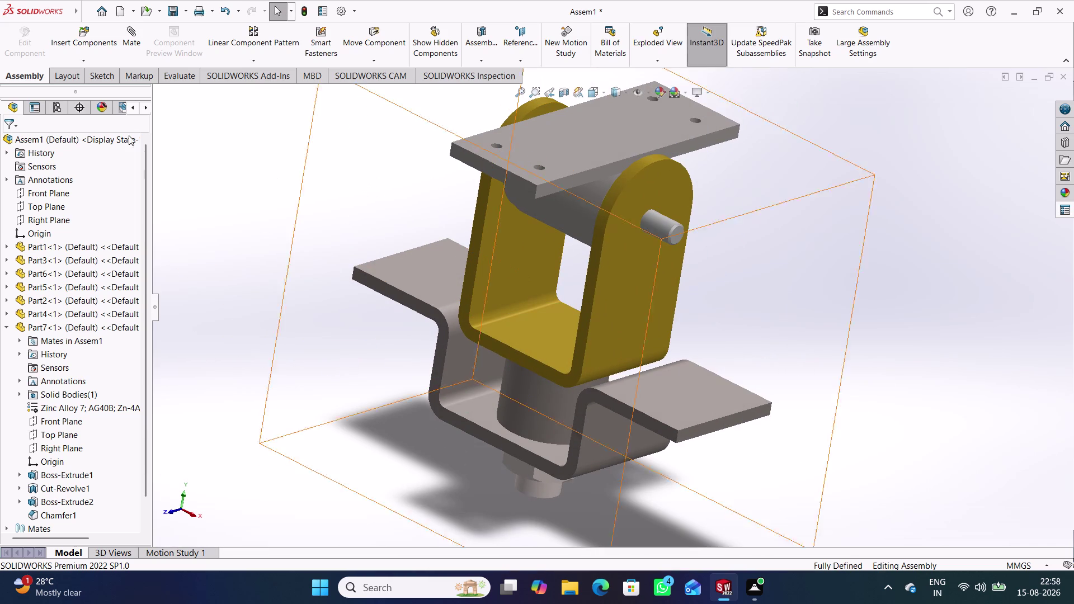
click(82, 29)
Place the Part8 castle nut beside the bracket, rotated 90°, and begin a mate.
scroll(down, 3)
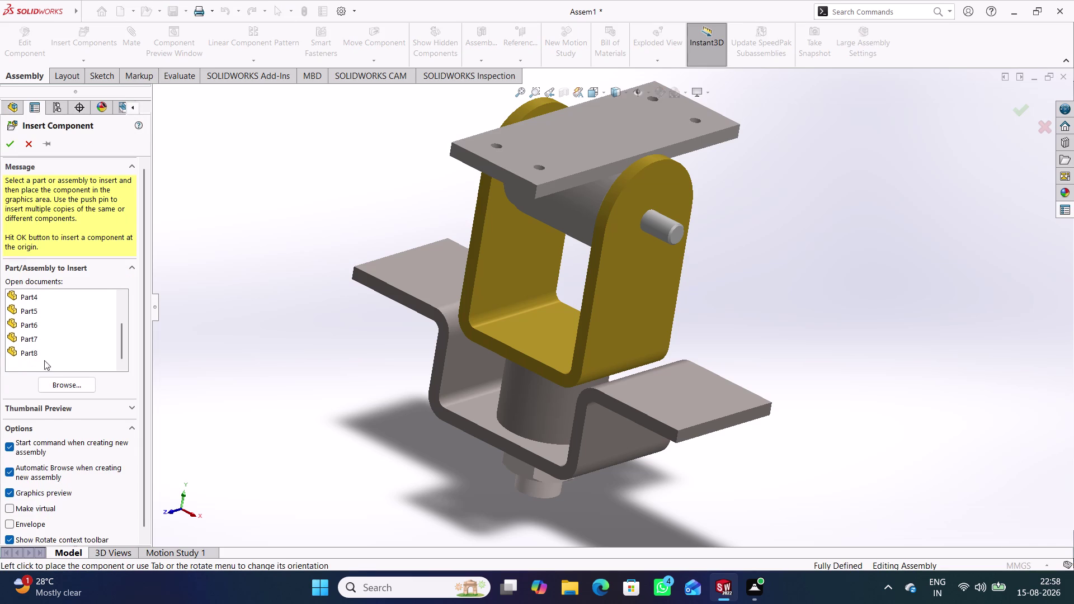
click(31, 352)
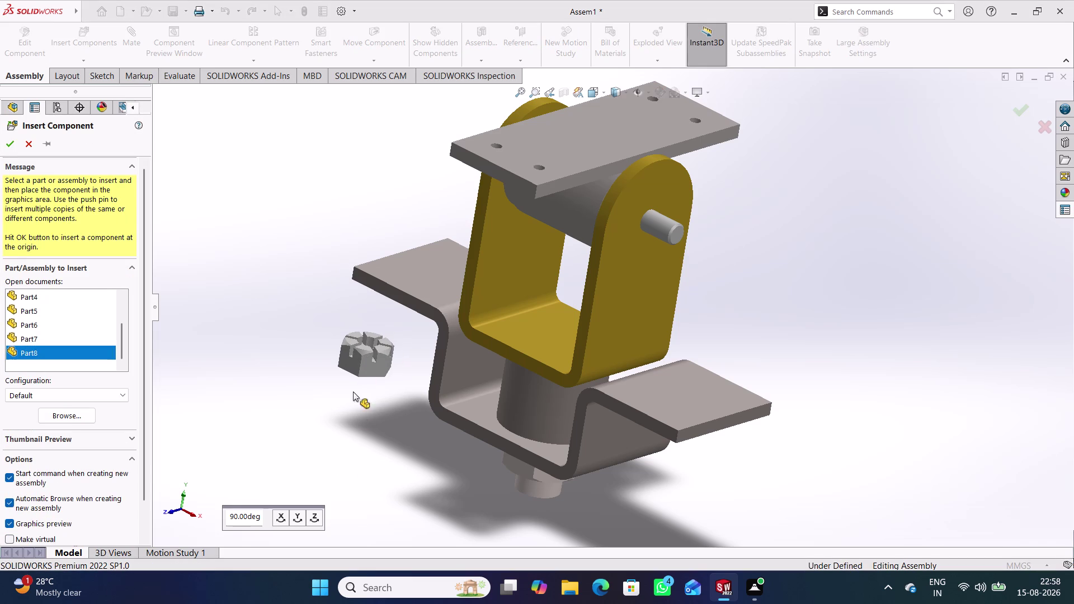
click(296, 518)
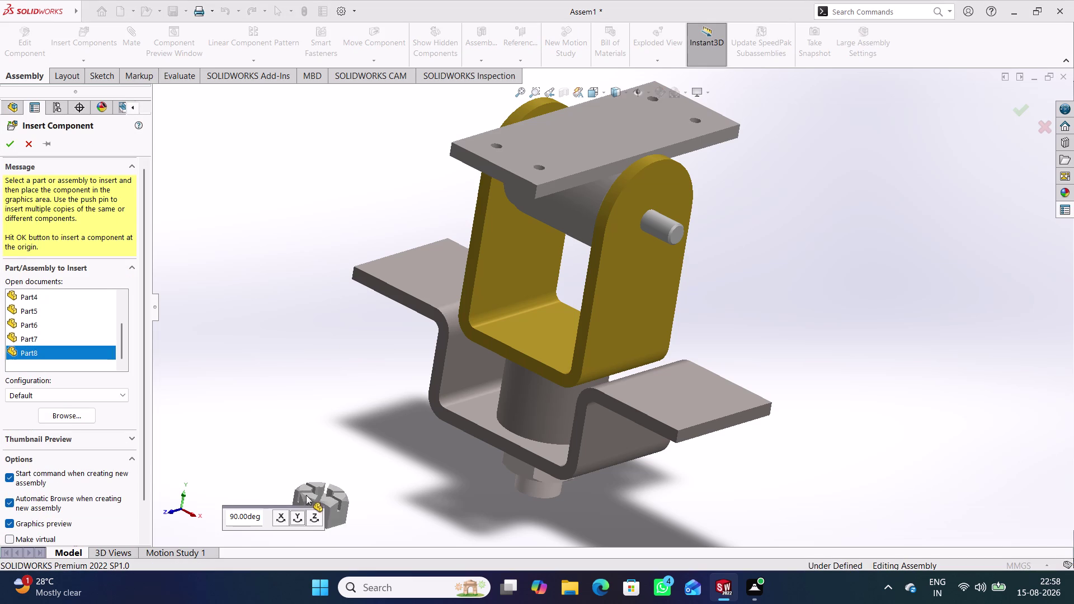
click(314, 516)
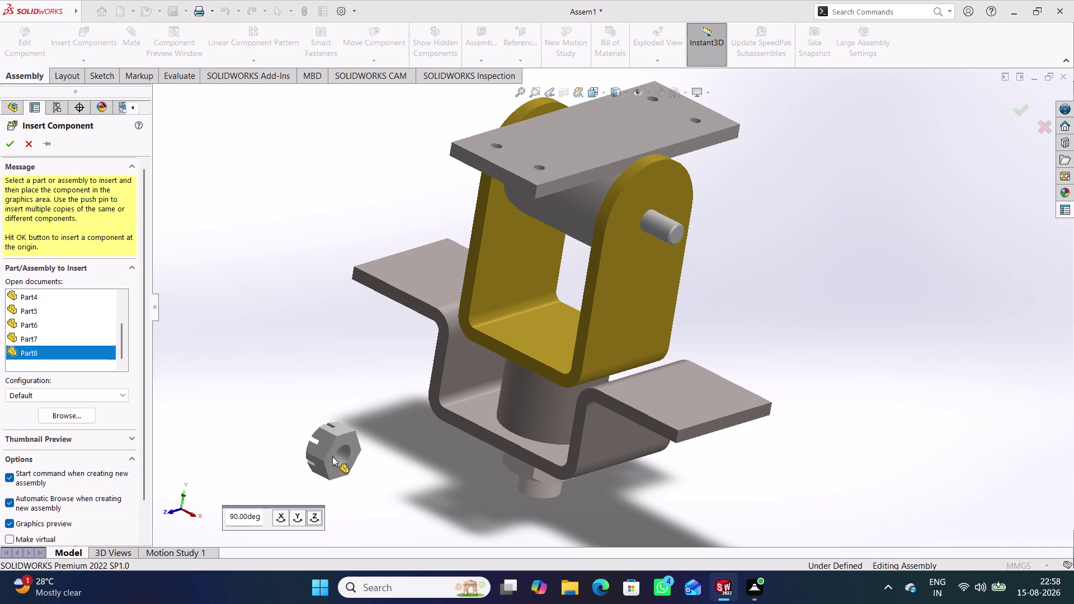
click(317, 511)
click(317, 512)
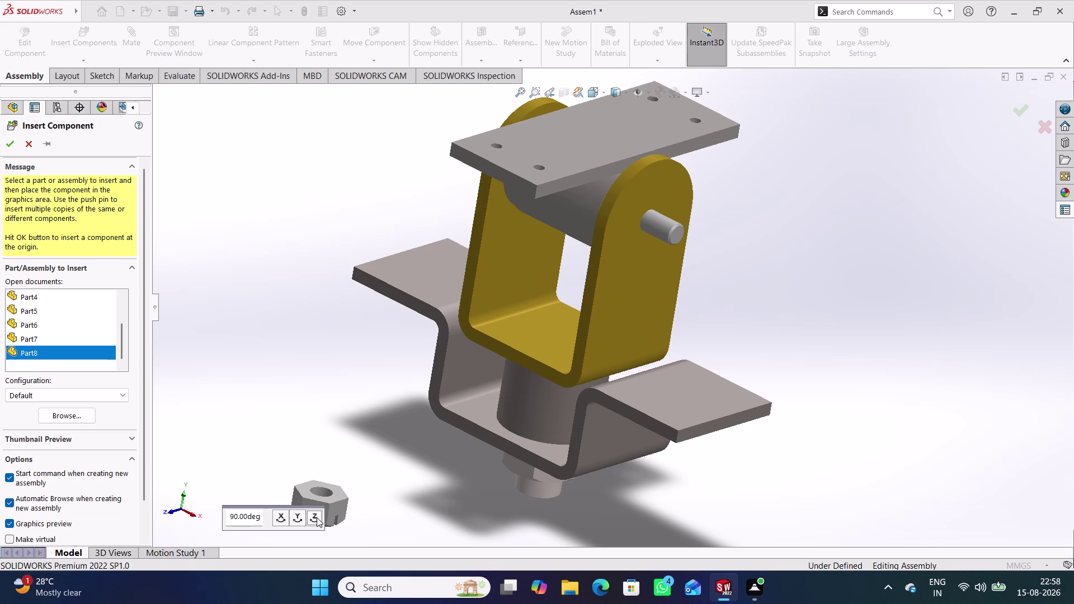
click(317, 517)
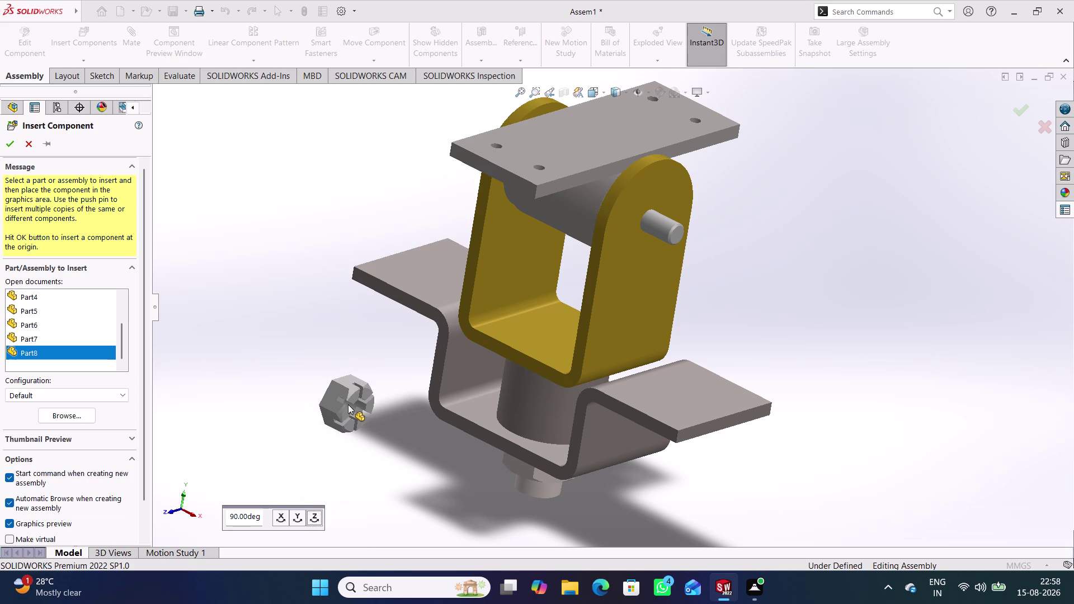
click(348, 404)
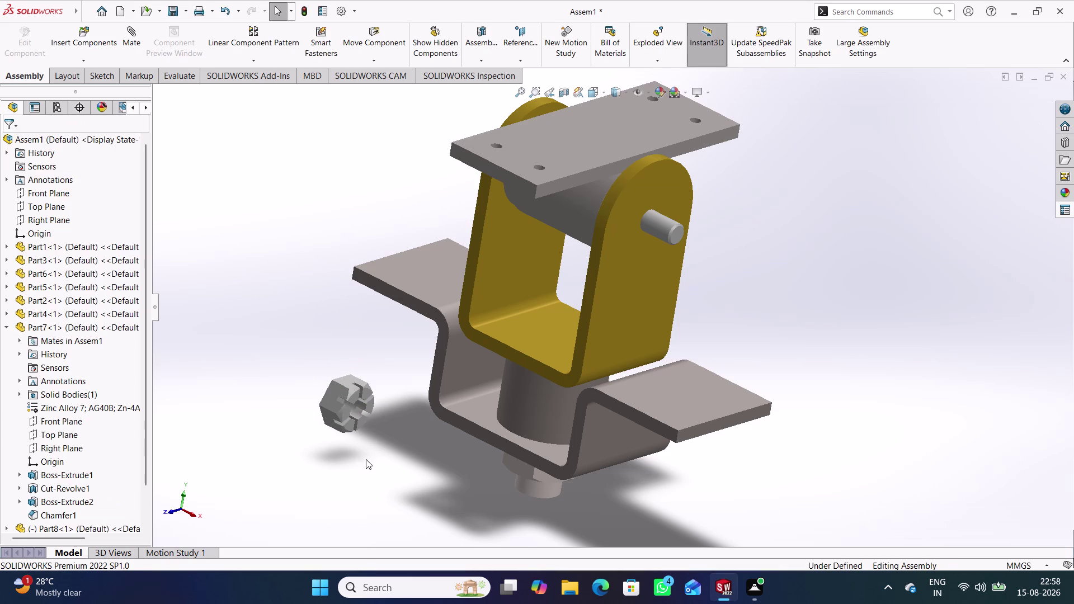
click(130, 41)
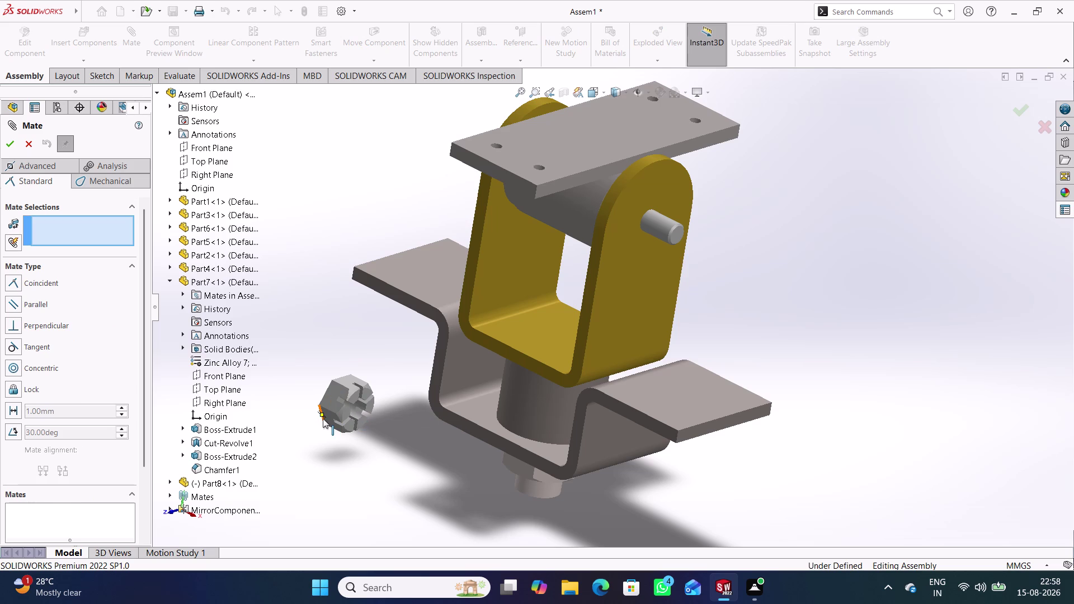
middle_drag(323, 418, 430, 426)
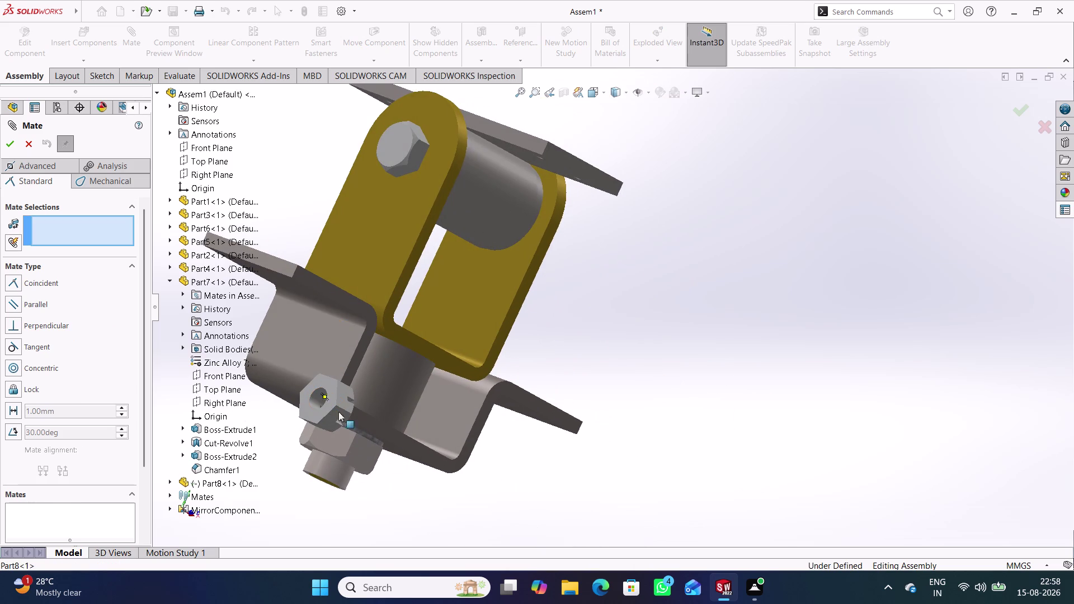
drag(332, 398, 747, 430)
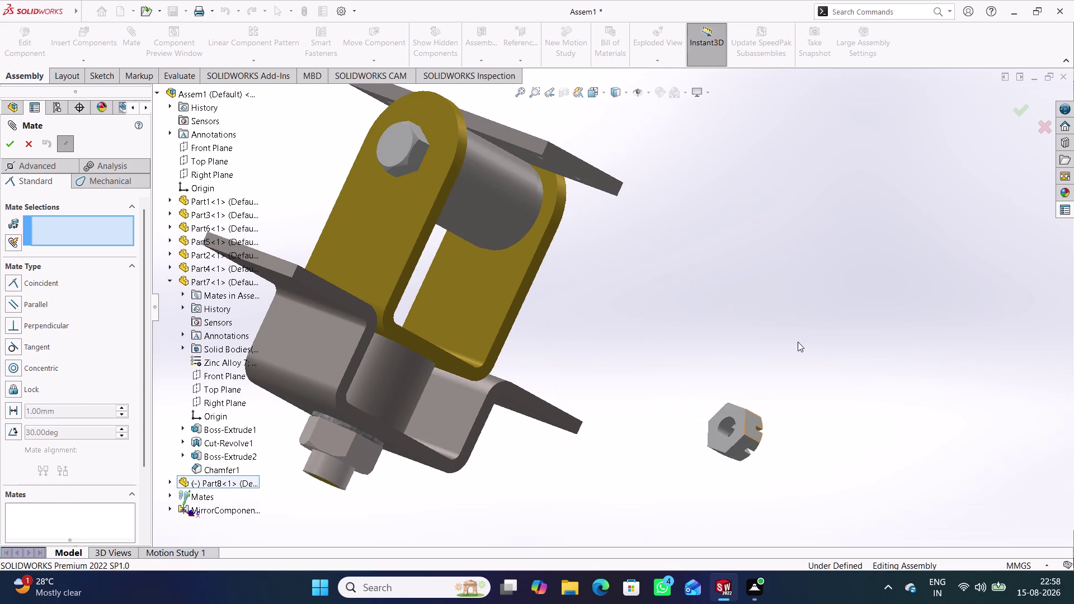
middle_drag(798, 342, 708, 335)
drag(452, 411, 466, 417)
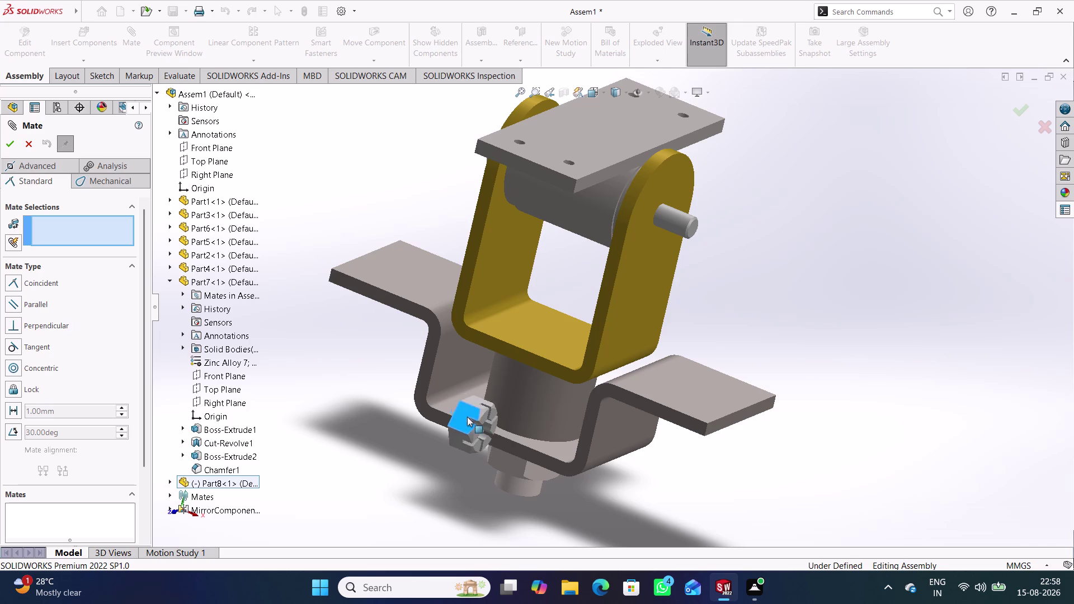
drag(466, 416, 787, 438)
middle_drag(675, 451, 732, 454)
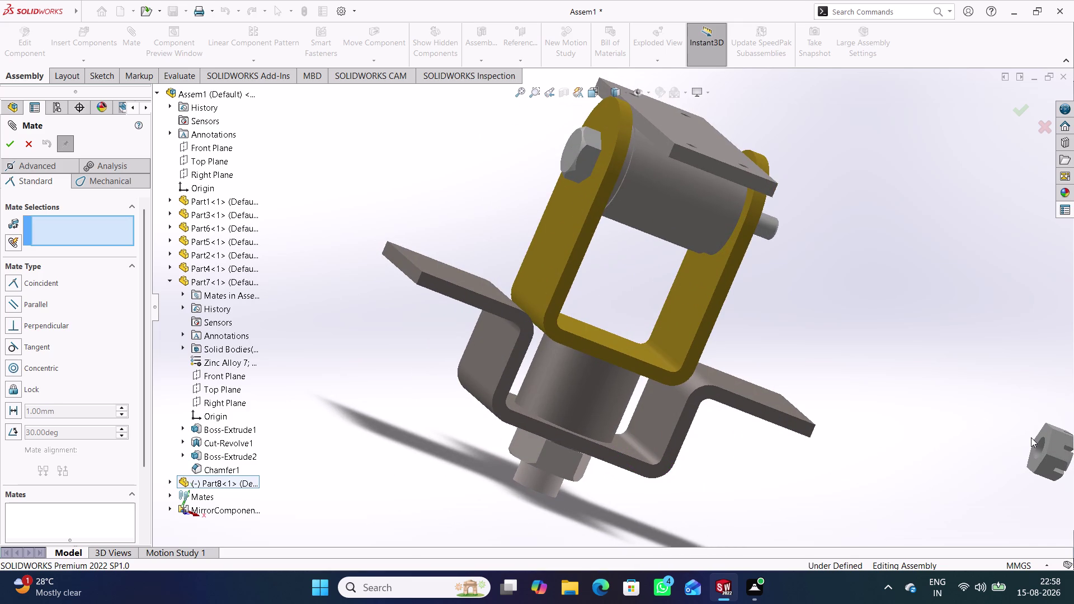
click(1039, 447)
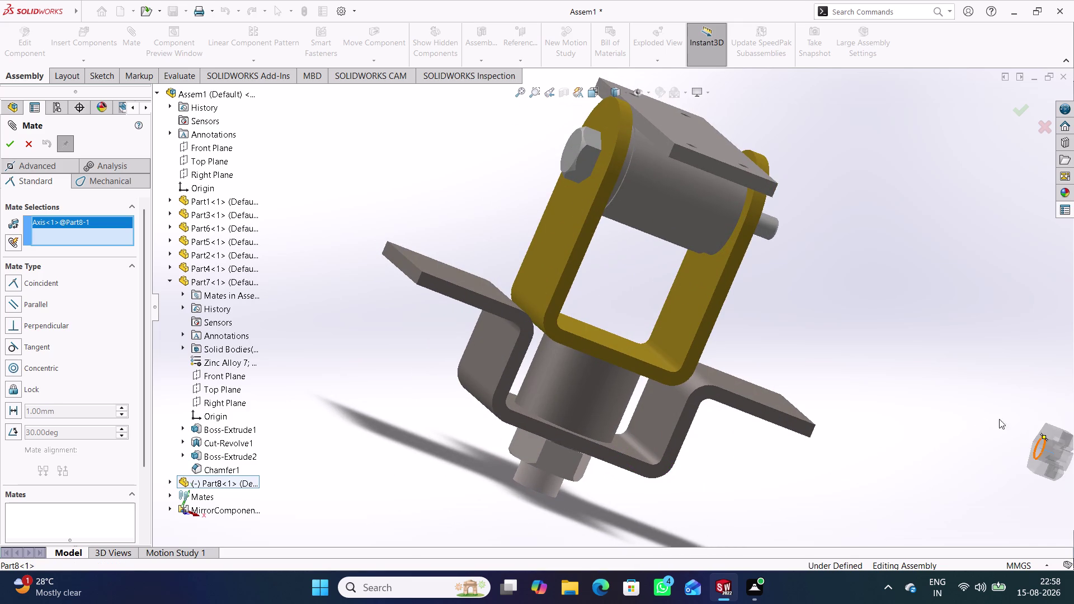
middle_drag(981, 387, 904, 389)
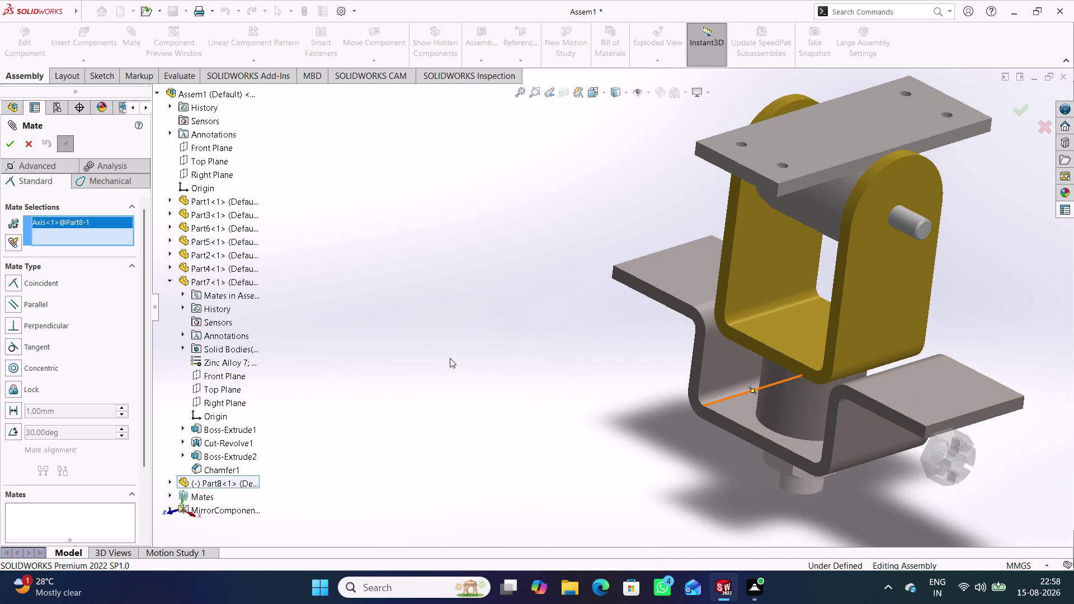
right_click(83, 221)
click(110, 237)
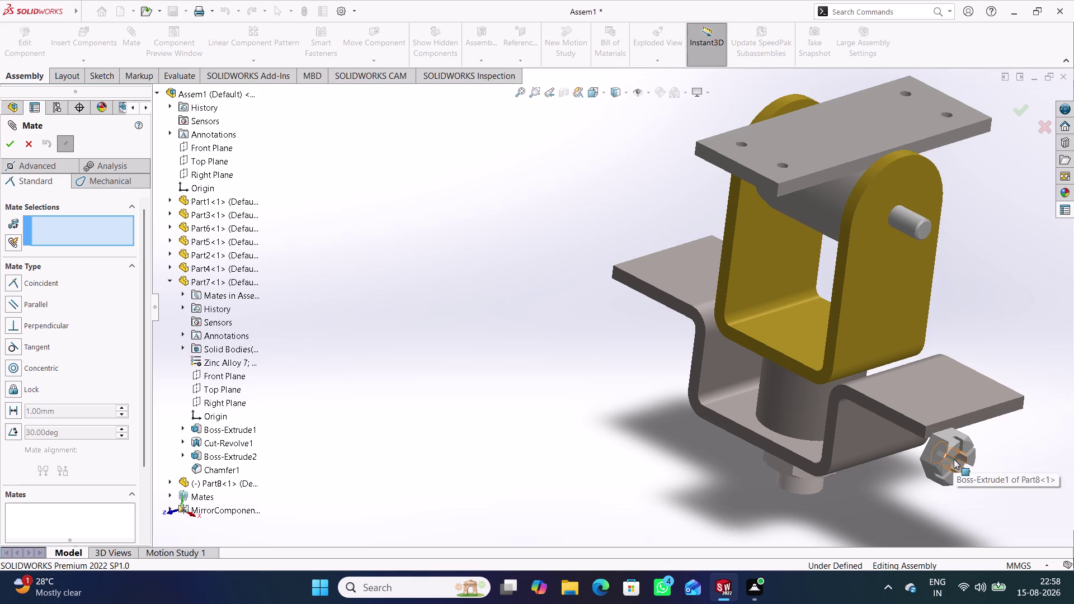
click(955, 461)
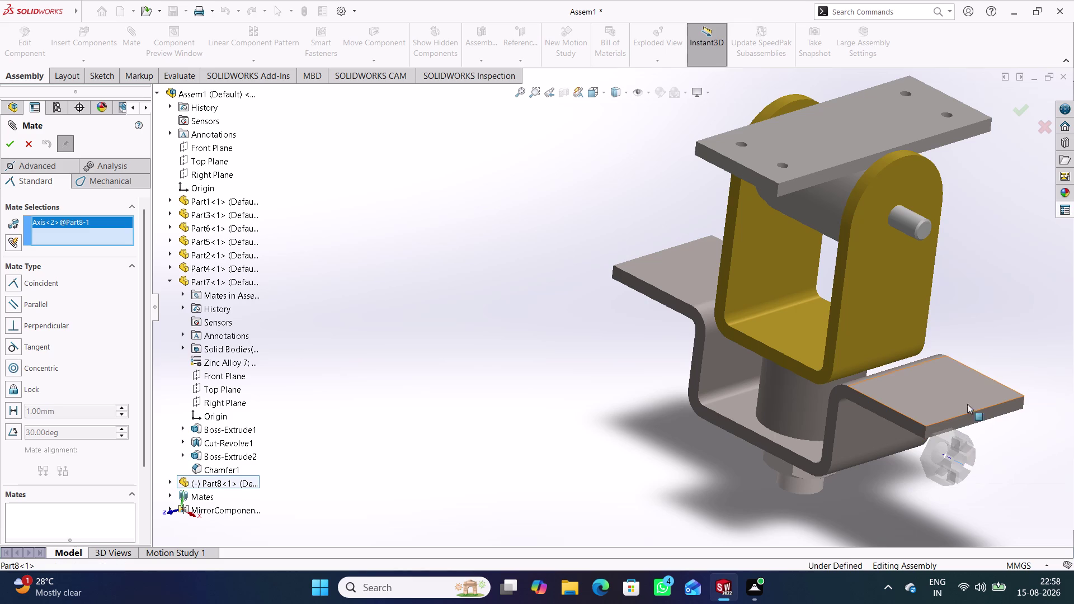
click(908, 224)
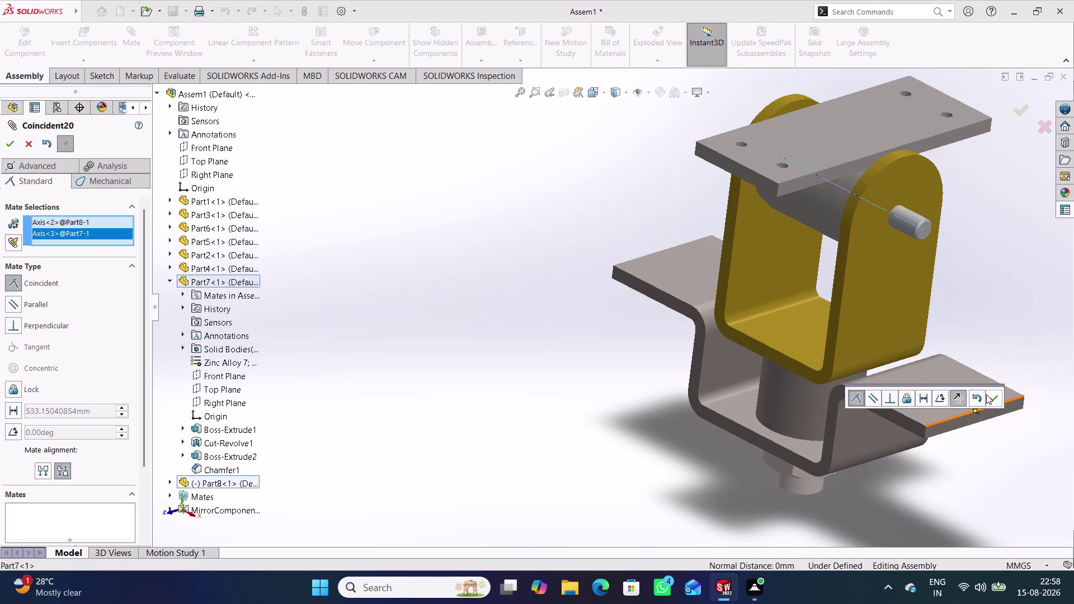
click(978, 395)
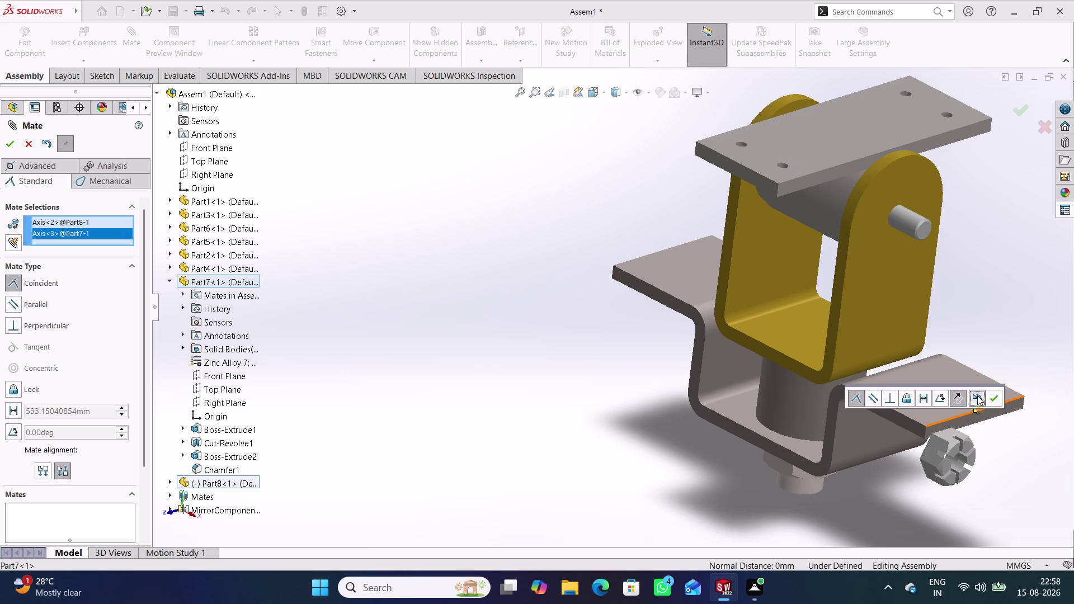
middle_drag(854, 492, 936, 516)
Select the Part8 nut's inner bore face for the mate.
scroll(down, 3)
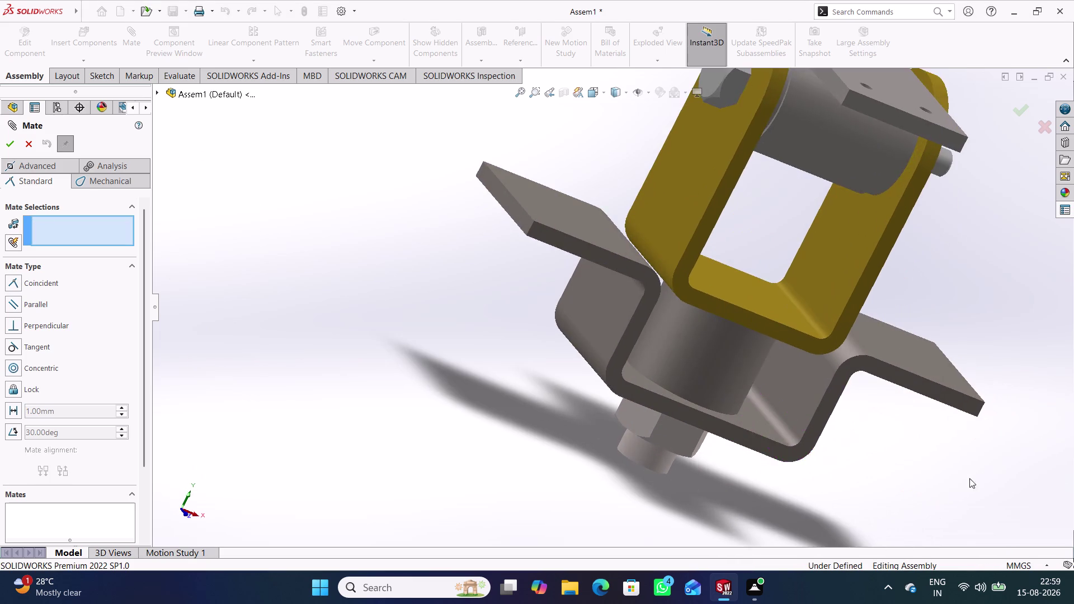
scroll(up, 3)
scroll(up, 3)
middle_drag(910, 401, 952, 433)
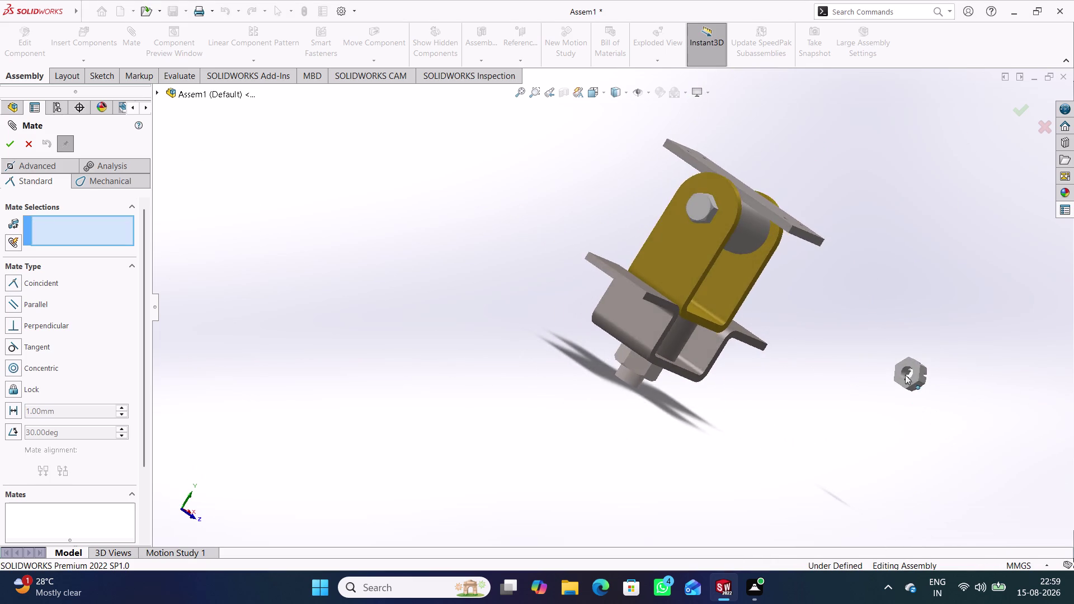
scroll(down, 3)
click(767, 341)
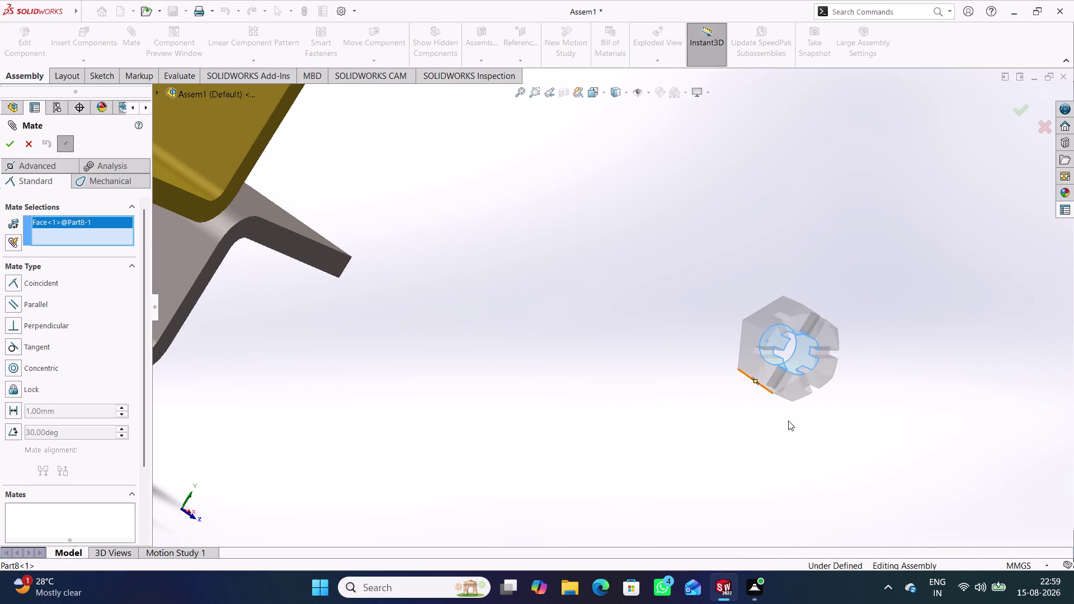
Pick the protruding pin's cylindrical surface and confirm the Concentric7 mate.
middle_drag(789, 421, 771, 414)
scroll(up, 3)
scroll(down, 3)
middle_drag(507, 188, 471, 180)
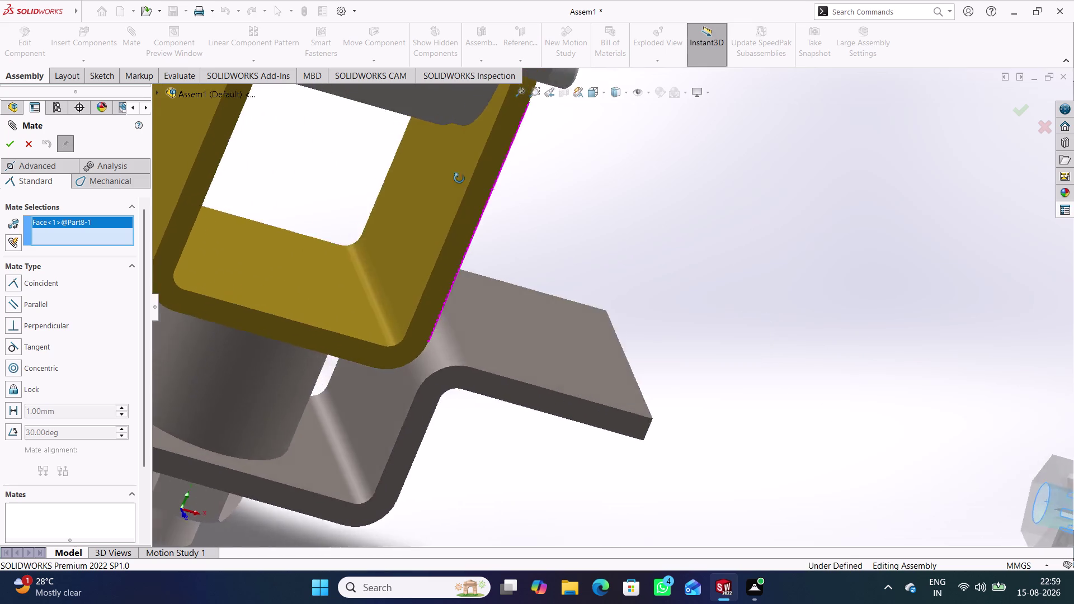
middle_drag(471, 180, 457, 156)
scroll(up, 3)
scroll(up, 3)
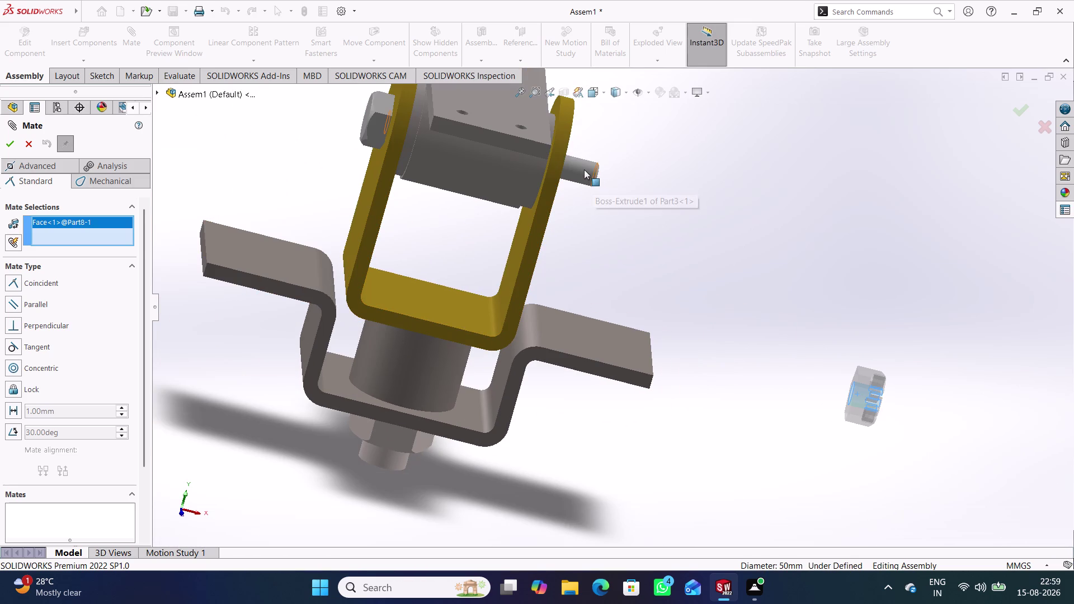
scroll(up, 3)
scroll(down, 3)
scroll(down, 3)
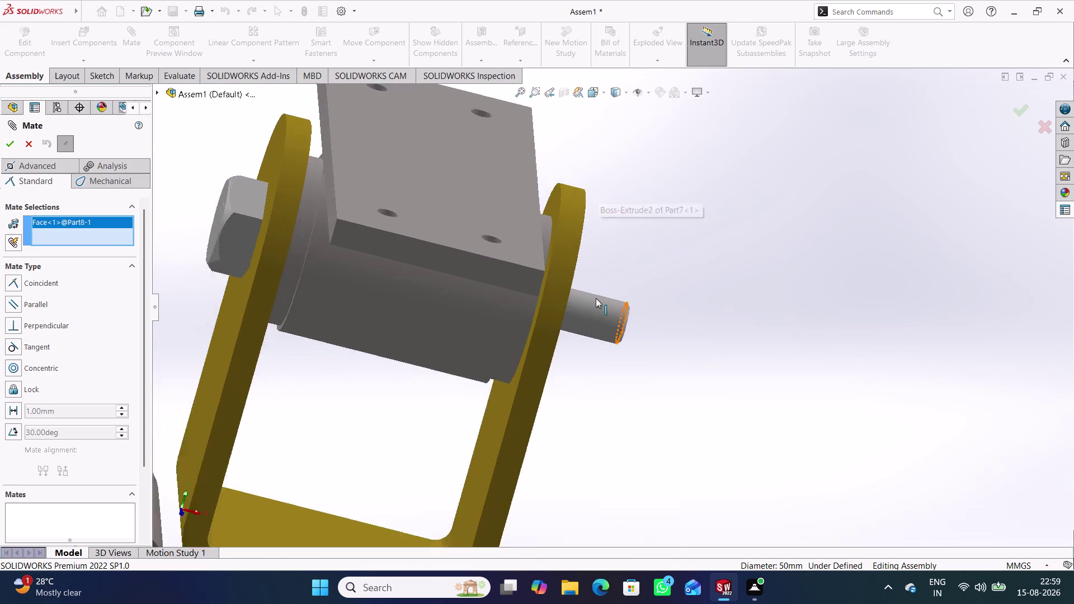
scroll(down, 3)
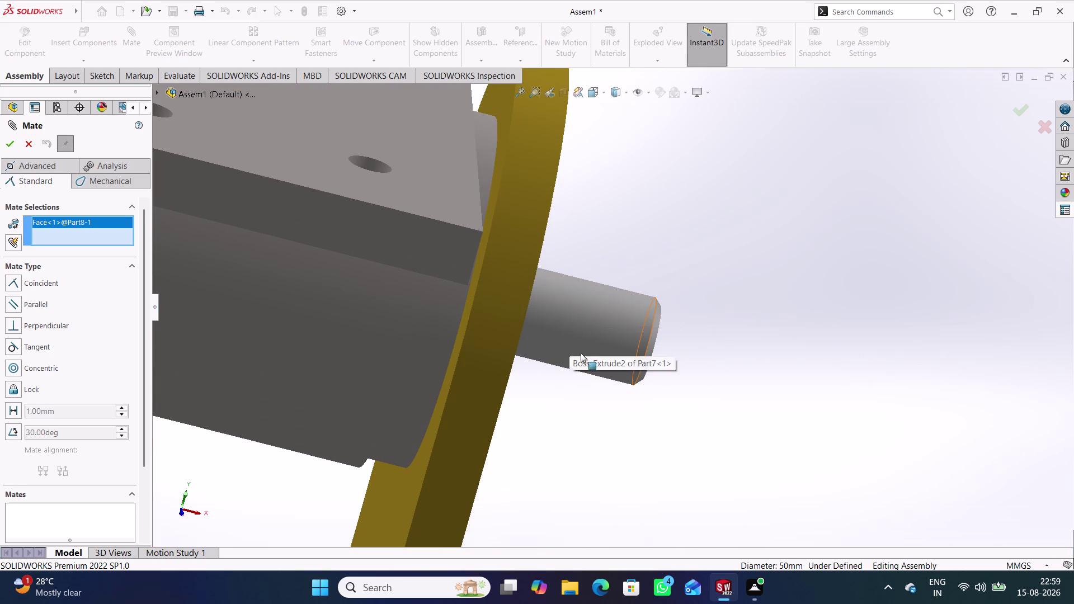
middle_drag(584, 390, 530, 373)
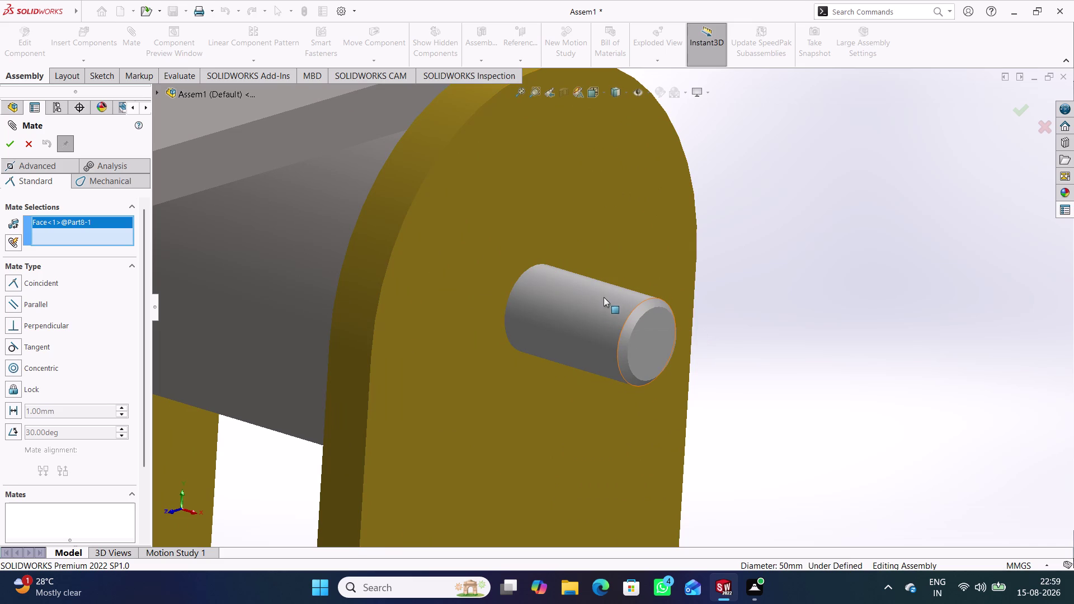
click(585, 316)
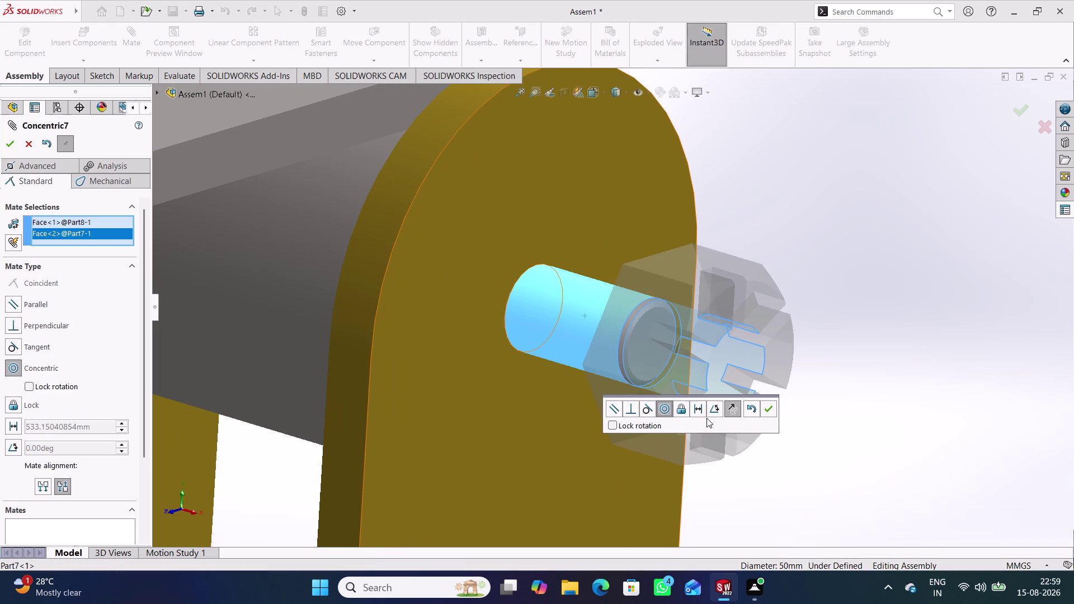
click(768, 412)
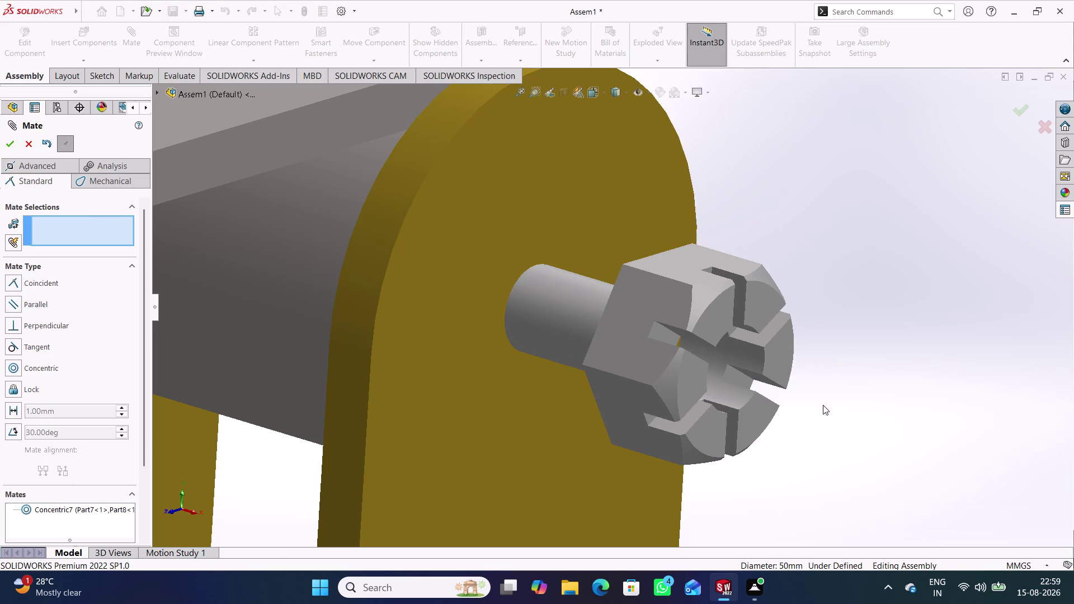
Drag the slotted nut along and around the pin to check its fit and flats.
click(828, 405)
drag(634, 354, 578, 279)
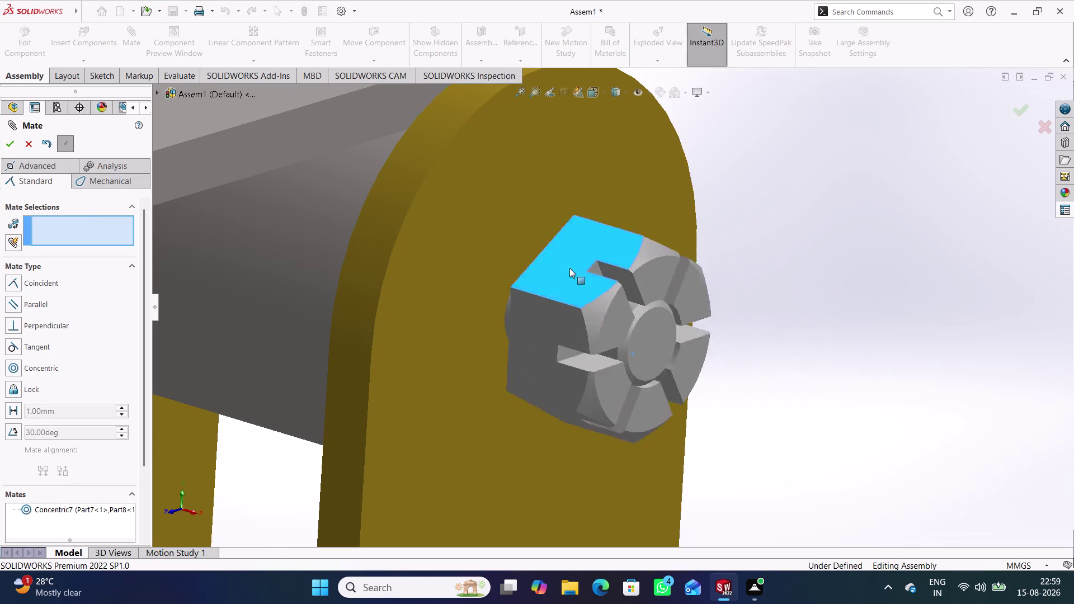
drag(578, 279, 538, 220)
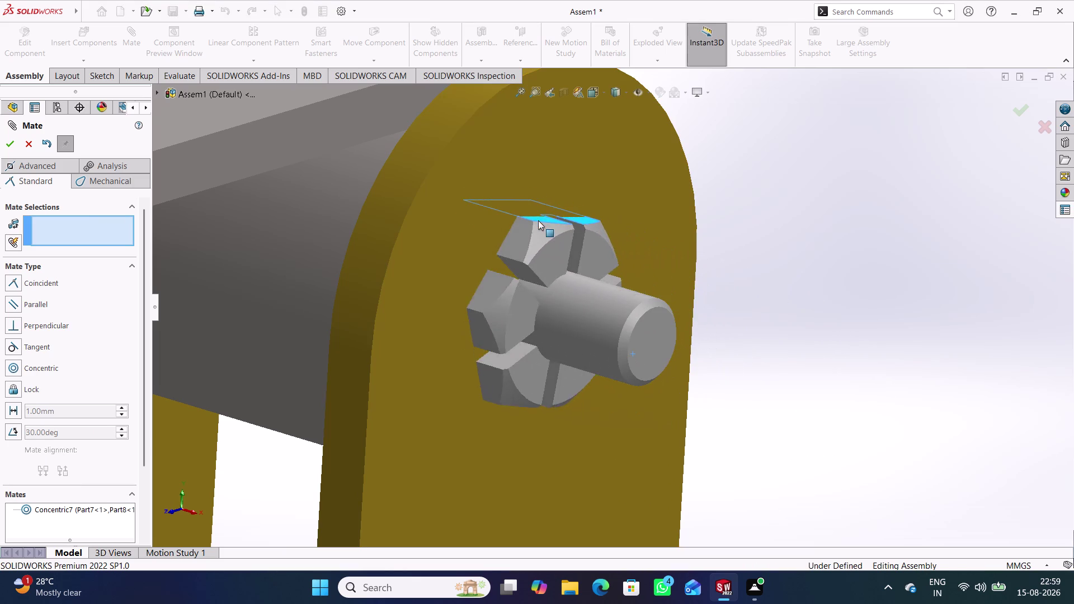
drag(539, 221, 348, 272)
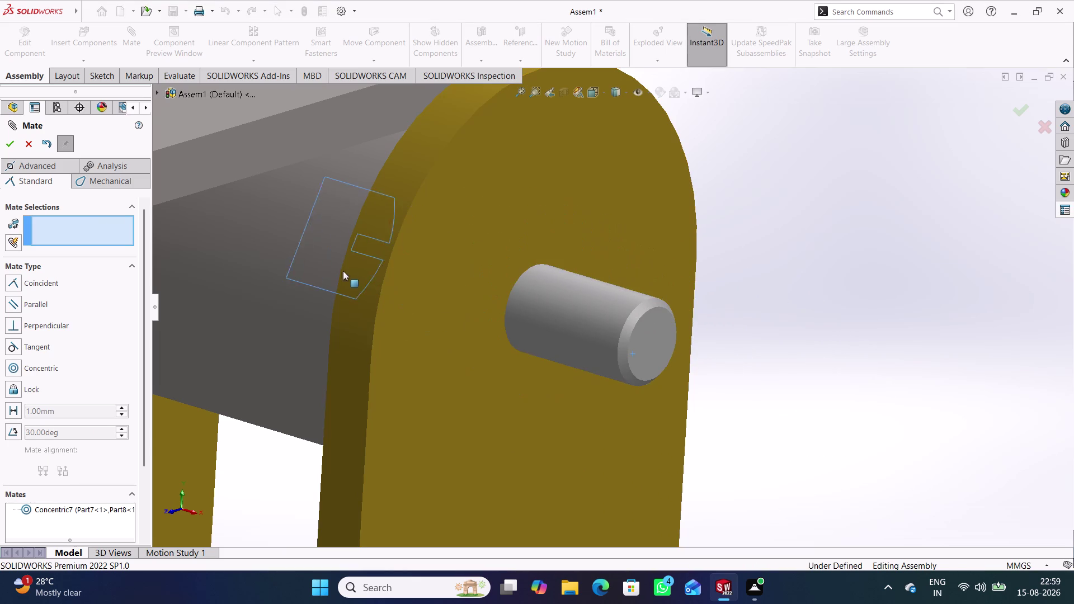
drag(348, 272, 627, 424)
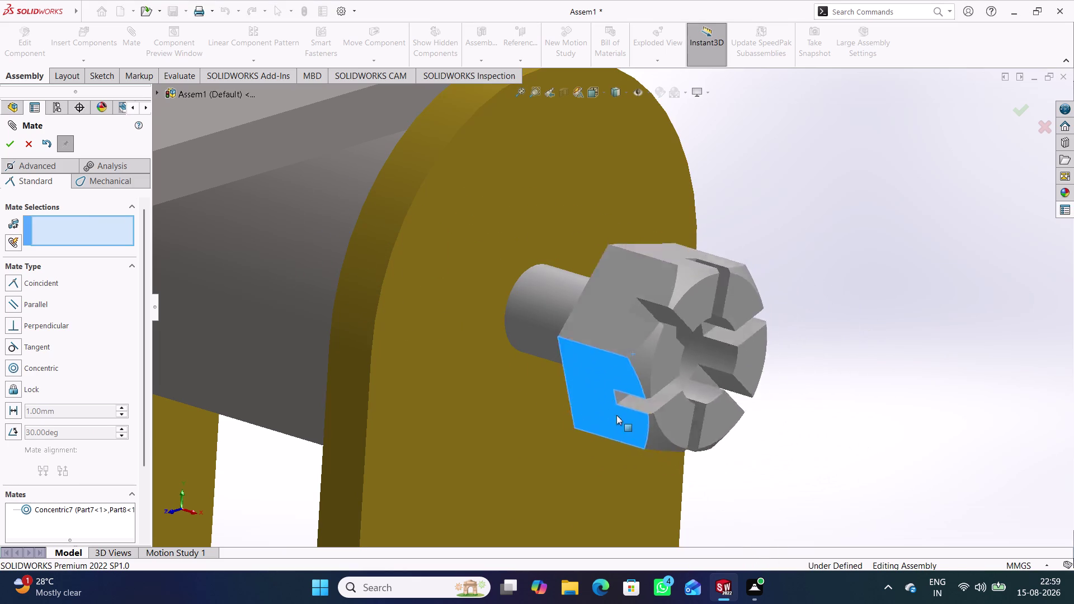
drag(626, 424, 725, 519)
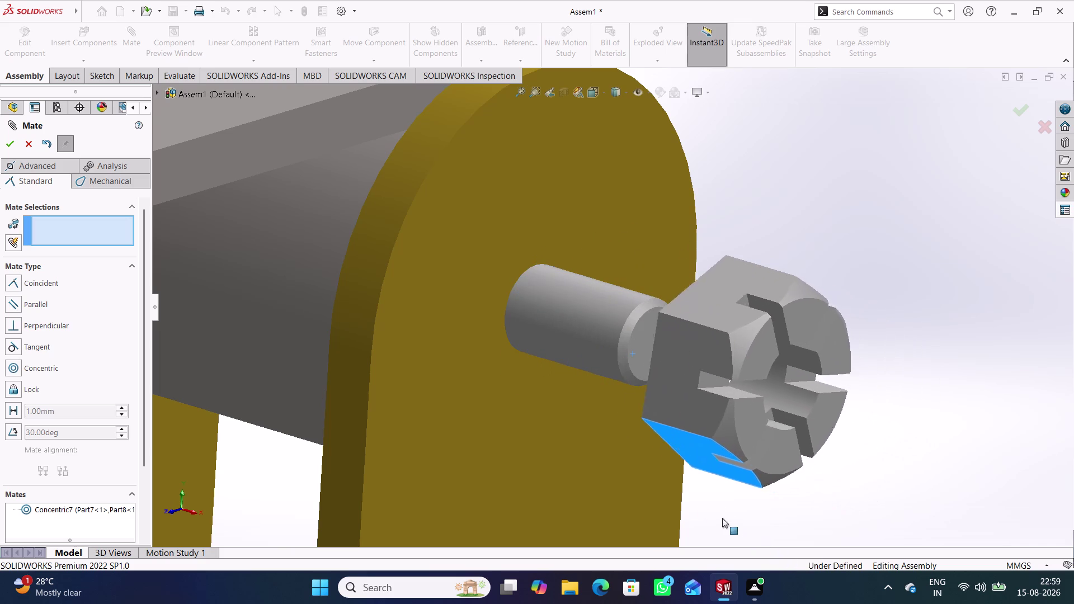
drag(725, 520, 649, 483)
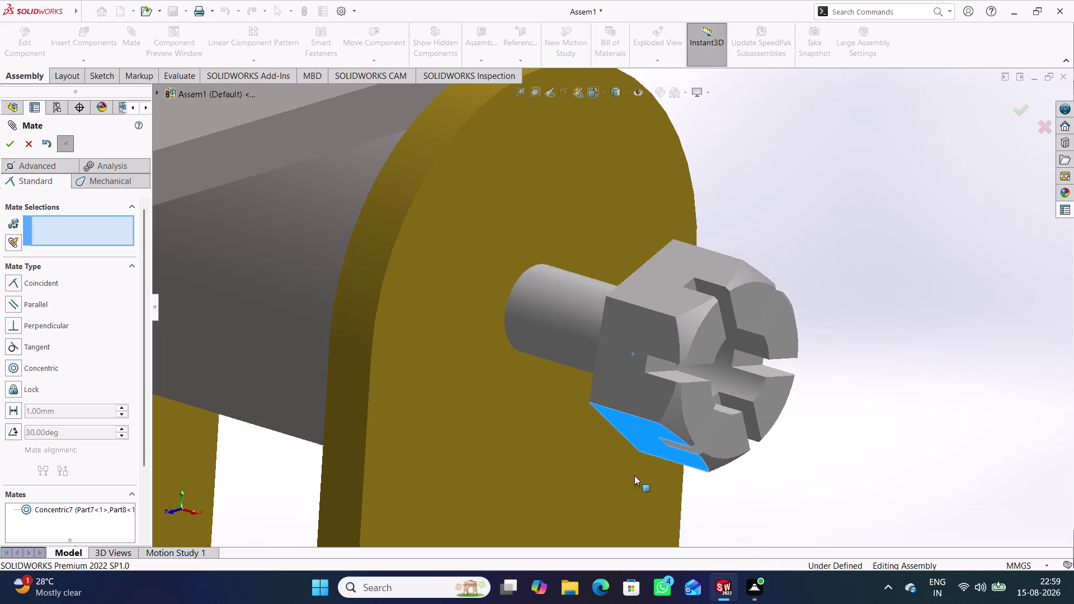
drag(649, 483, 760, 535)
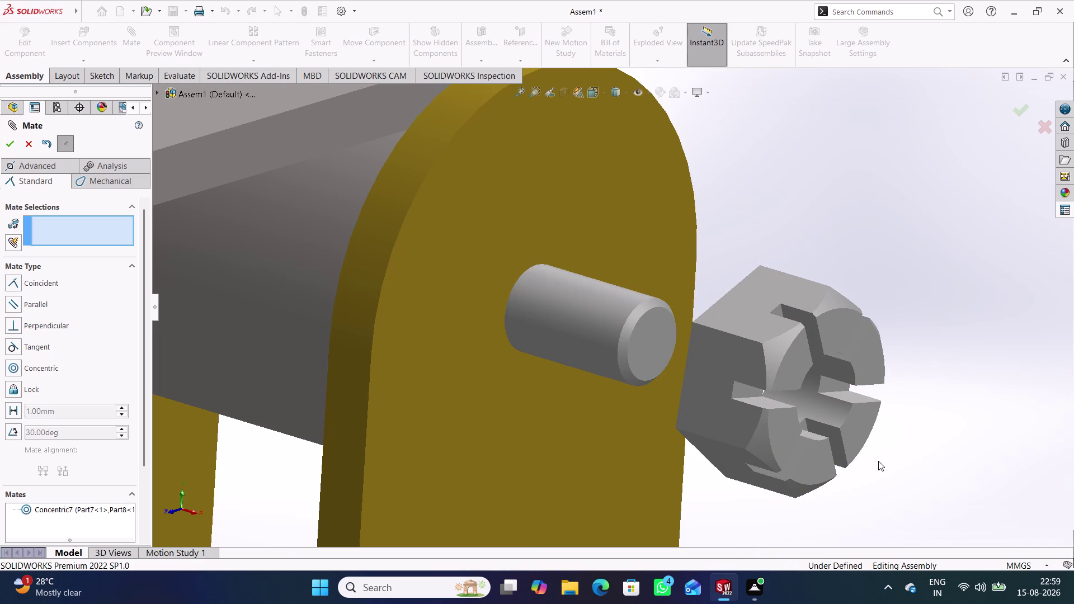
drag(745, 426, 768, 326)
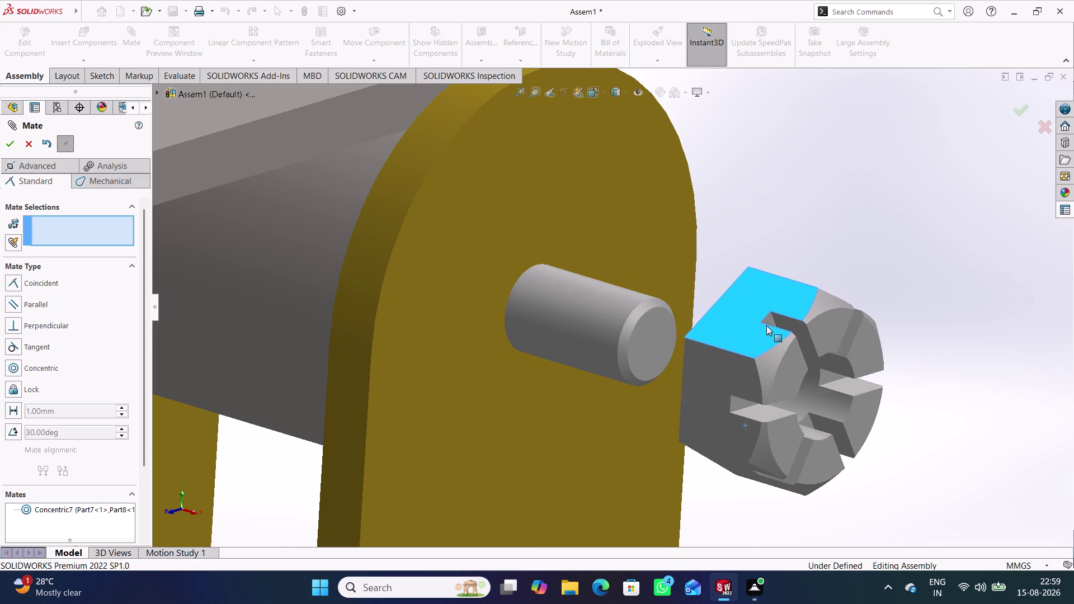
drag(767, 326, 767, 326)
click(915, 384)
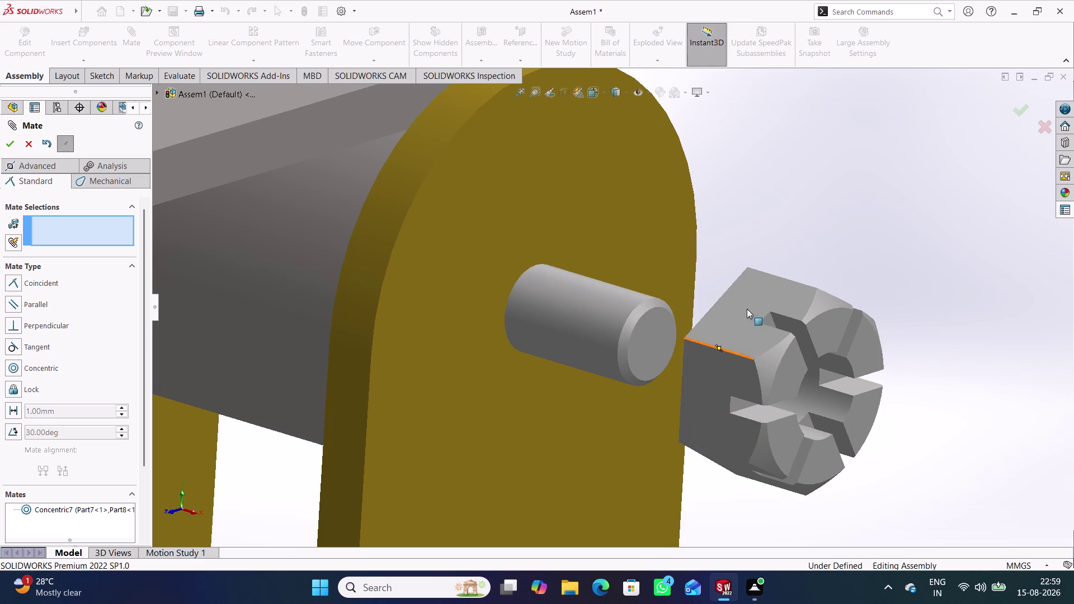
Mate the nut's inner face coincident with the bracket's outer face as Coincident21.
middle_drag(739, 239, 822, 258)
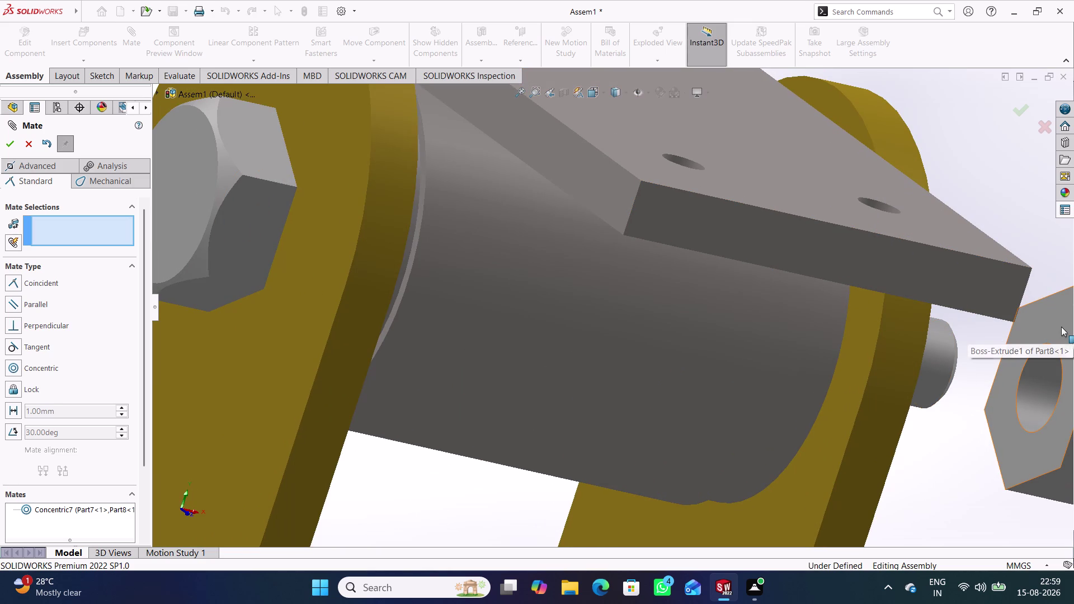
click(1049, 316)
middle_drag(973, 482, 877, 446)
click(773, 332)
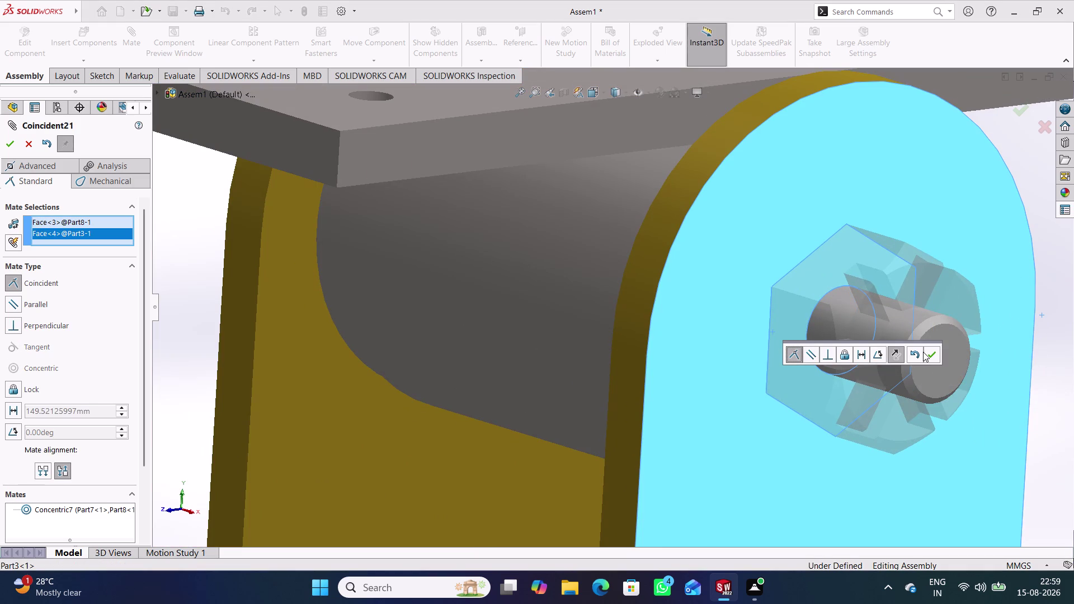
click(927, 353)
scroll(up, 3)
Select Part7's and the assembly's Front Planes for a mate, then cancel it.
scroll(up, 3)
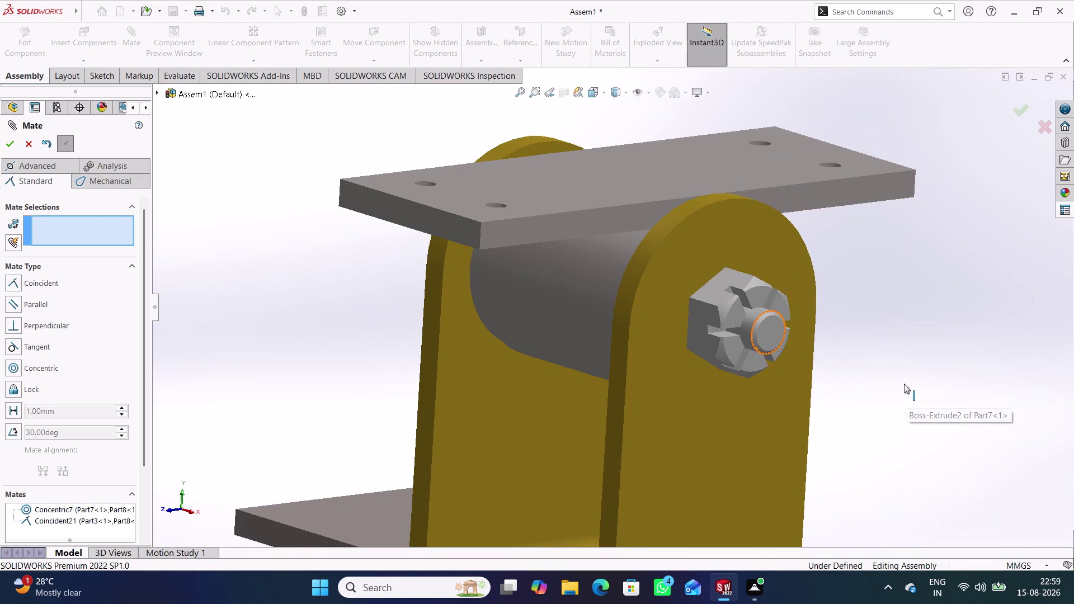
click(874, 359)
middle_drag(866, 363, 903, 358)
scroll(up, 3)
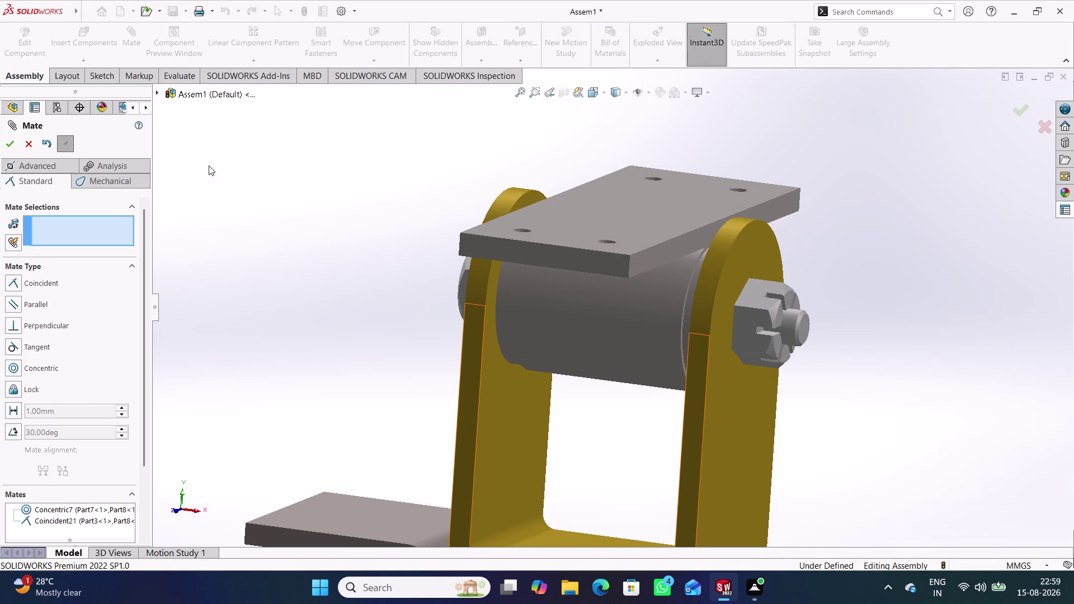
click(159, 93)
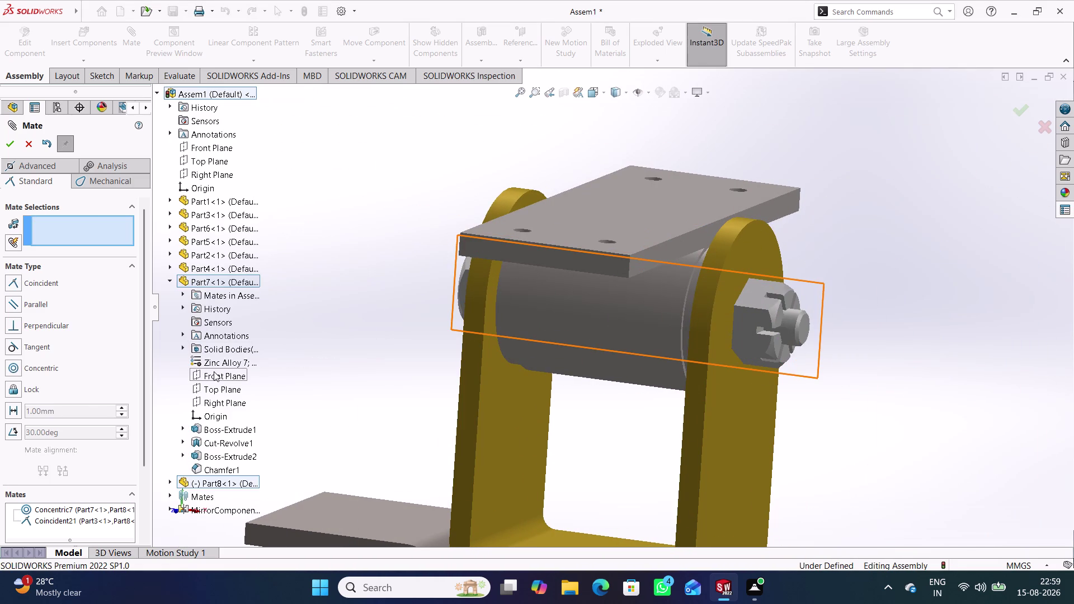
click(221, 372)
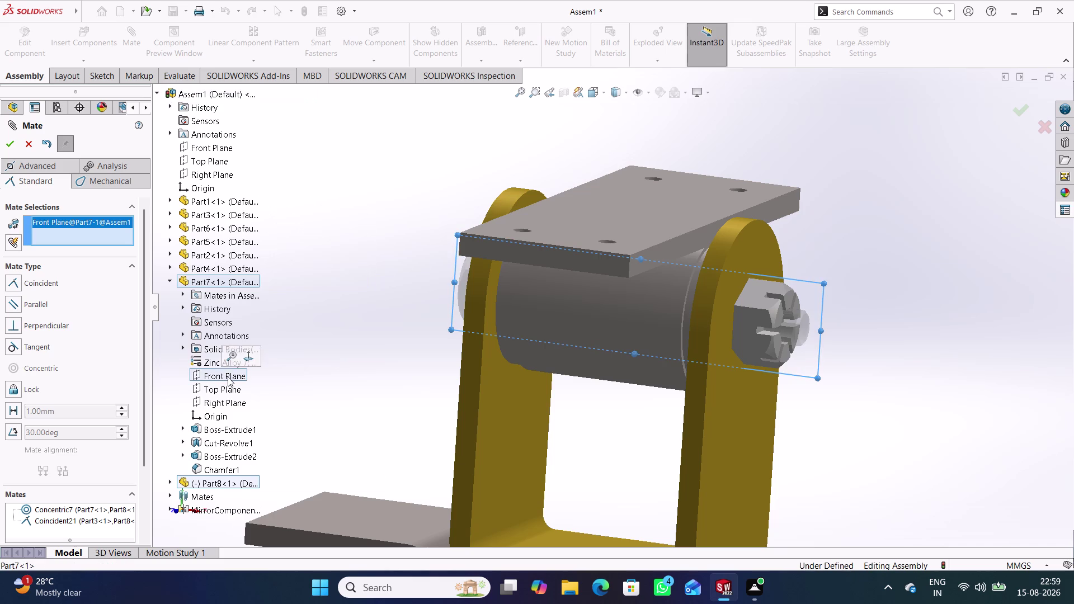
click(216, 147)
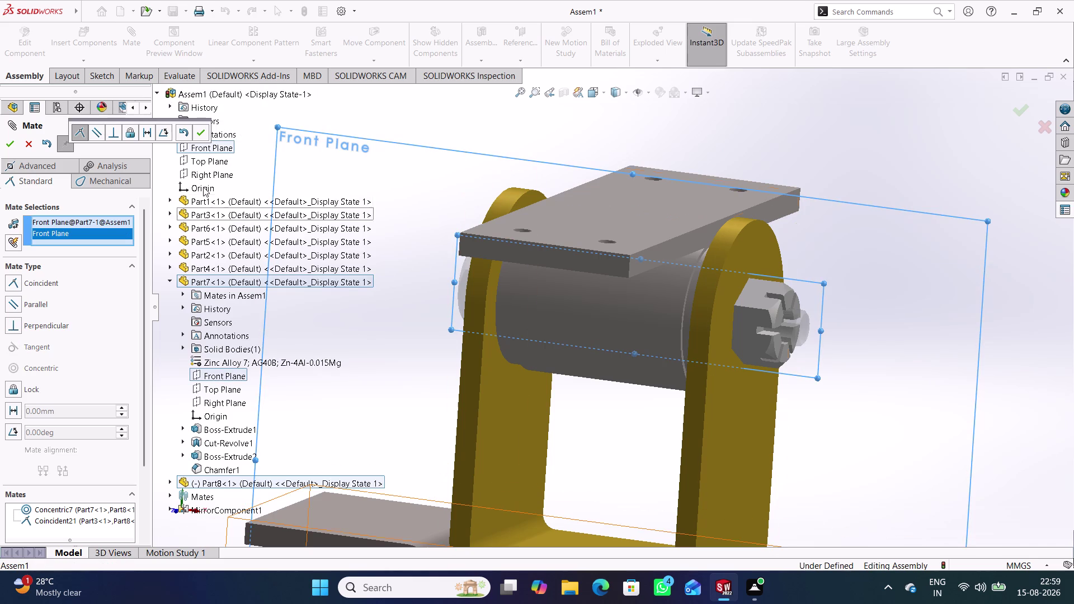
click(195, 129)
click(28, 148)
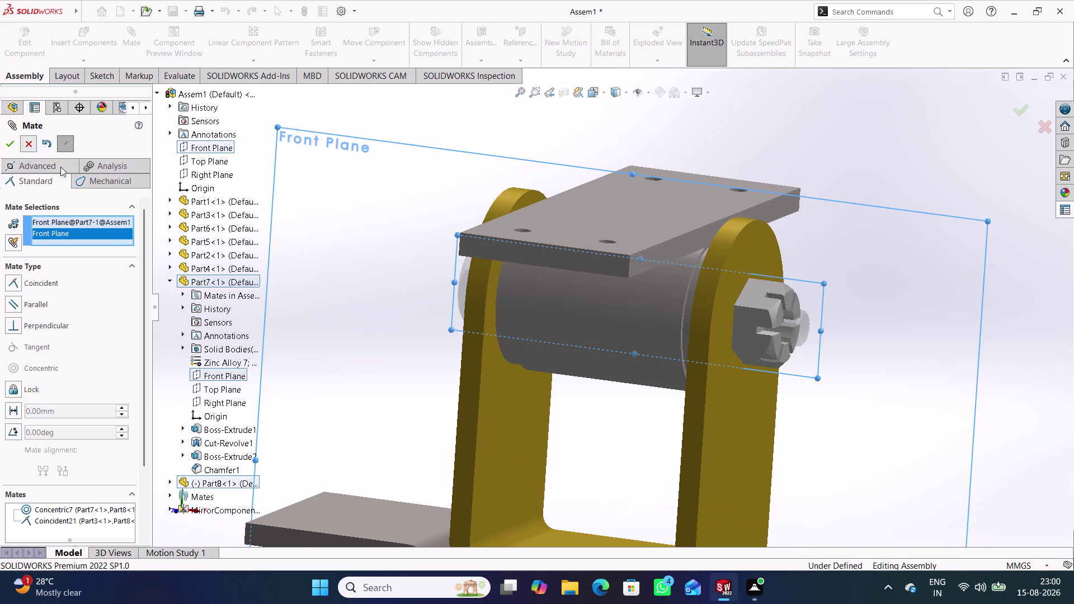
scroll(down, 3)
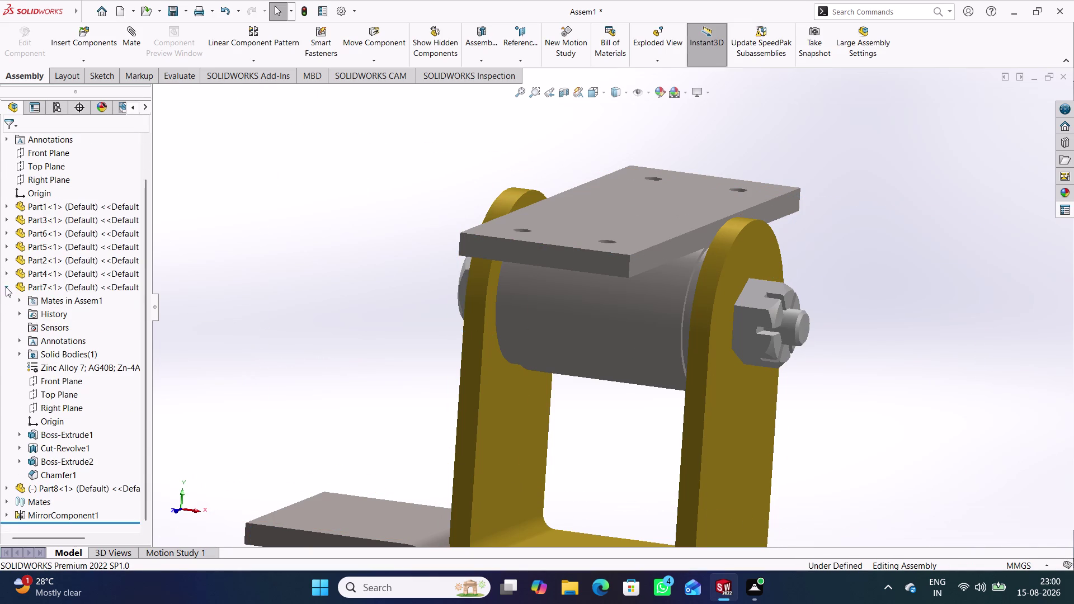
Mate Part8's Front Plane coincident with the assembly Front Plane.
click(6, 287)
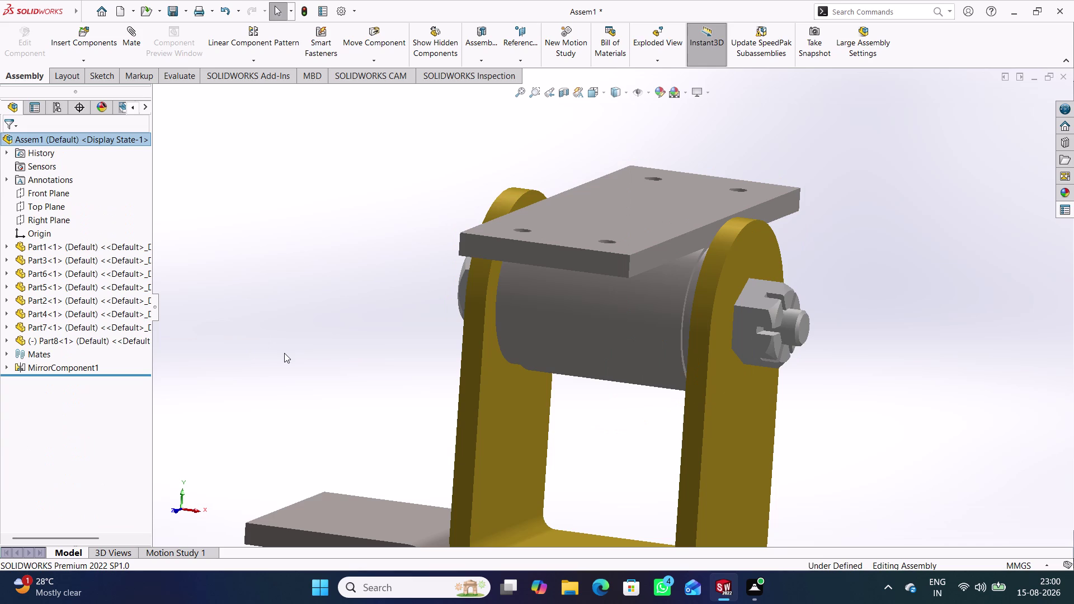
click(8, 341)
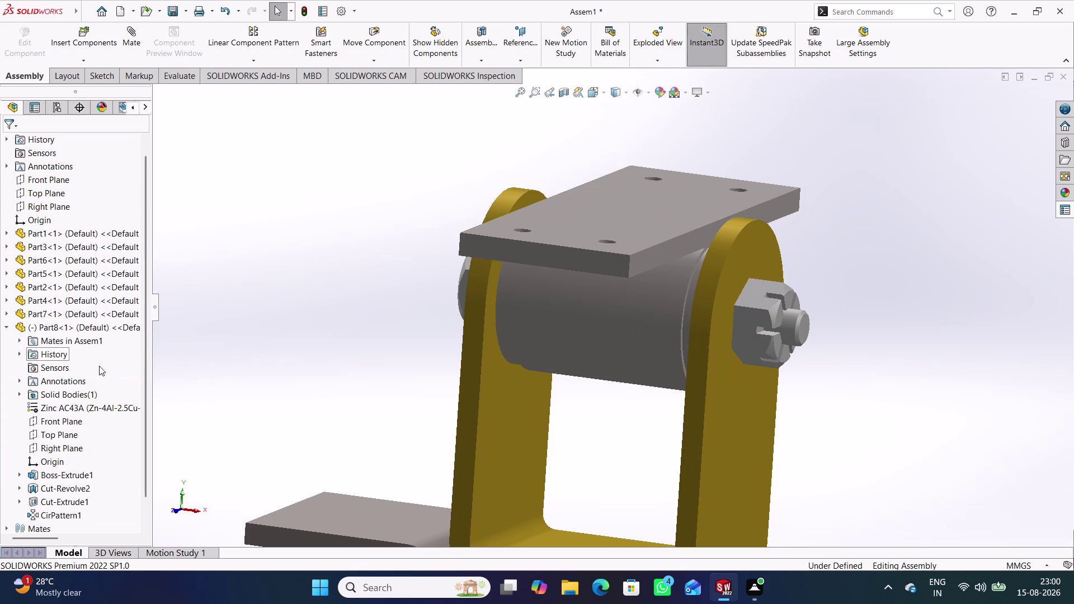
click(66, 421)
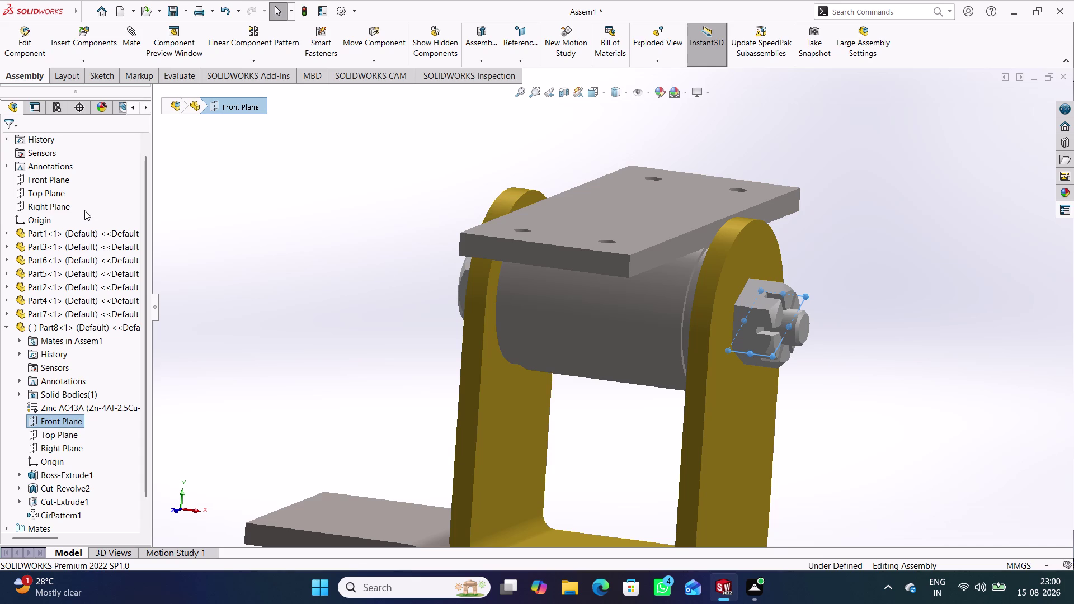
click(67, 180)
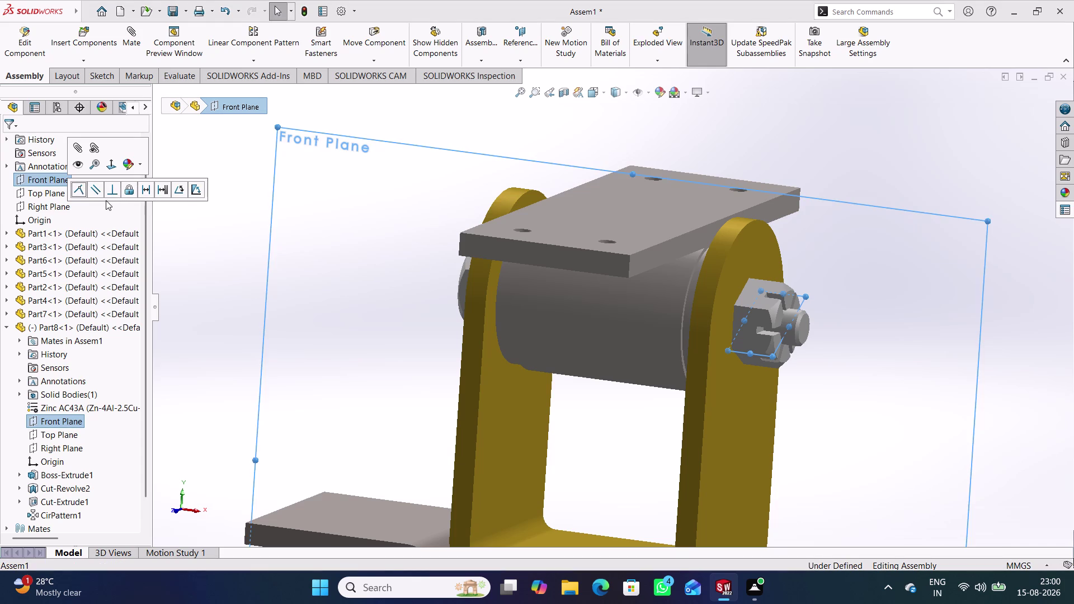
click(80, 190)
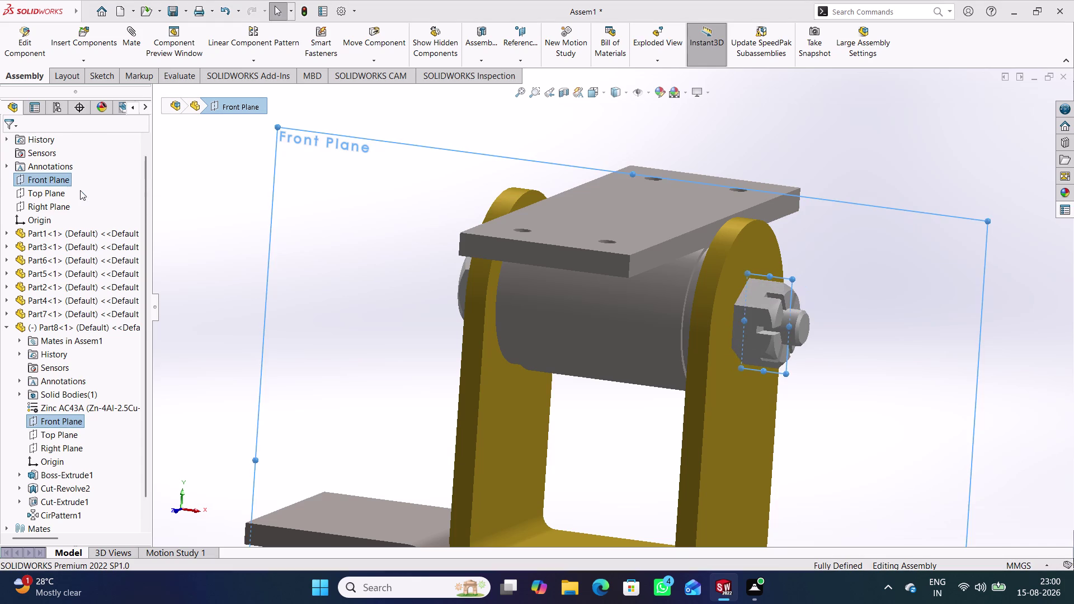
scroll(down, 3)
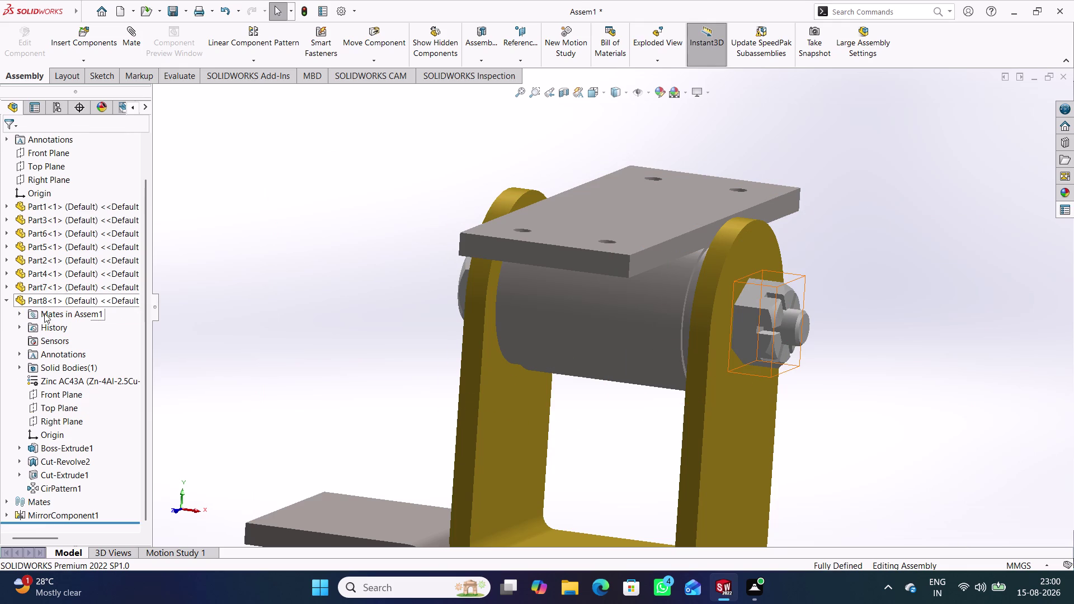
click(7, 301)
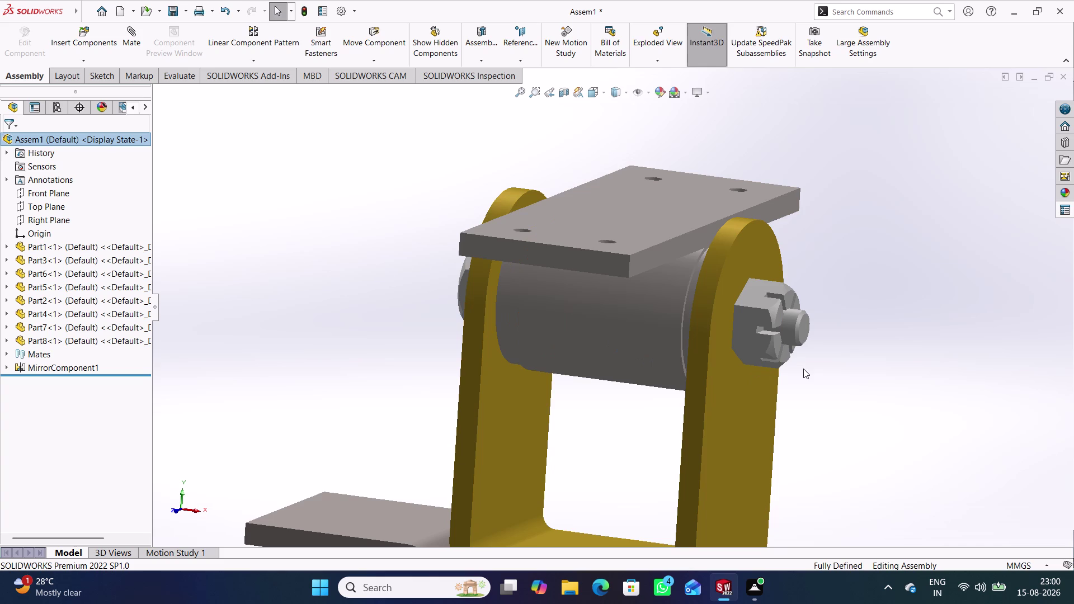
Orbit the assembly, return to Isometric view, and bring up Save As with Ctrl+S.
scroll(down, 3)
scroll(up, 3)
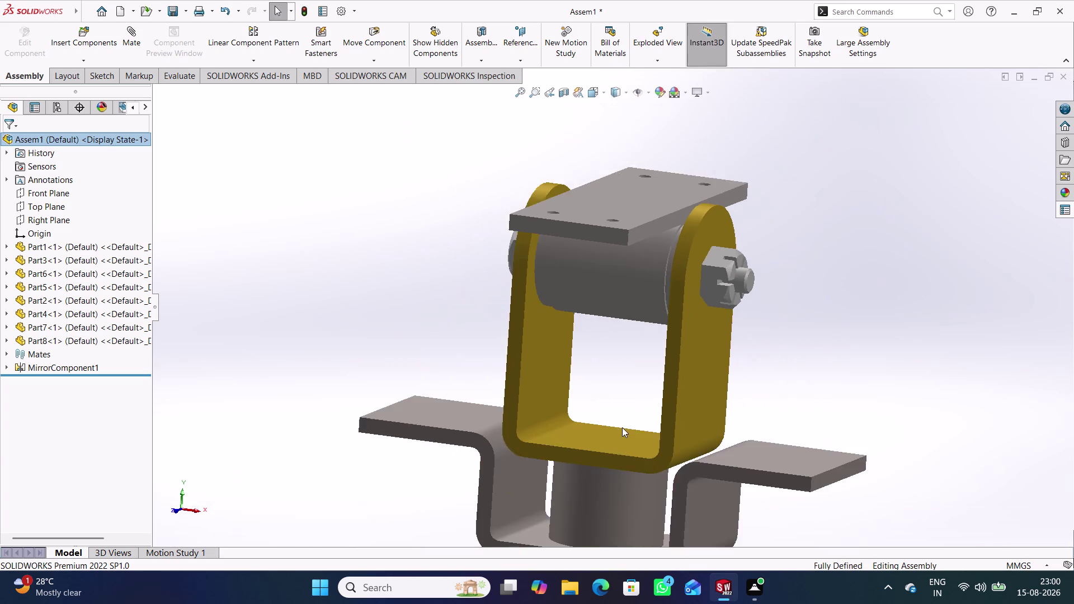
scroll(up, 3)
middle_drag(741, 325, 800, 317)
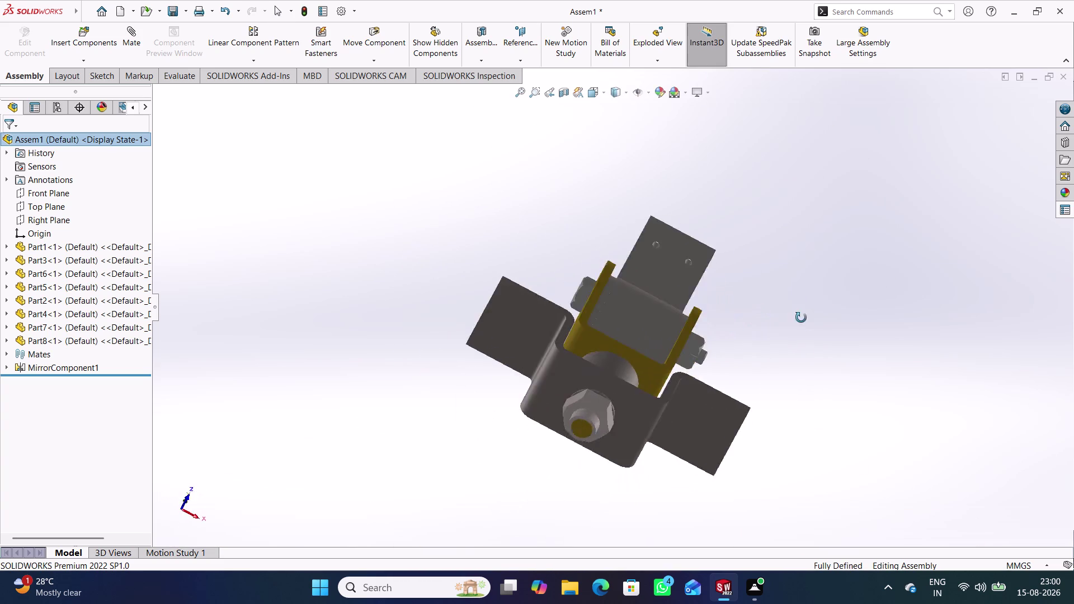
middle_drag(800, 316, 726, 408)
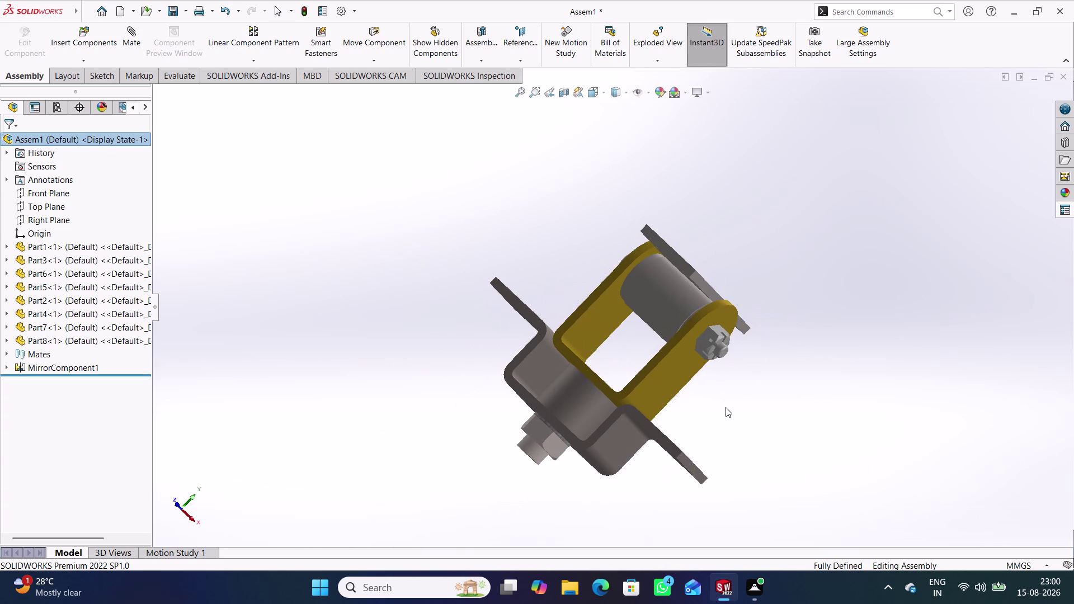
key(ctrl+7)
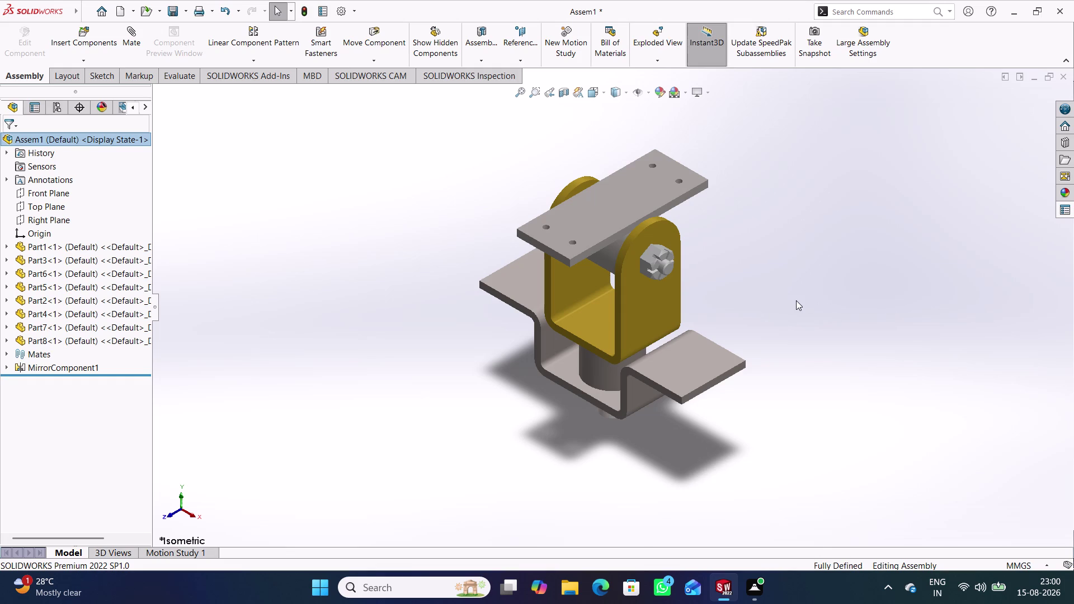
key(ctrl+s)
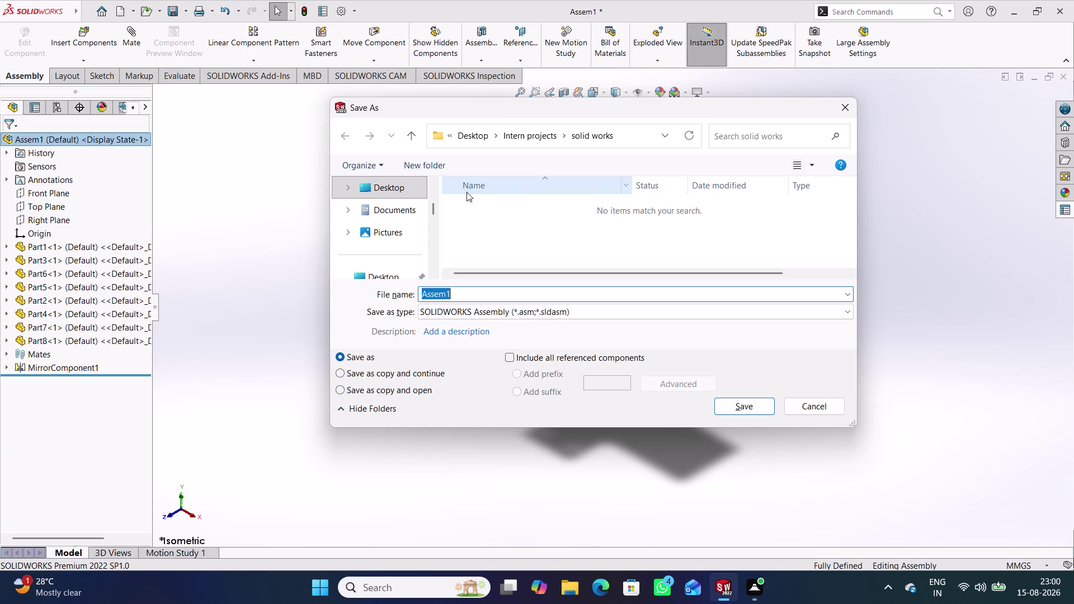
Save the assembly file under the name 'Shock Assembly'.
click(469, 294)
key(BackSpace)
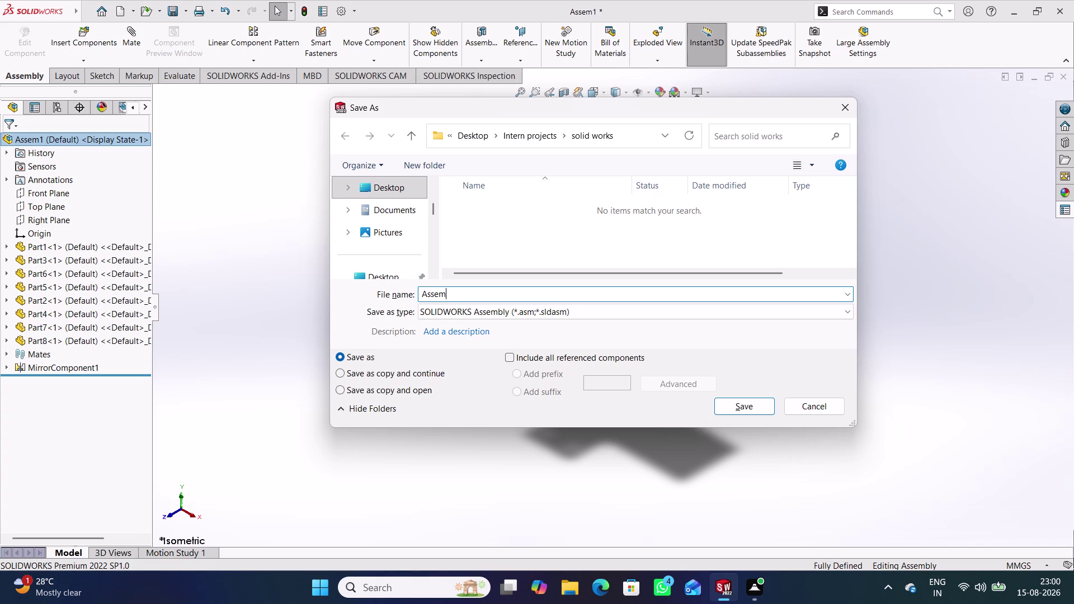
key(Left)
key(Left)
key(Left)
key(space)
text(Sh)
text(ock)
key(space)
click(475, 294)
text(bly)
key(Return)
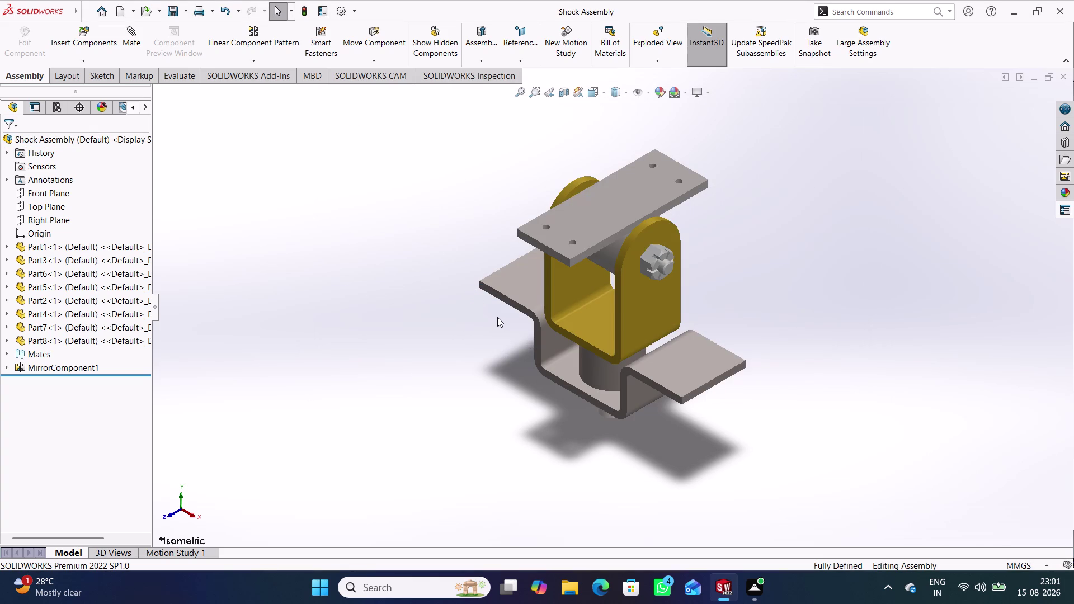
key(ctrl+n)
Create a new drawing document using the A0 (ISO) sheet size.
click(540, 298)
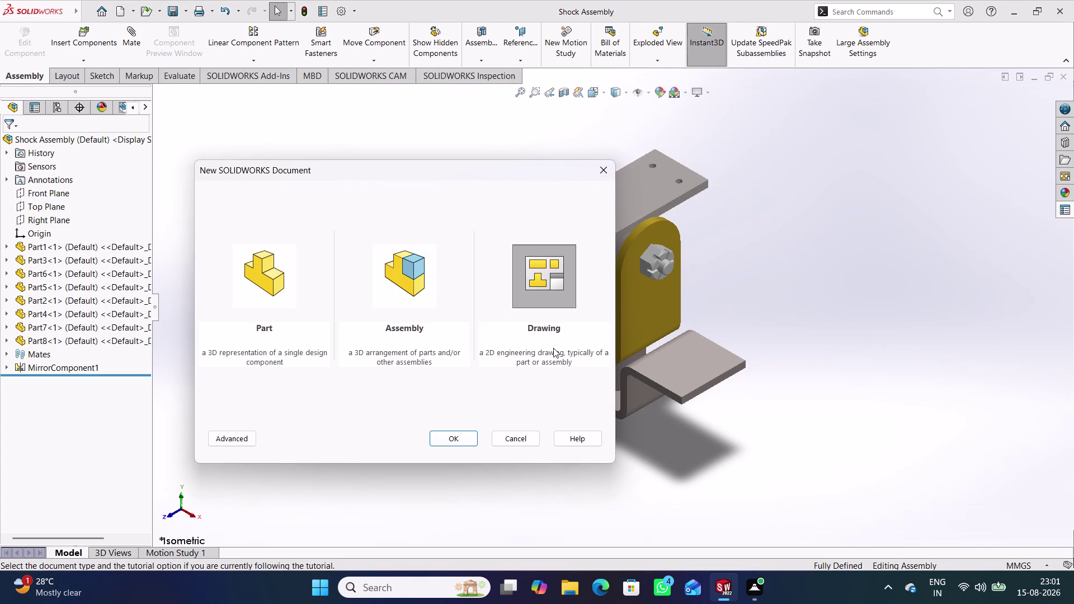
click(455, 440)
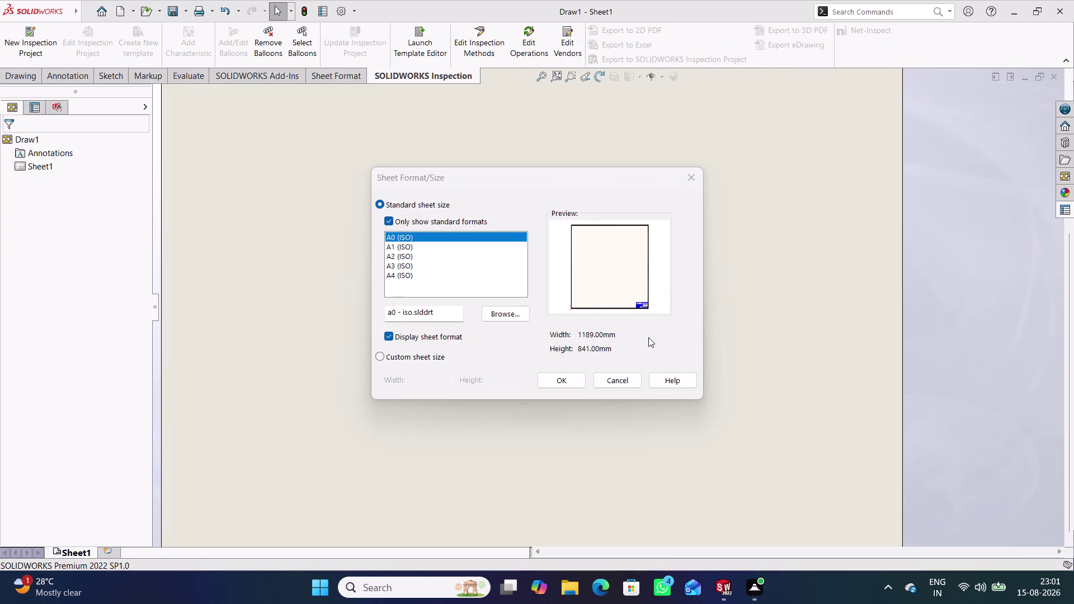
click(413, 246)
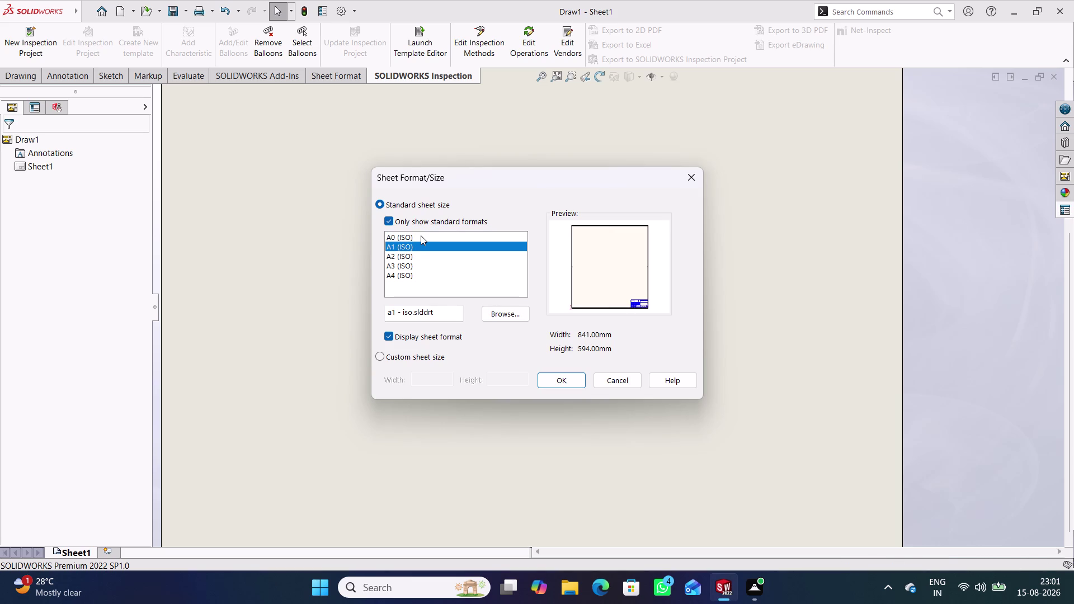
click(421, 235)
click(422, 243)
click(435, 238)
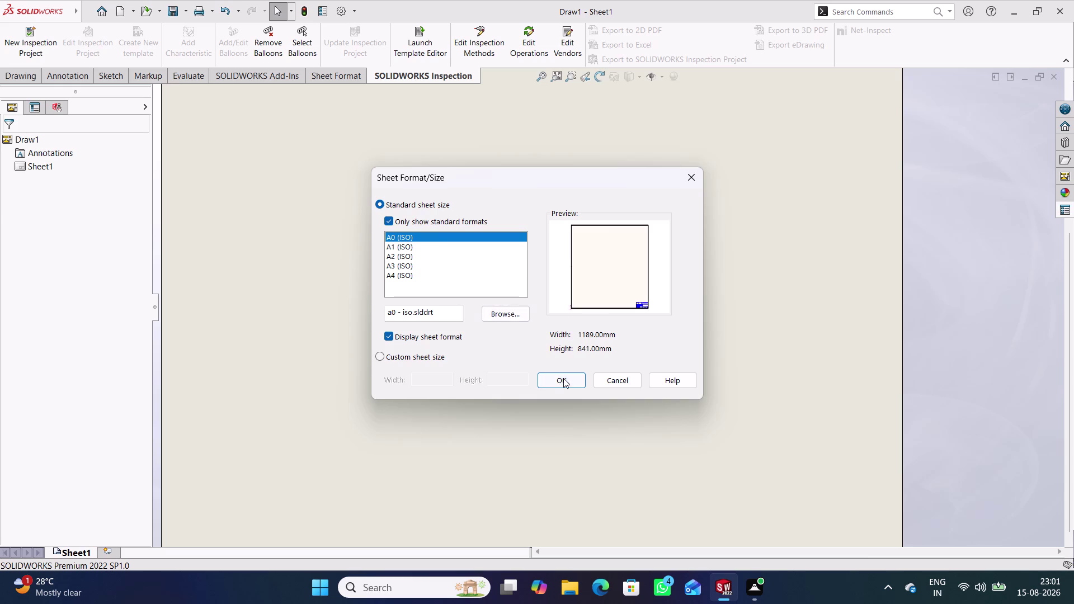
click(563, 378)
scroll(up, 3)
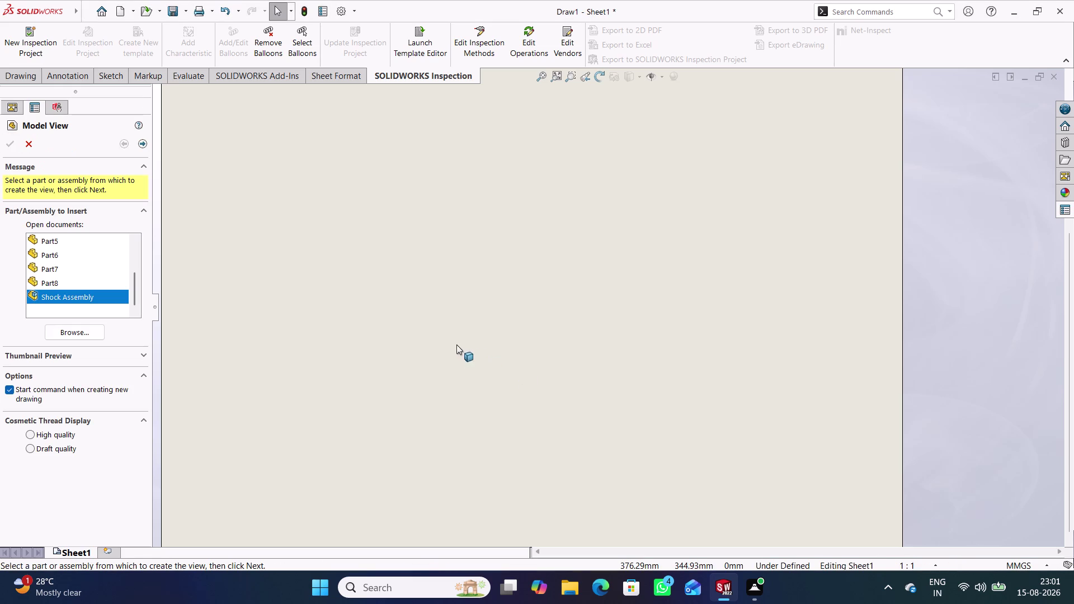
Zoom around the empty A0 sheet, then bring up Save As for Draw1.
scroll(up, 3)
scroll(down, 3)
scroll(down, 3)
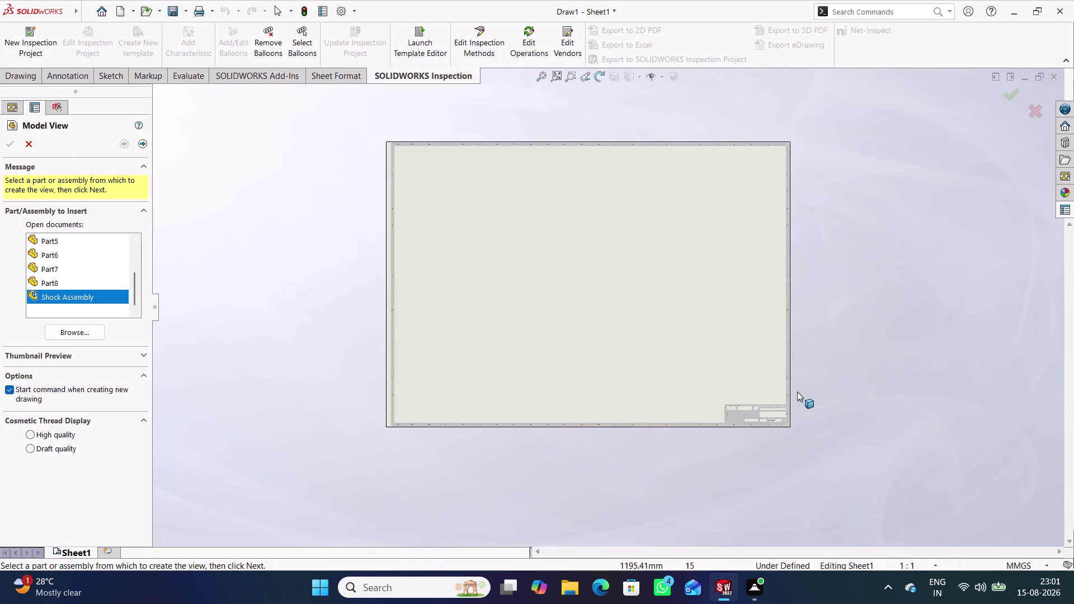
scroll(down, 3)
scroll(down, 3)
scroll(down, 3)
scroll(up, 3)
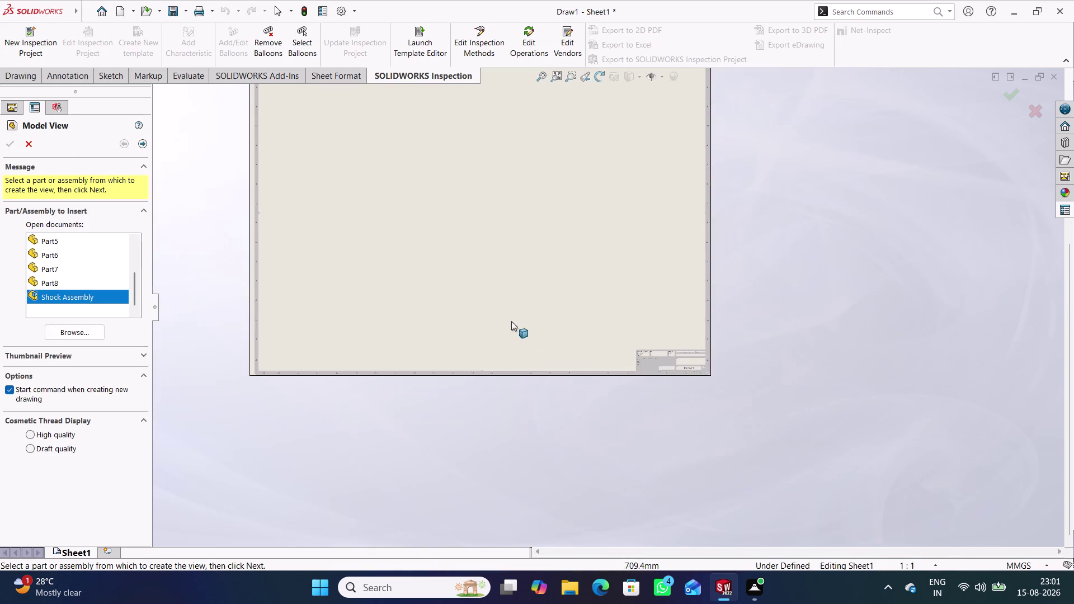
scroll(up, 3)
scroll(down, 3)
scroll(down, 3)
scroll(up, 3)
scroll(down, 3)
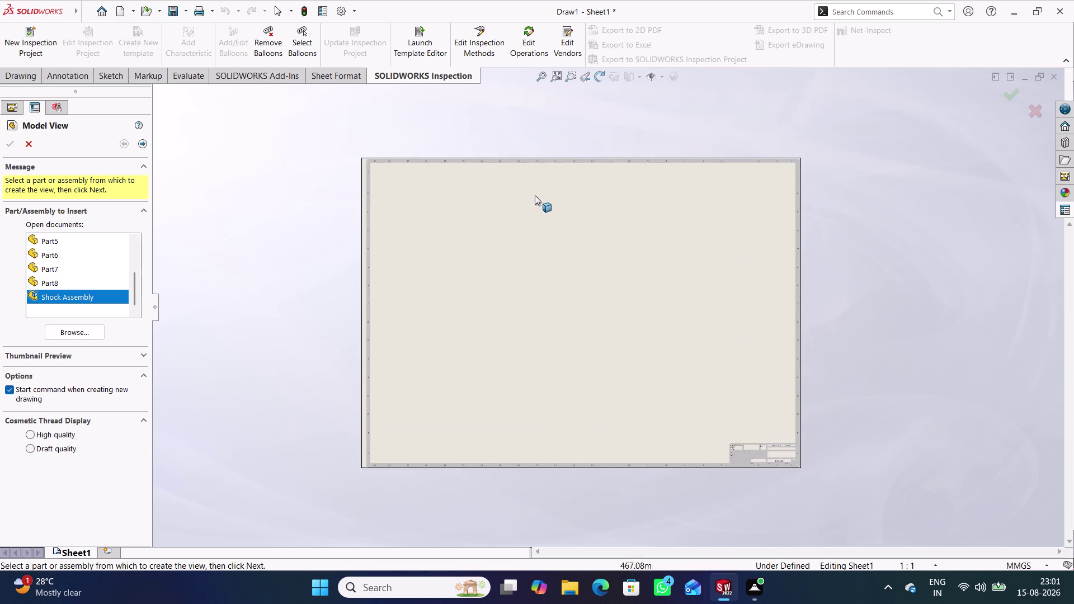
scroll(down, 3)
scroll(down, 3)
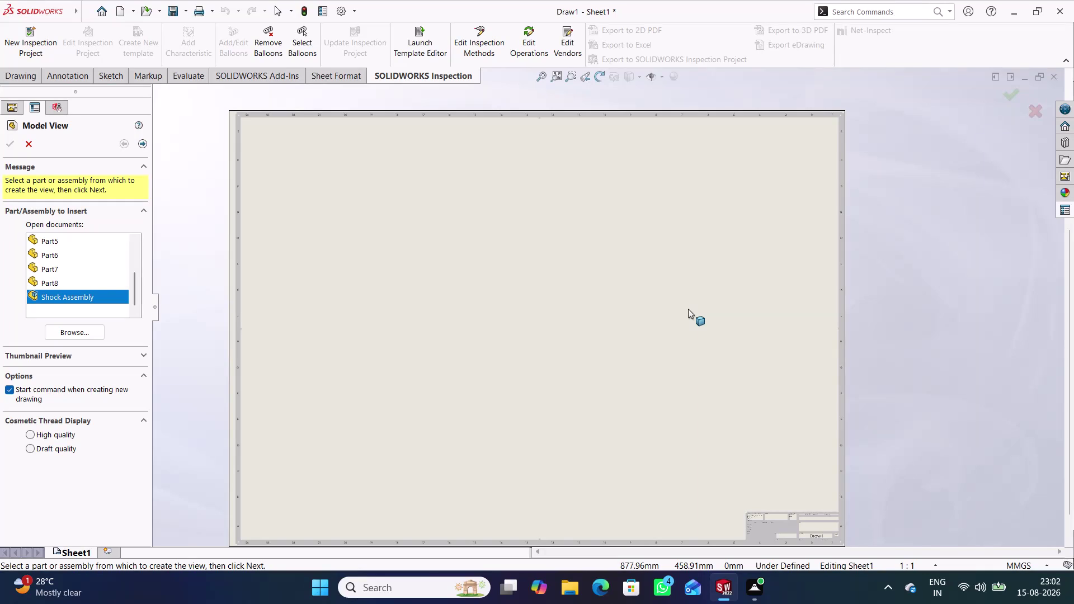
key(ctrl+s)
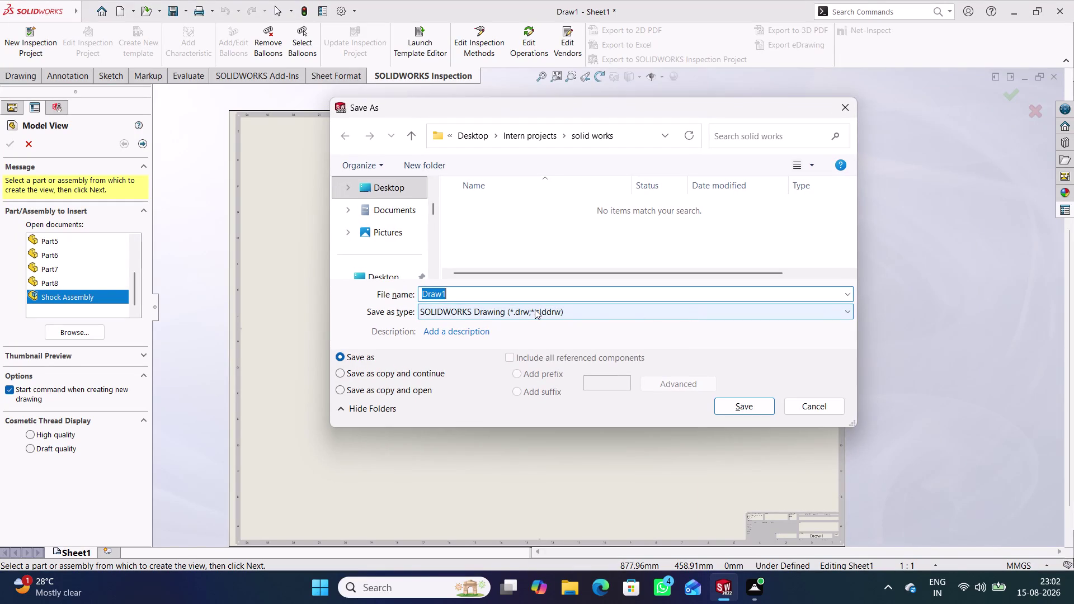
Save the drawing as a PDF named 'Shock Assembly'.
key(ctrl+s)
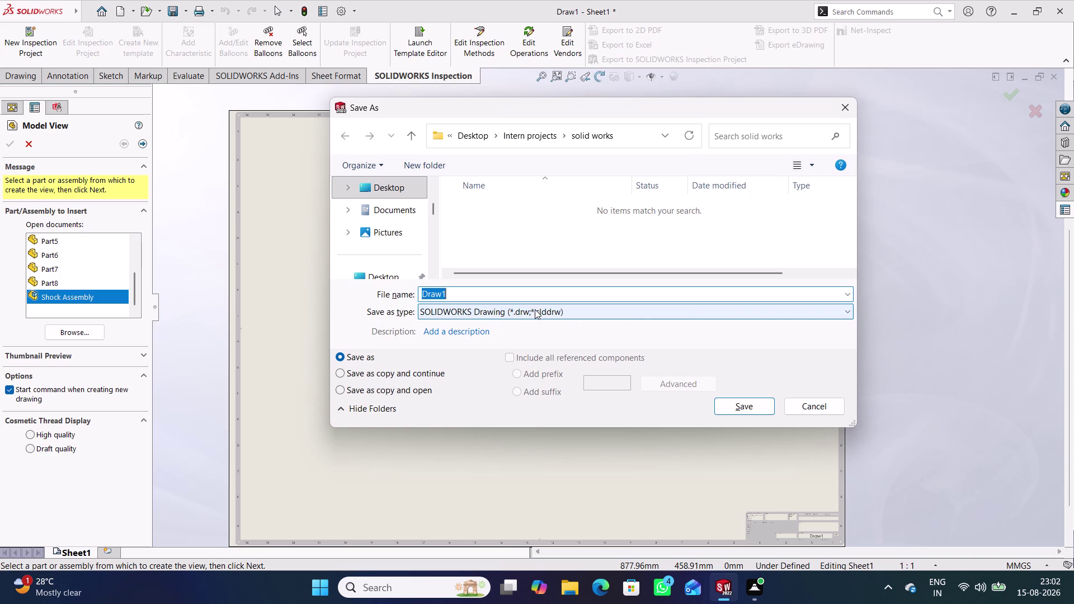
click(461, 292)
drag(463, 292, 402, 294)
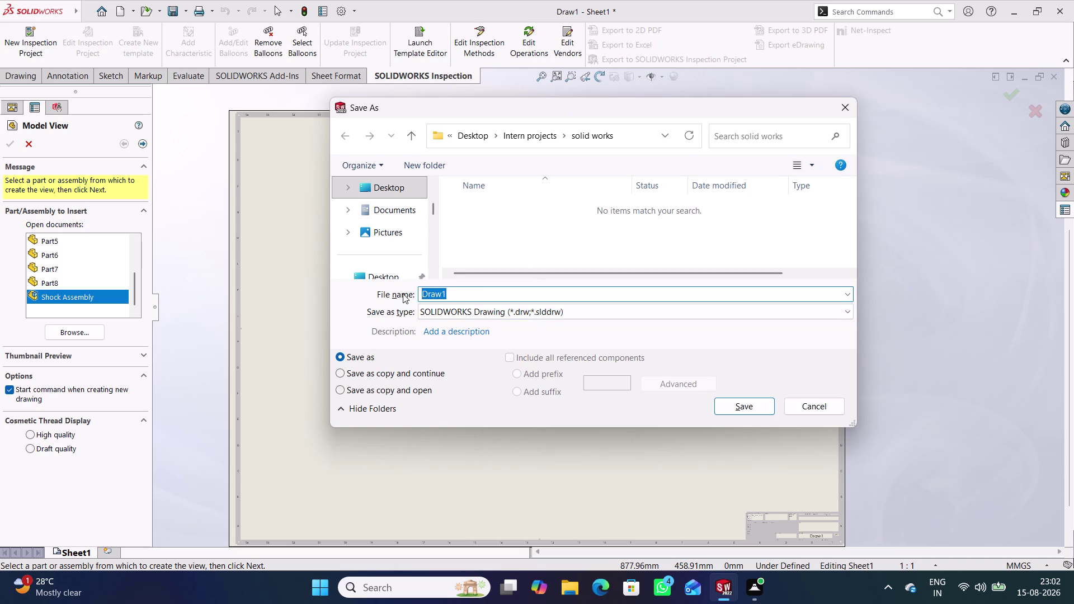
key(shift+s)
key(h)
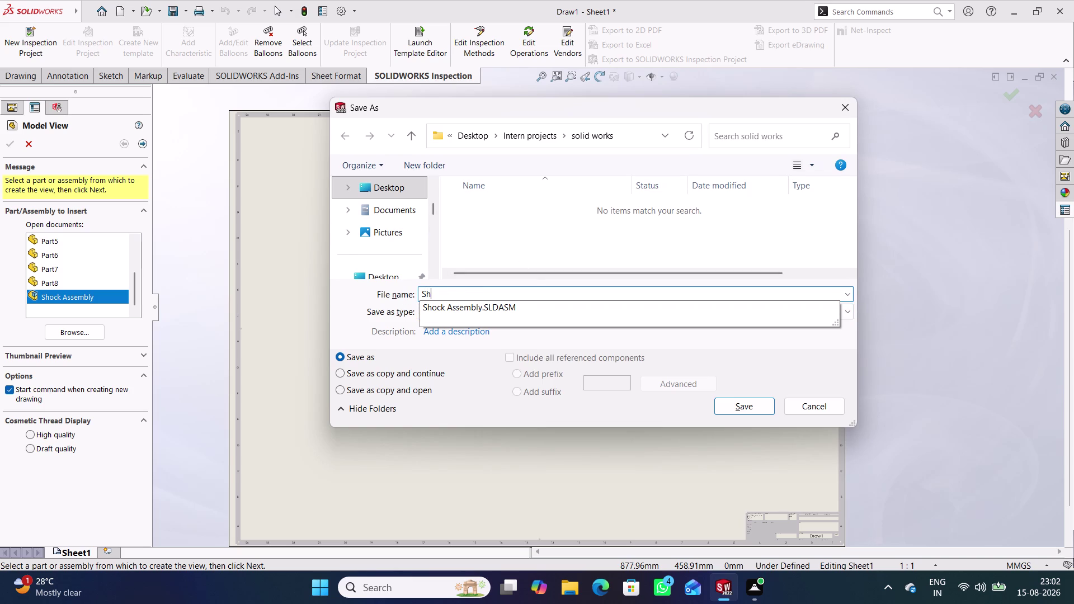
text(ock)
key(space)
text(Assemb)
text(ly)
click(847, 312)
click(592, 363)
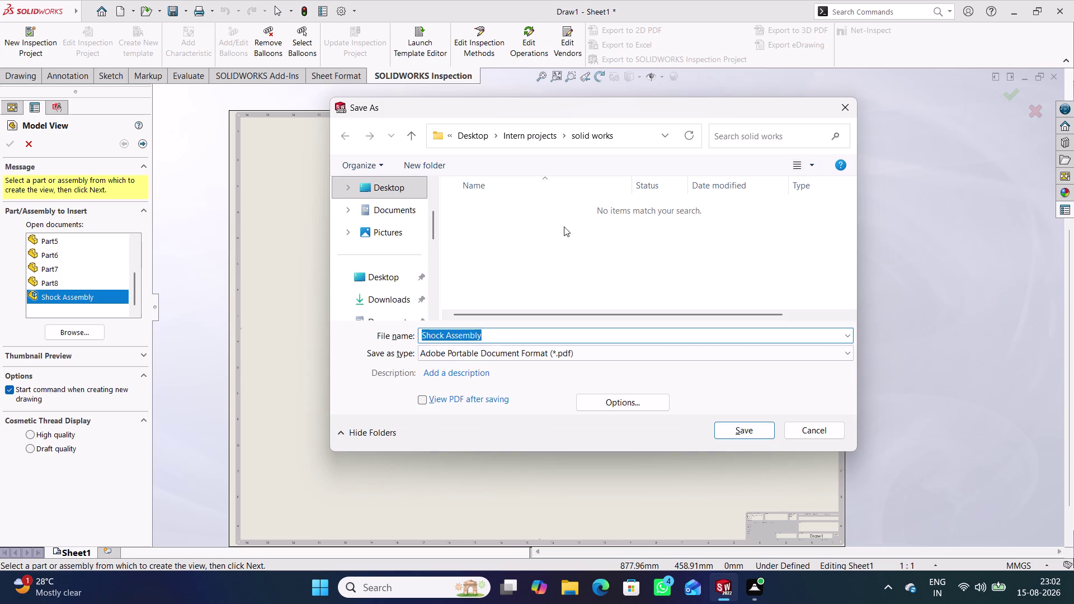
click(751, 430)
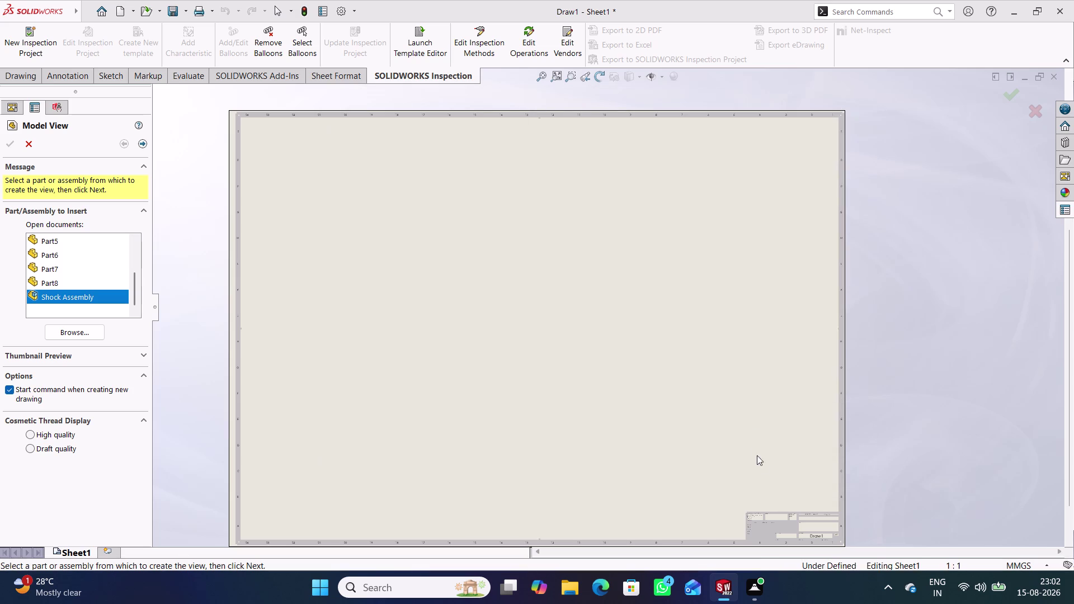
Zoom around the blank A0 sheet and switch to the Drawing commands.
scroll(up, 3)
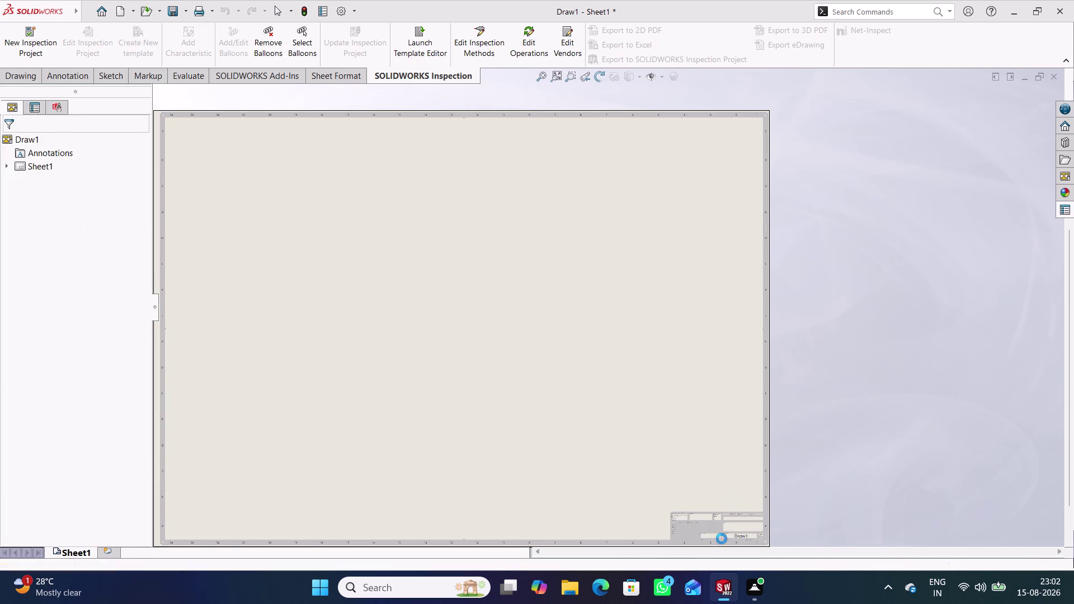
scroll(down, 3)
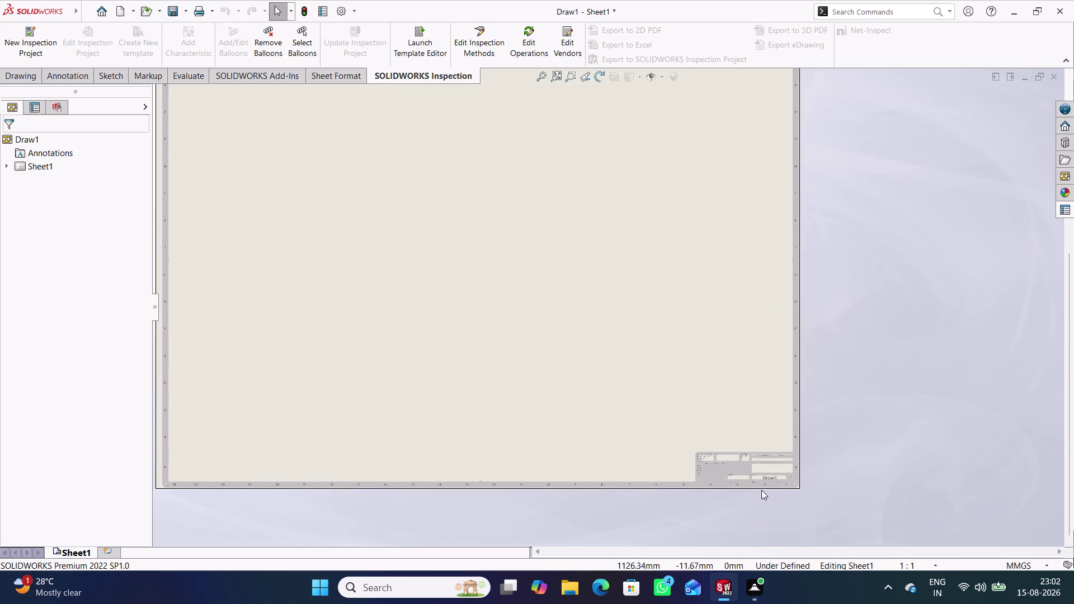
scroll(up, 3)
scroll(up, 3)
scroll(up, 3)
scroll(down, 3)
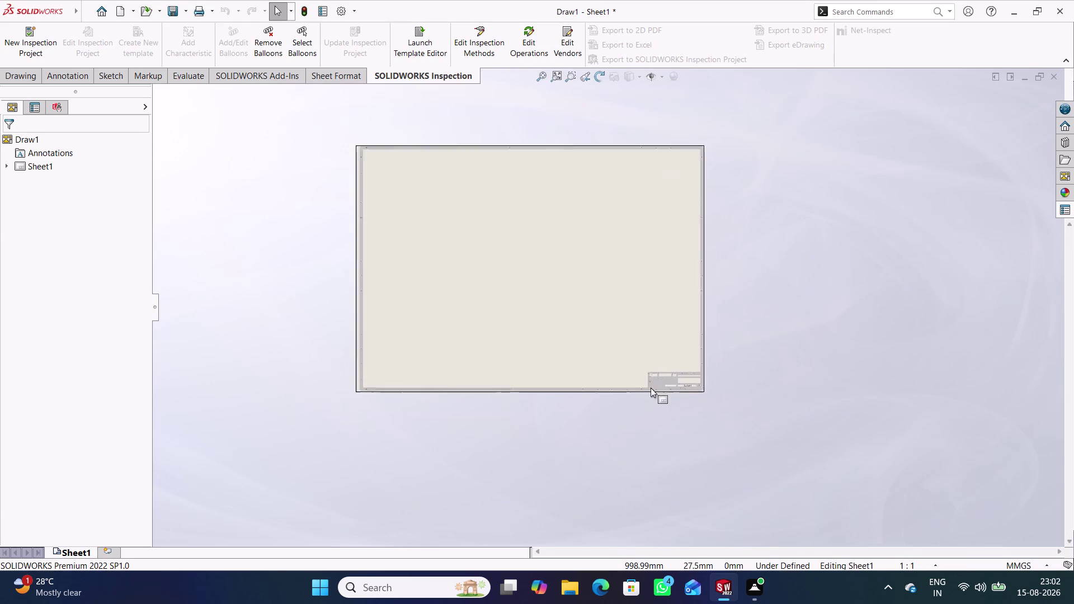
scroll(down, 3)
scroll(down, 3)
scroll(down, 3)
scroll(up, 3)
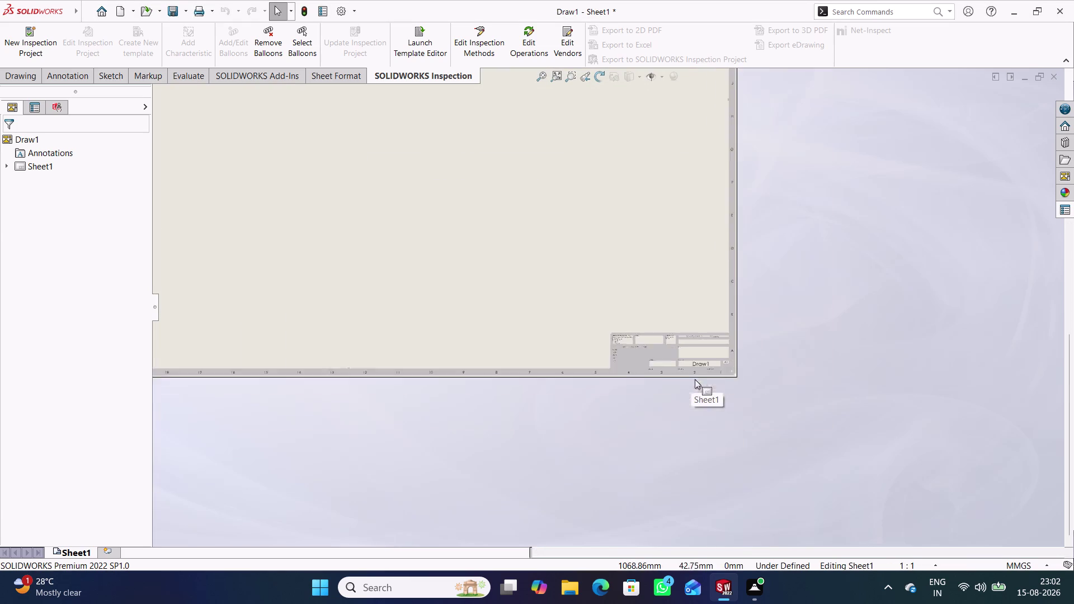
scroll(up, 3)
scroll(down, 3)
scroll(down, 3)
scroll(down, 3)
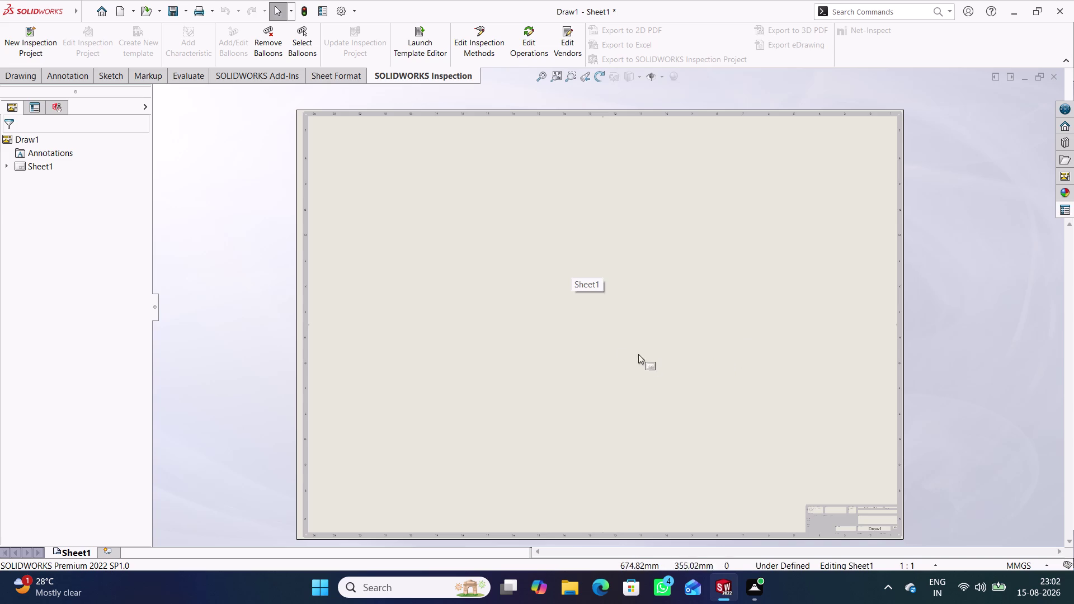
click(17, 73)
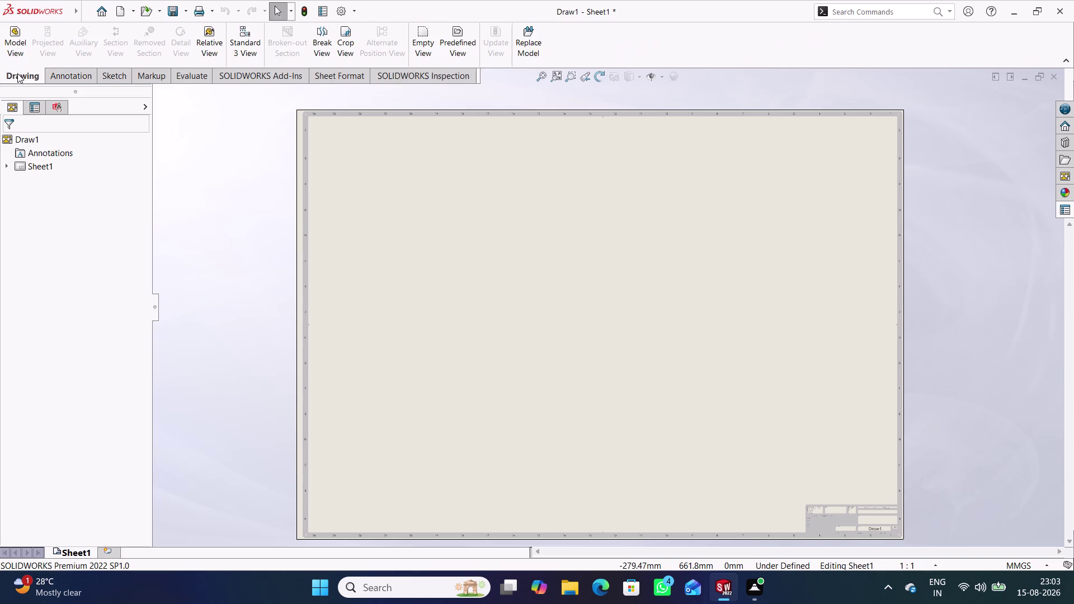
Place Part1's front view with hidden lines visible and a projected top view above it.
click(19, 46)
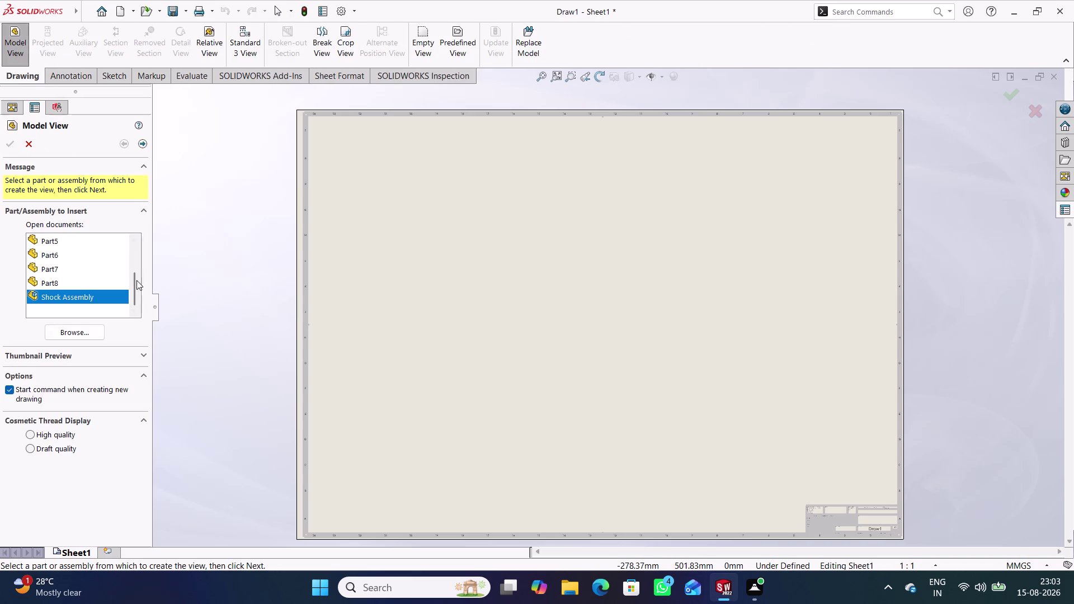
scroll(up, 3)
click(62, 243)
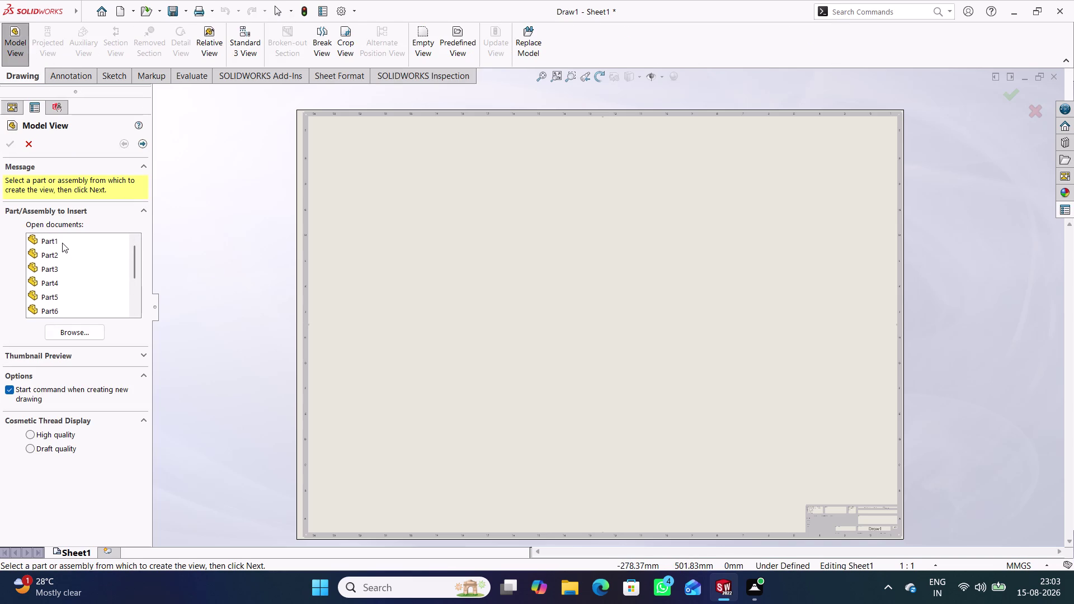
double_click(77, 242)
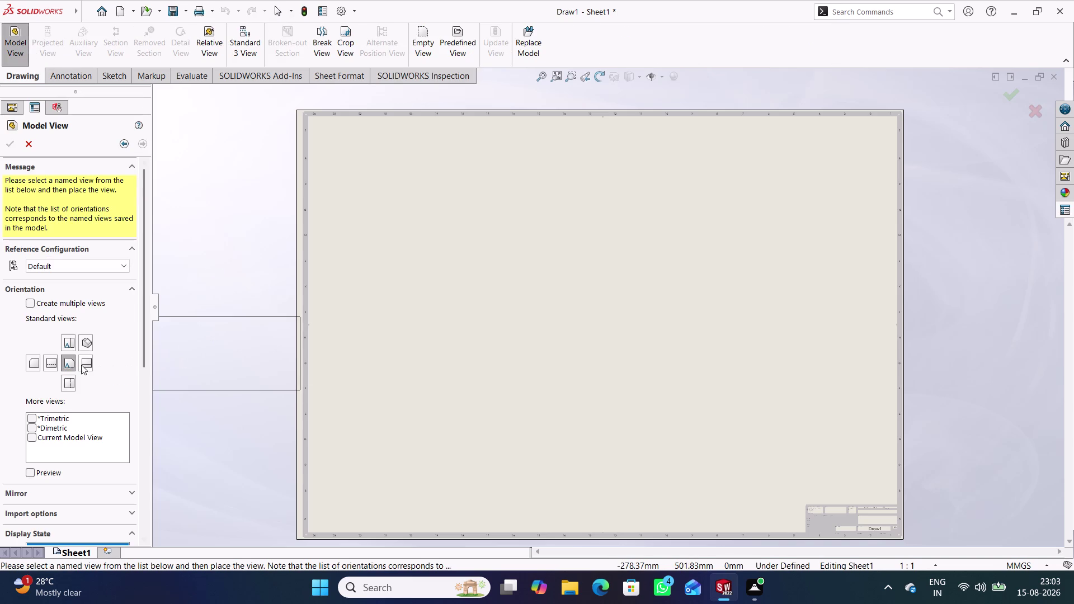
scroll(down, 3)
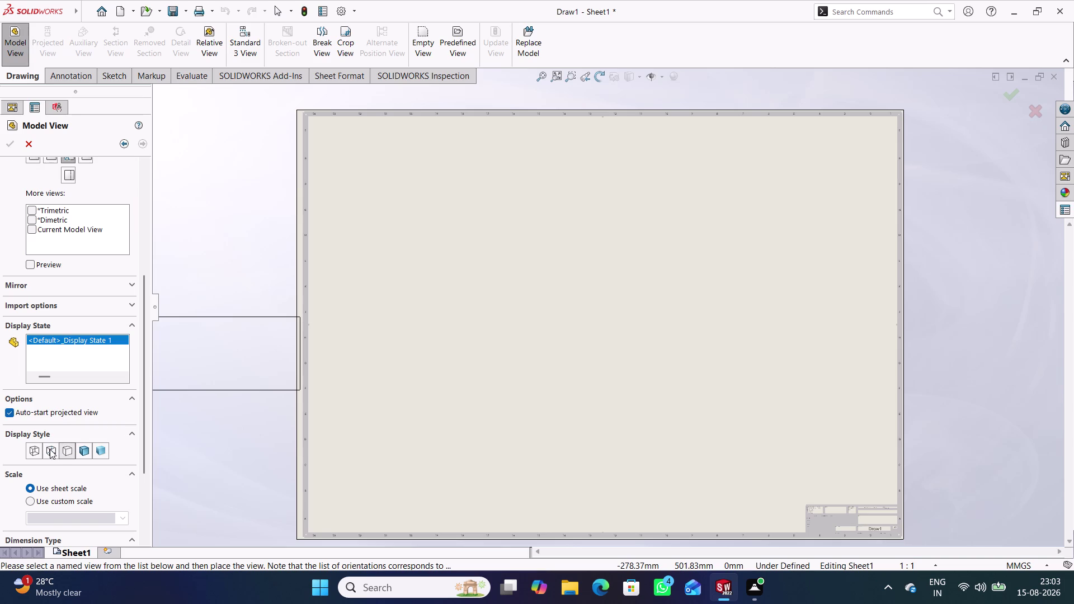
click(50, 449)
scroll(up, 3)
click(66, 258)
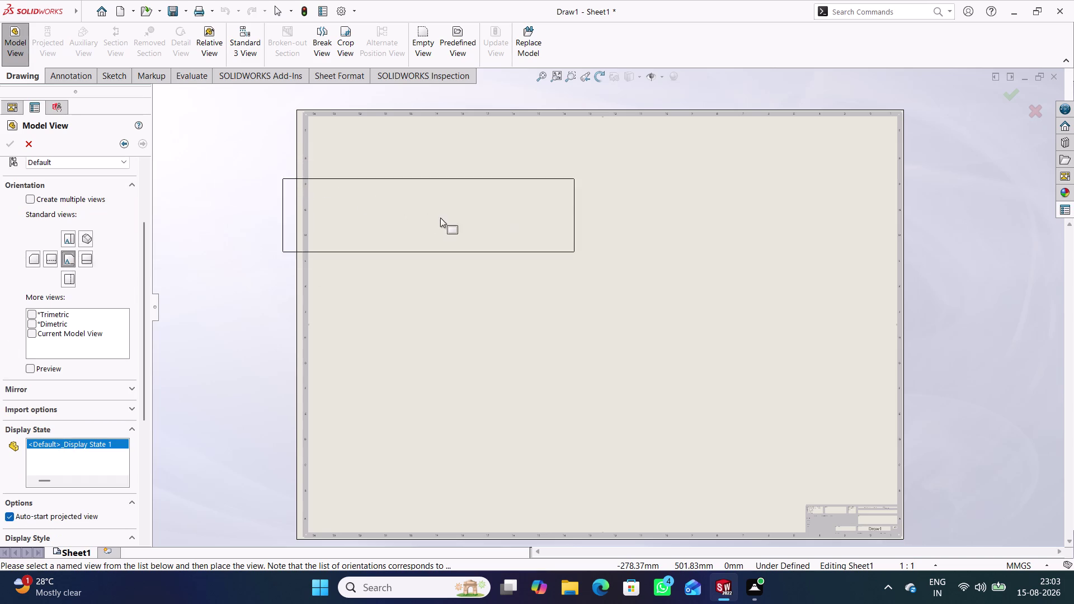
click(480, 212)
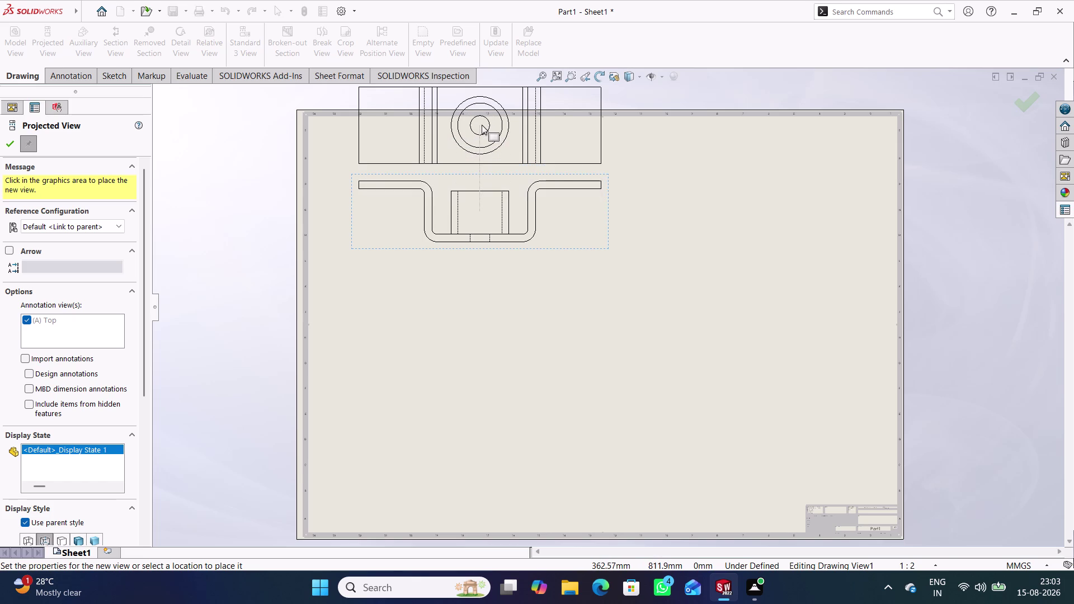
click(482, 124)
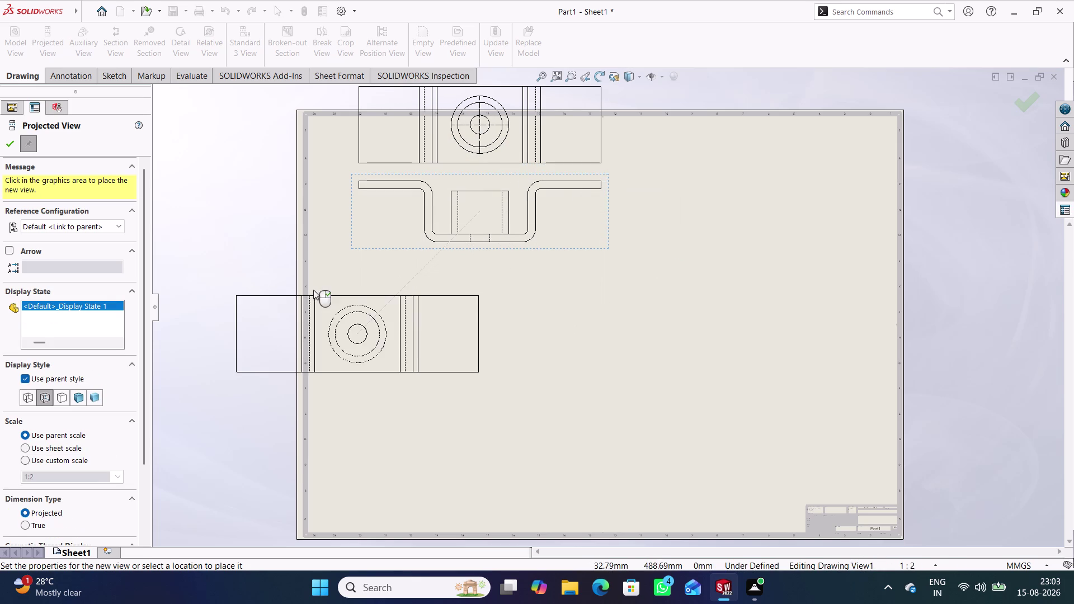
click(12, 144)
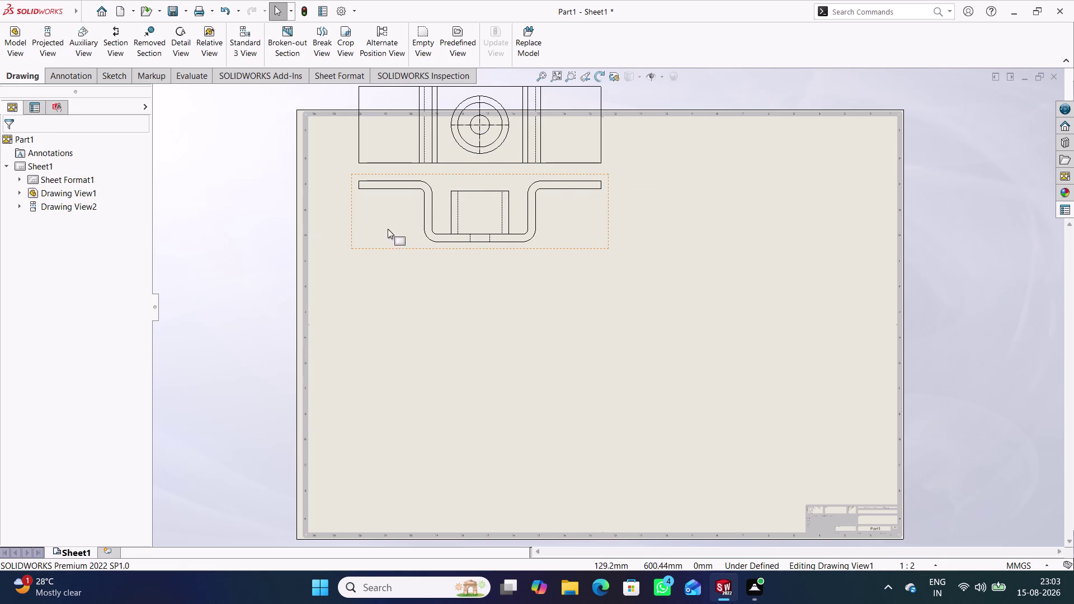
drag(386, 245, 372, 301)
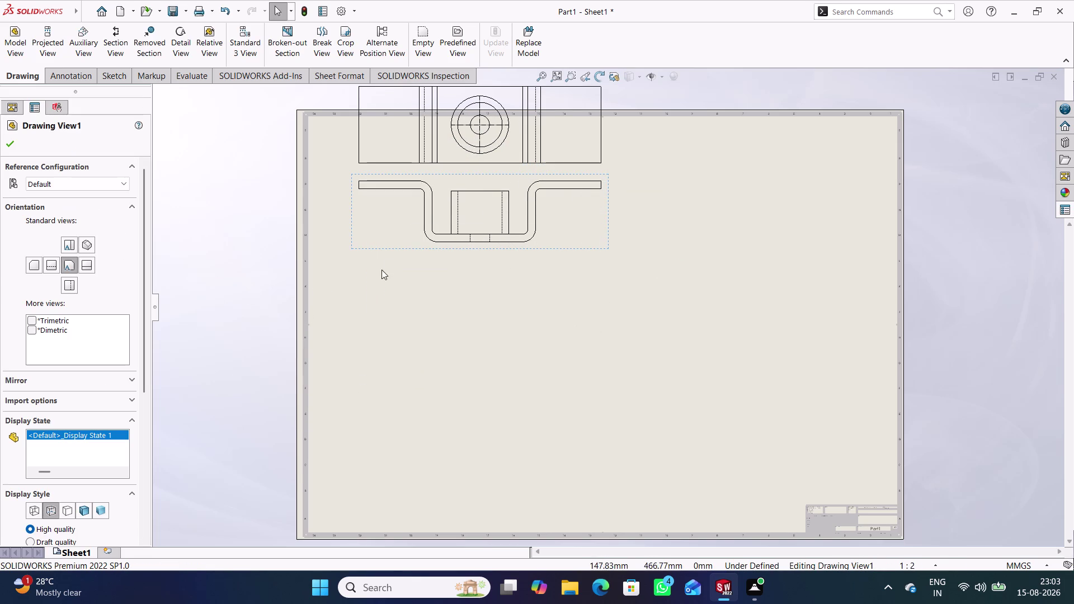
Drag the Part1 views down so the top view sits inside the sheet border.
click(354, 273)
drag(381, 249, 374, 280)
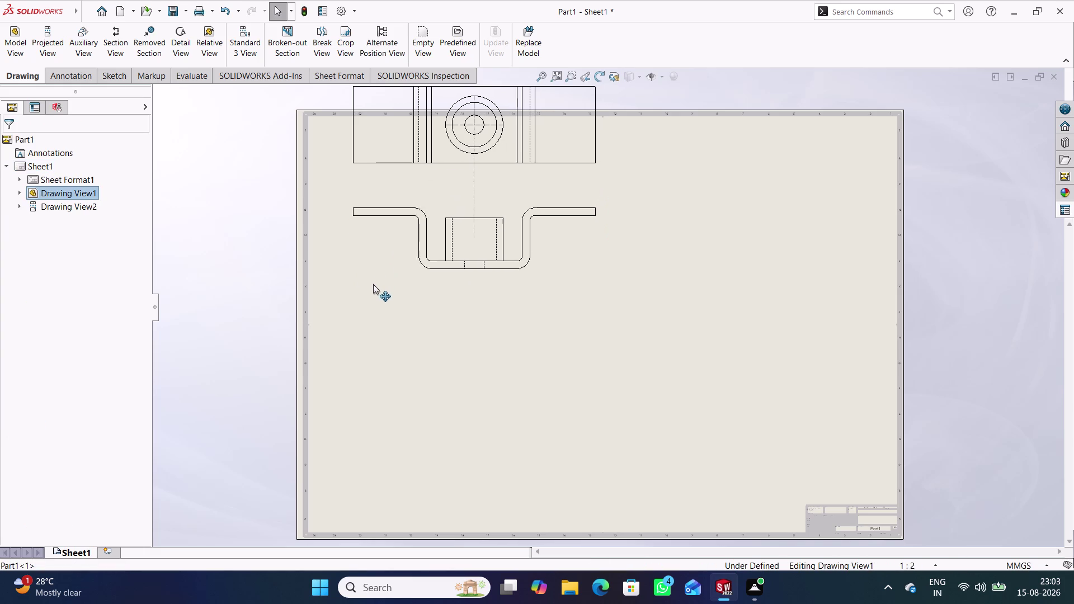
drag(375, 281, 366, 311)
drag(389, 171, 391, 196)
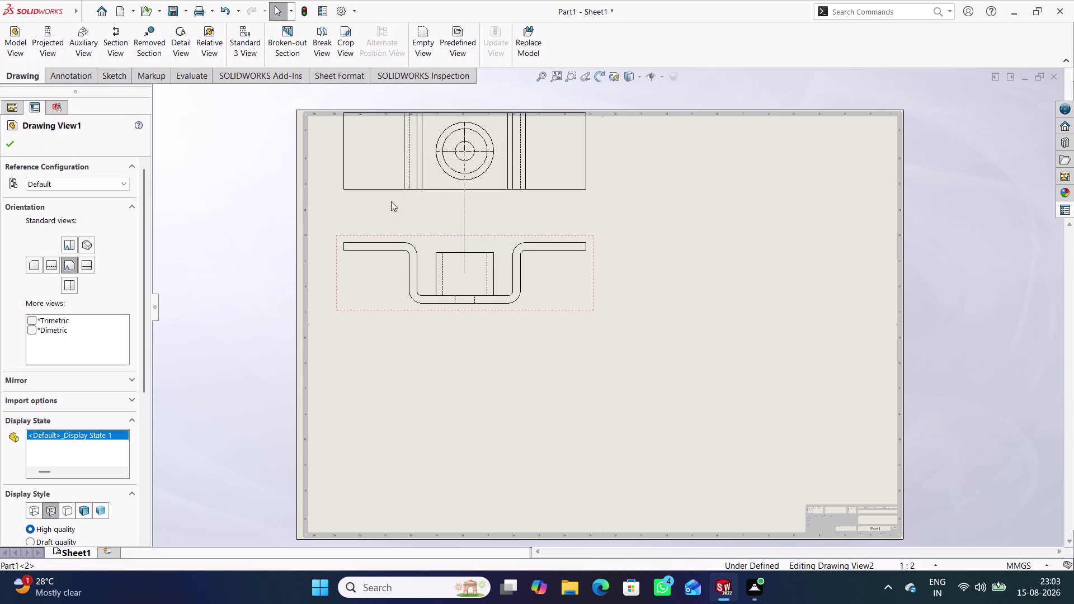
drag(391, 196, 391, 218)
click(385, 358)
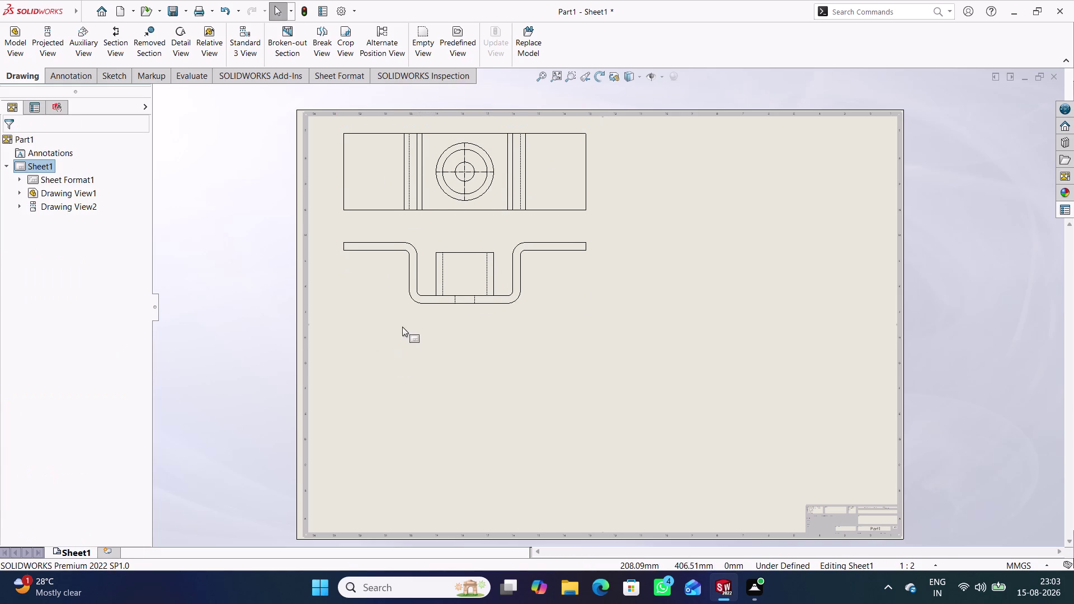
Give the front view a custom scale of 1:3 and confirm the properties.
double_click(402, 310)
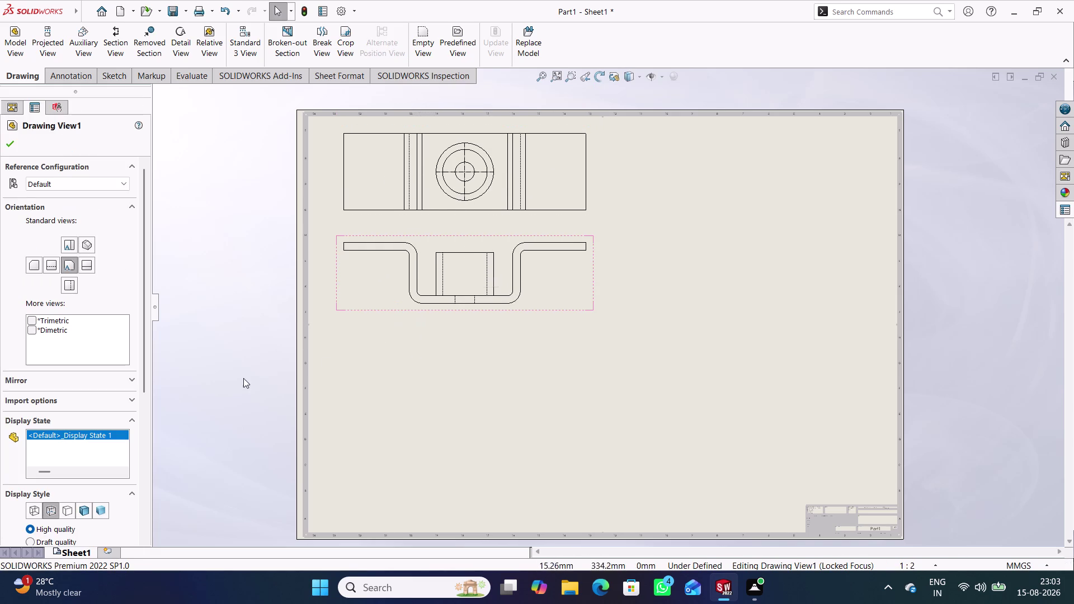
scroll(down, 3)
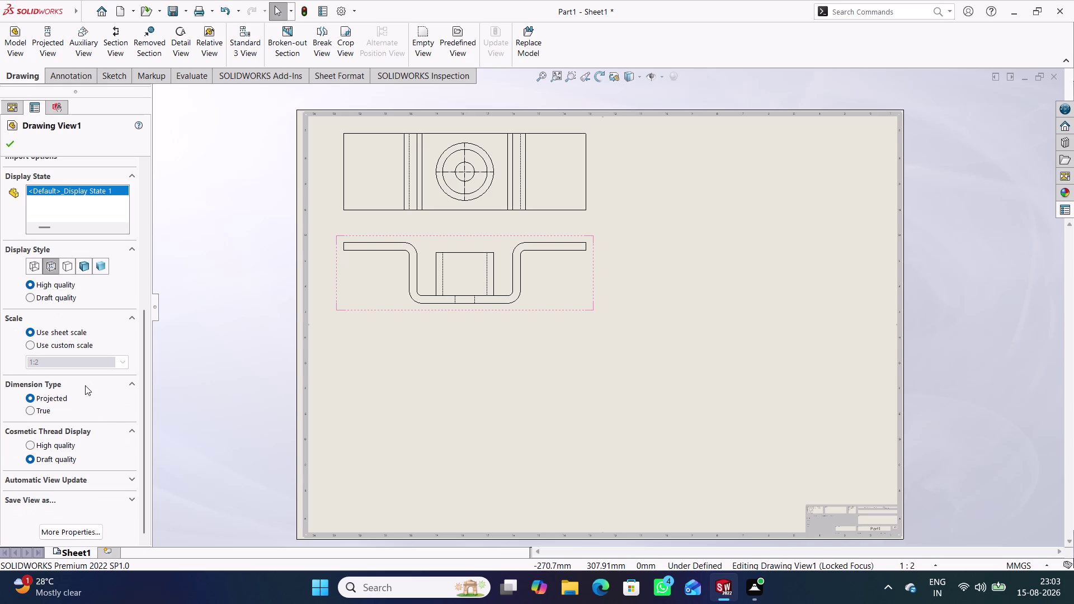
click(91, 346)
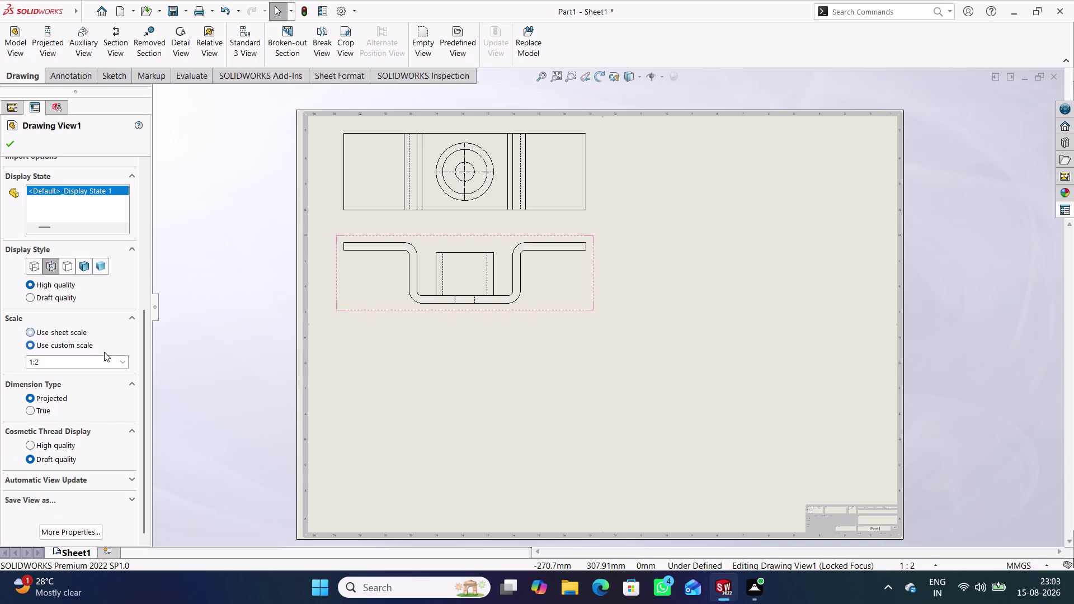
click(123, 361)
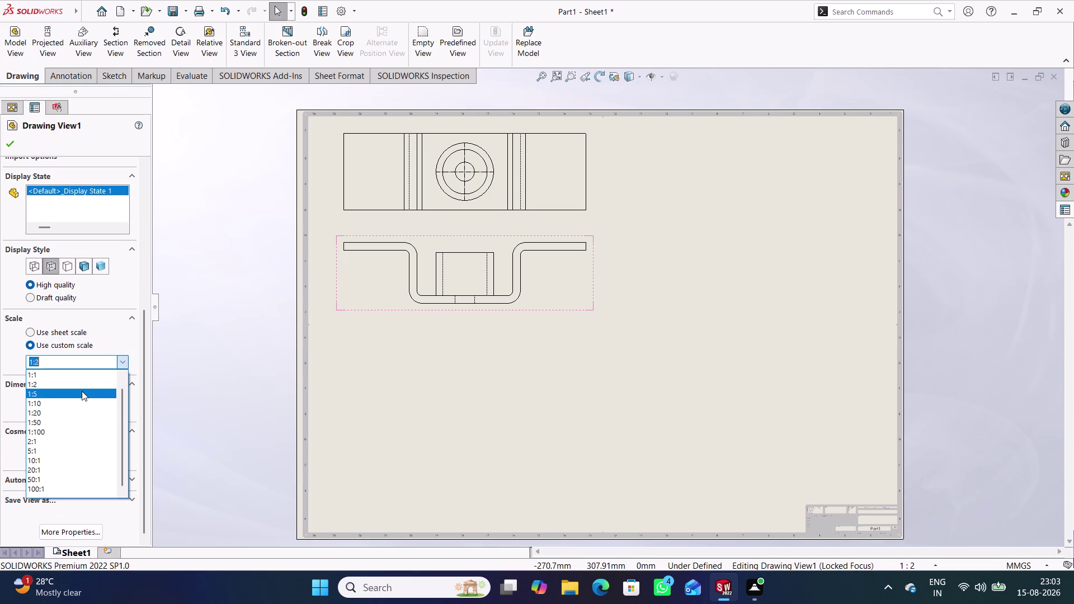
click(82, 392)
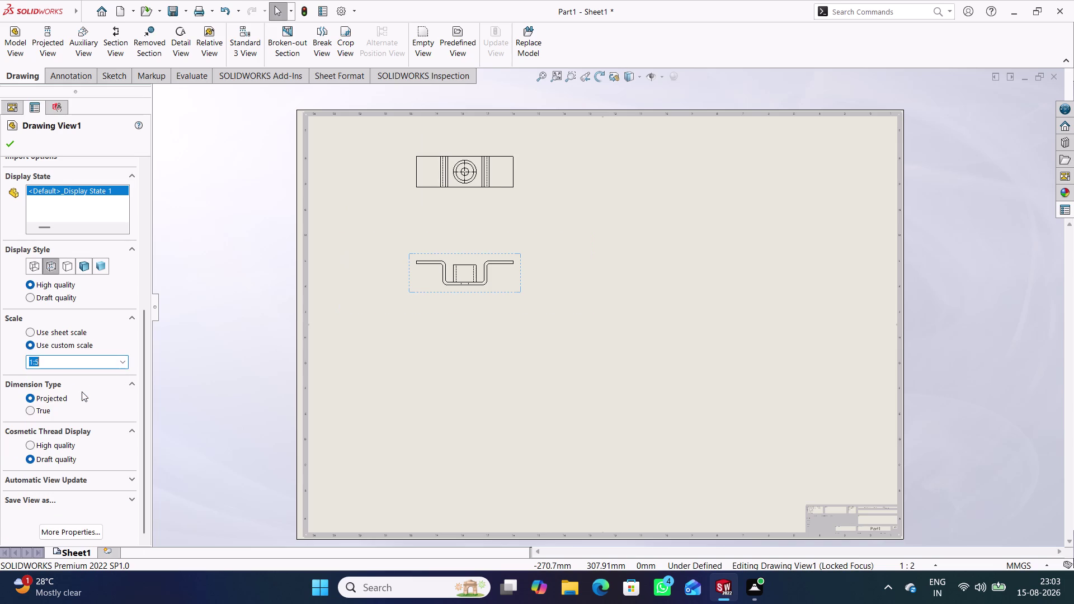
click(121, 361)
click(116, 362)
click(45, 363)
key(BackSpace)
key(3)
key(Return)
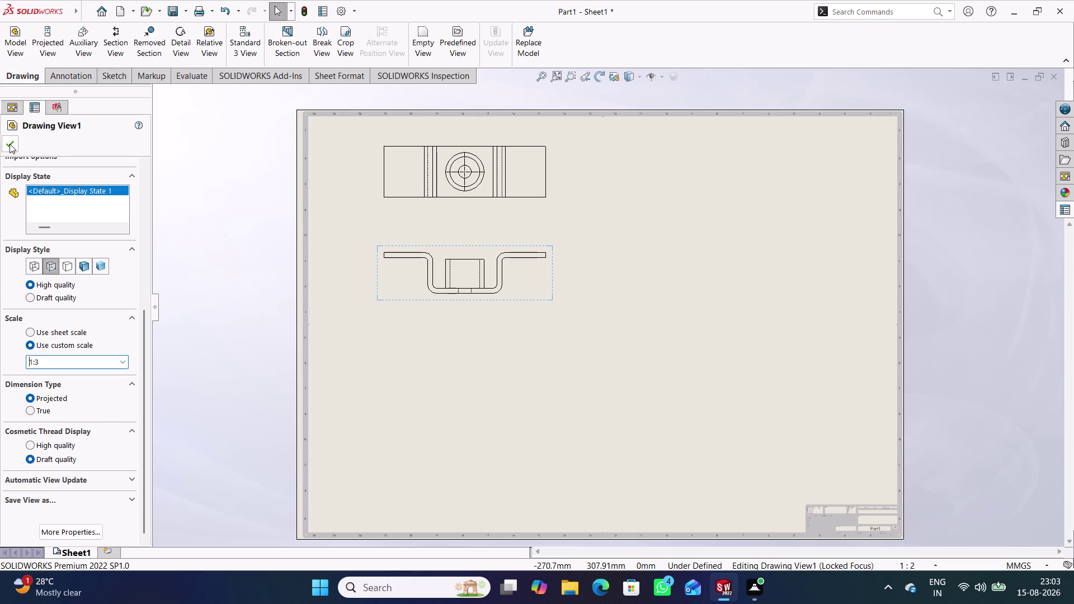
click(5, 144)
Move the top and front views together toward the sheet's upper left.
click(176, 217)
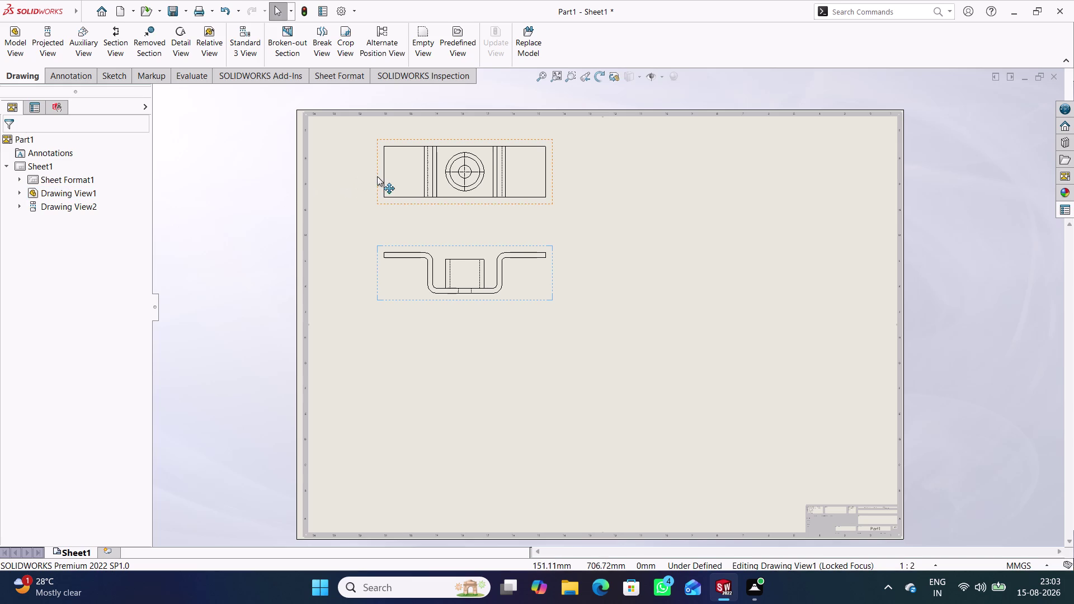
drag(380, 174, 356, 172)
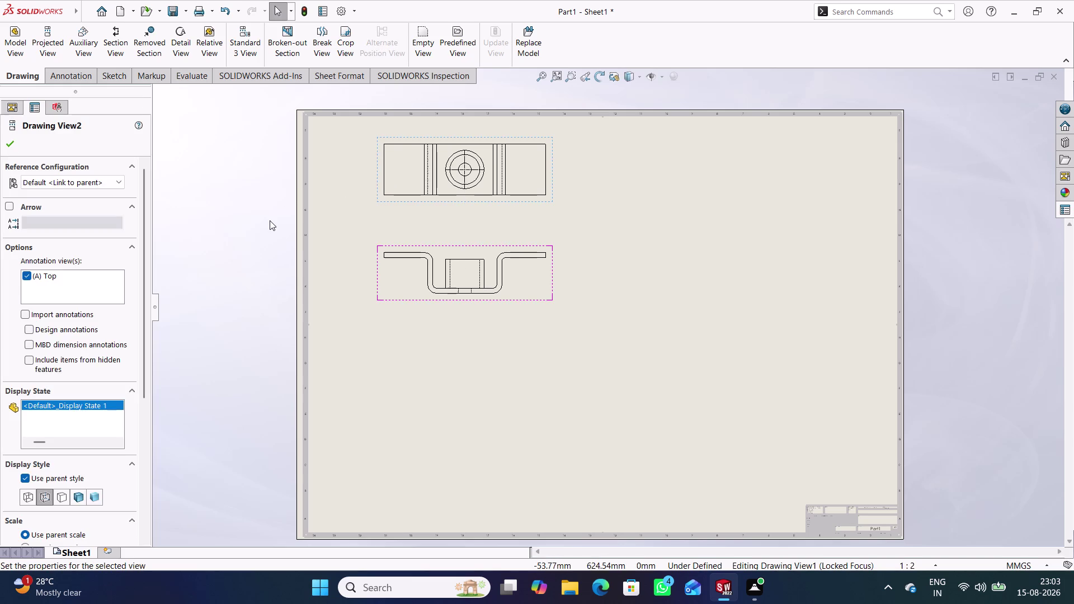
click(269, 221)
drag(374, 273, 371, 272)
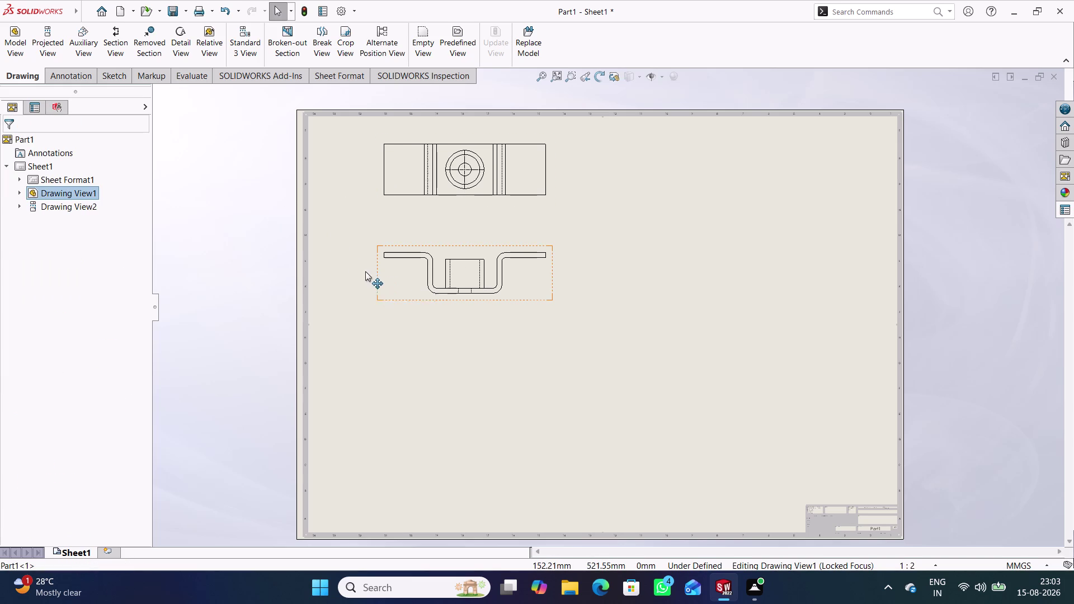
drag(371, 272, 320, 266)
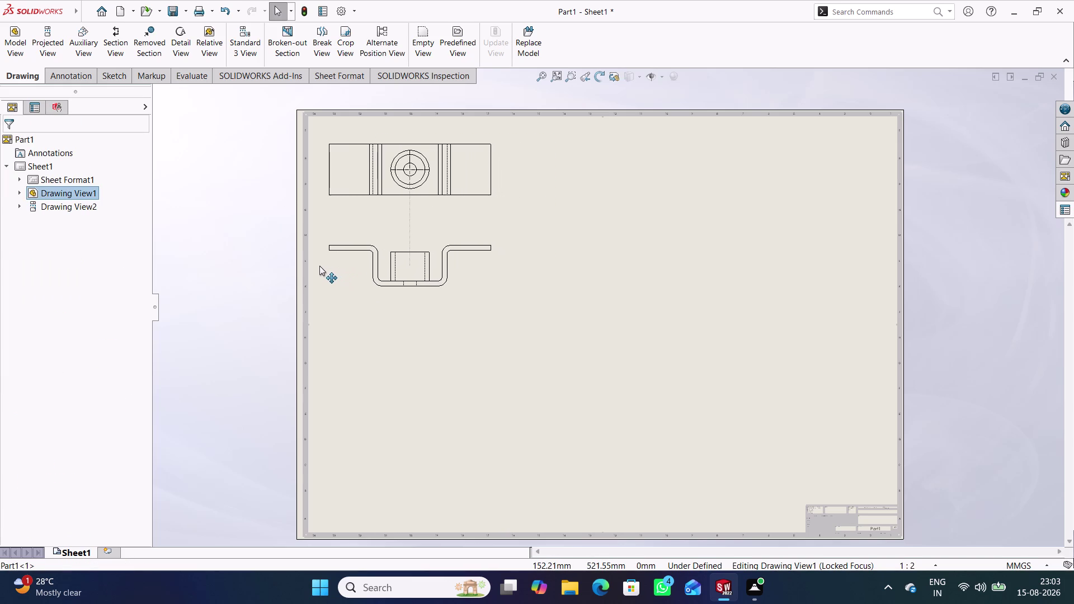
drag(320, 265, 321, 250)
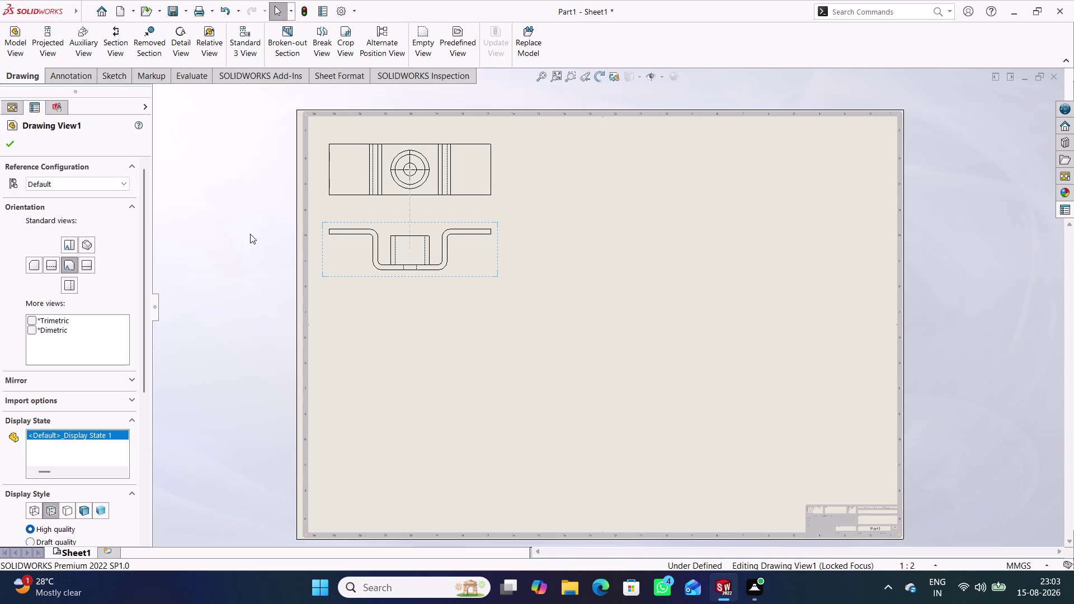
click(246, 218)
Start a model view of the second part with an orientation and hidden lines visible.
click(11, 51)
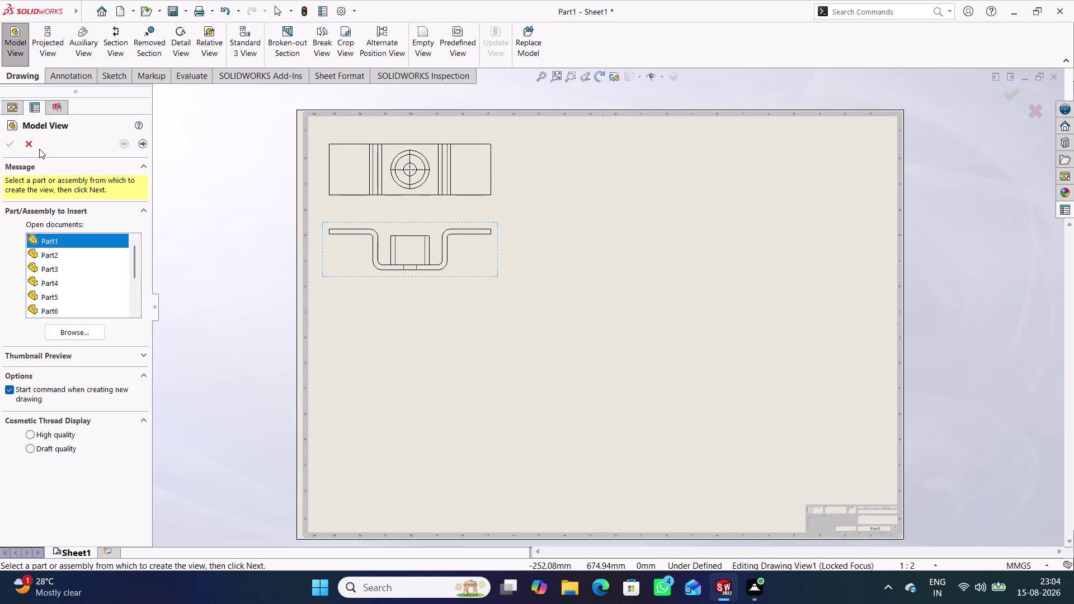
click(71, 257)
double_click(71, 257)
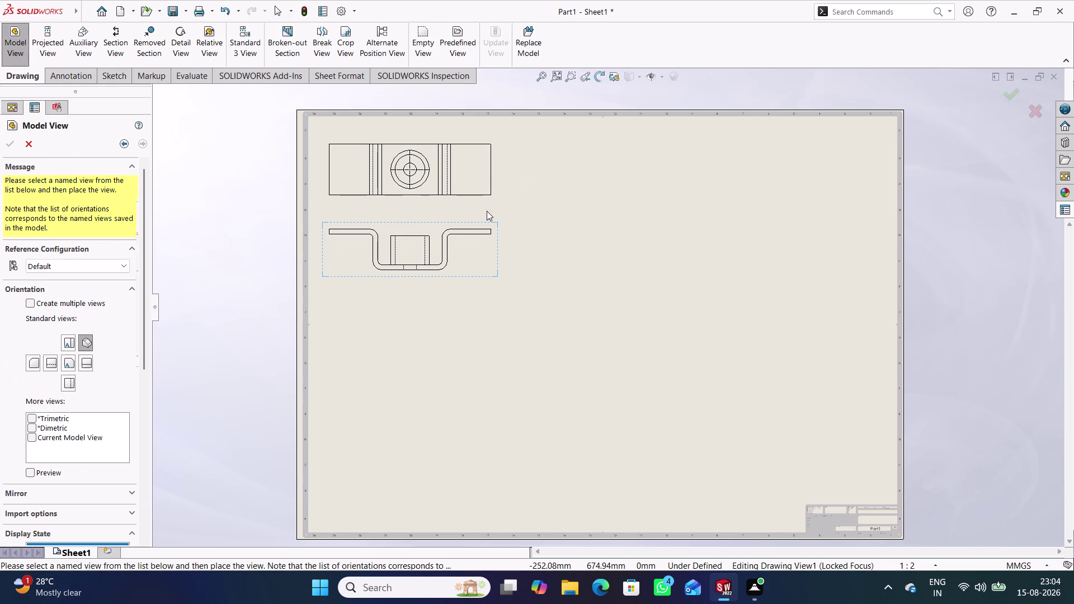
click(70, 364)
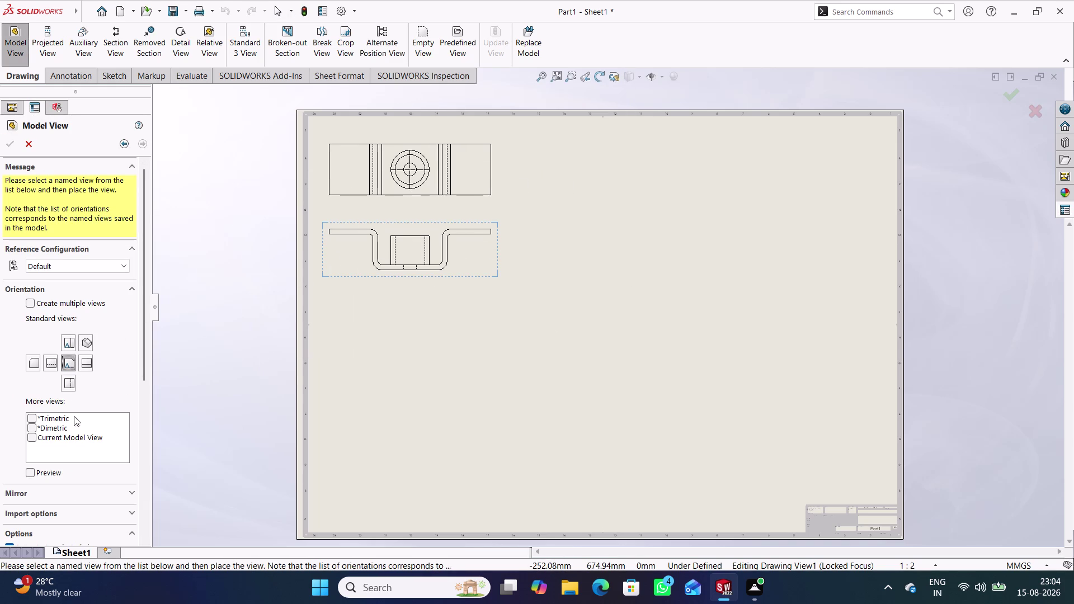
scroll(down, 3)
scroll(down, 3)
scroll(down, 3)
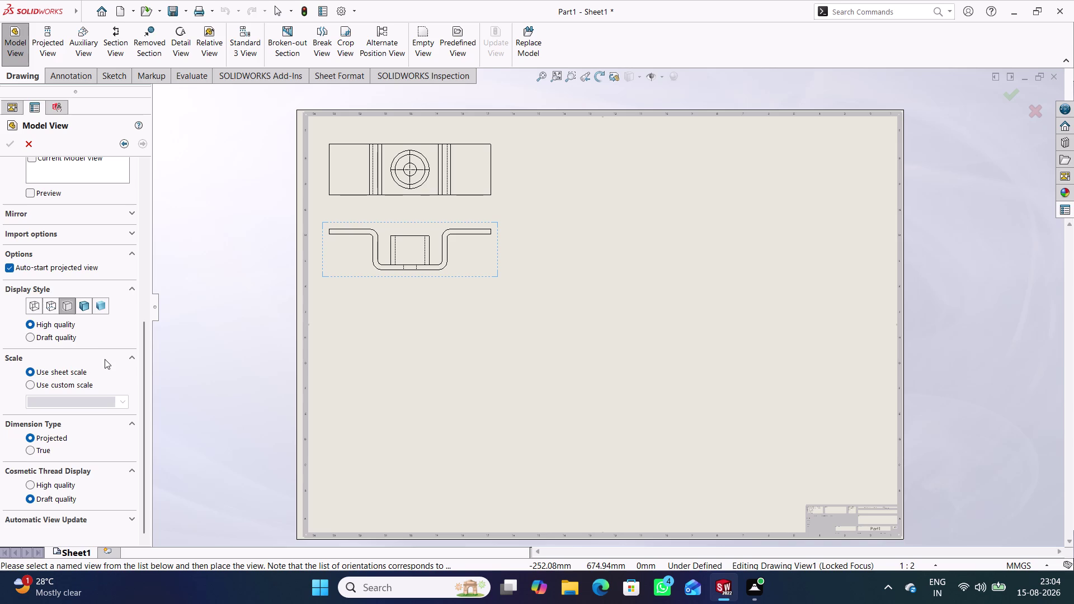
scroll(up, 3)
click(52, 409)
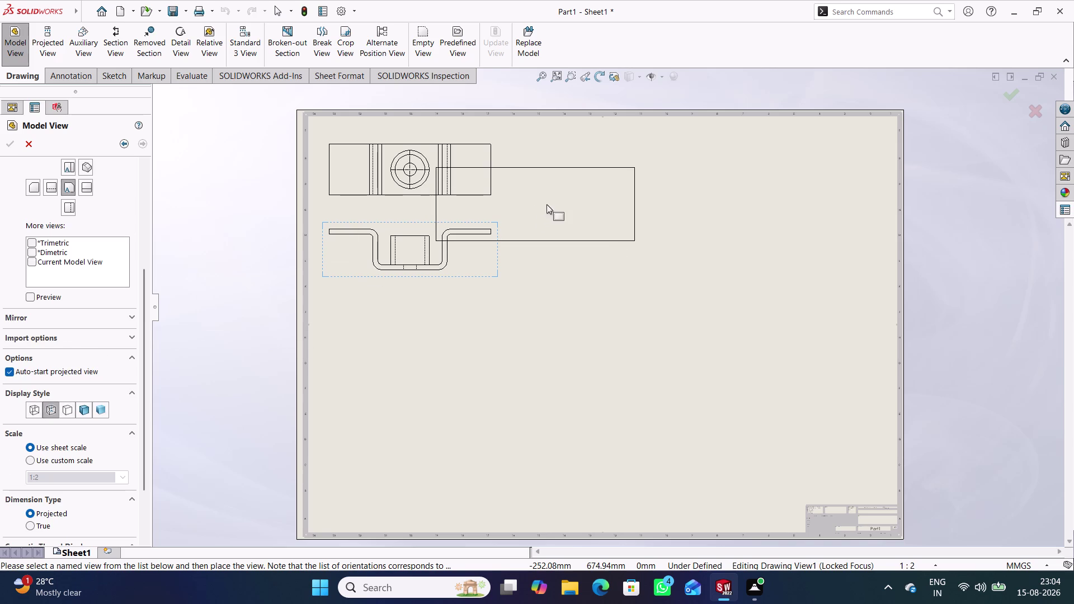
Place the plate view right of the existing views, with a projected circular view.
click(618, 171)
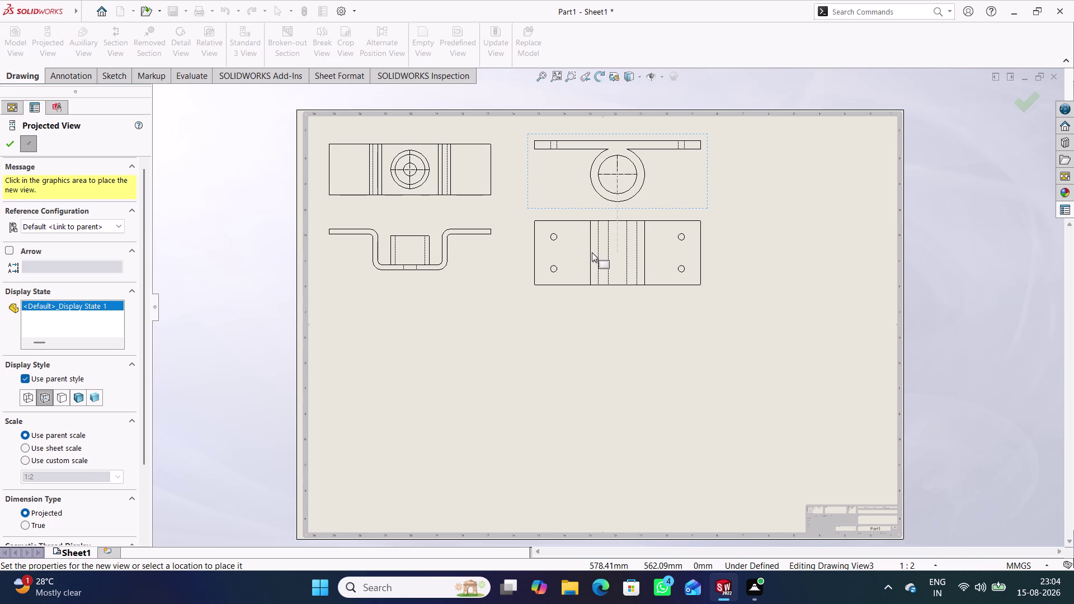
click(592, 252)
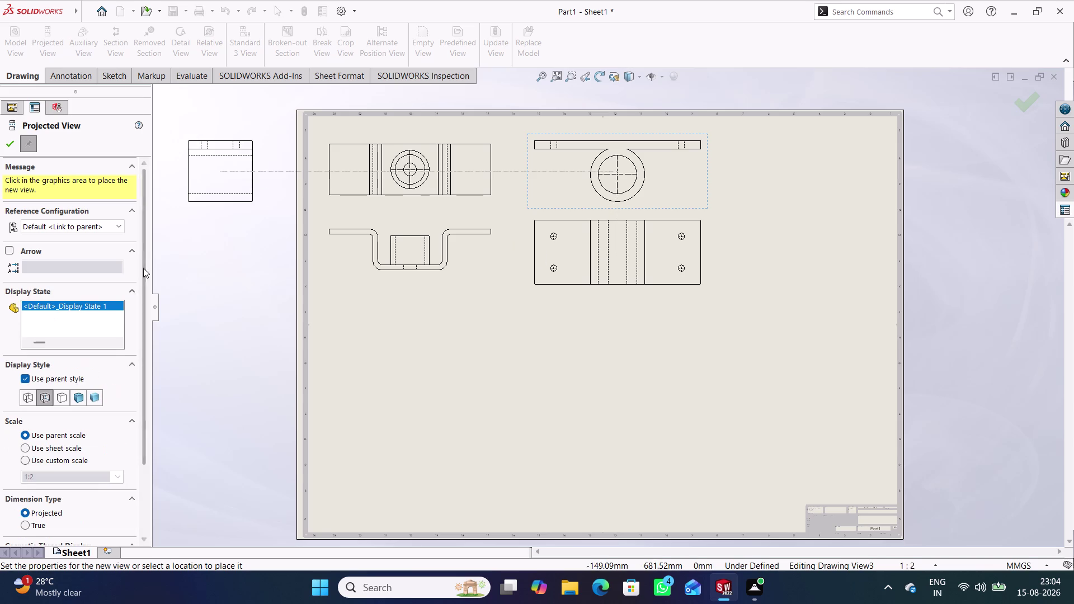
click(14, 146)
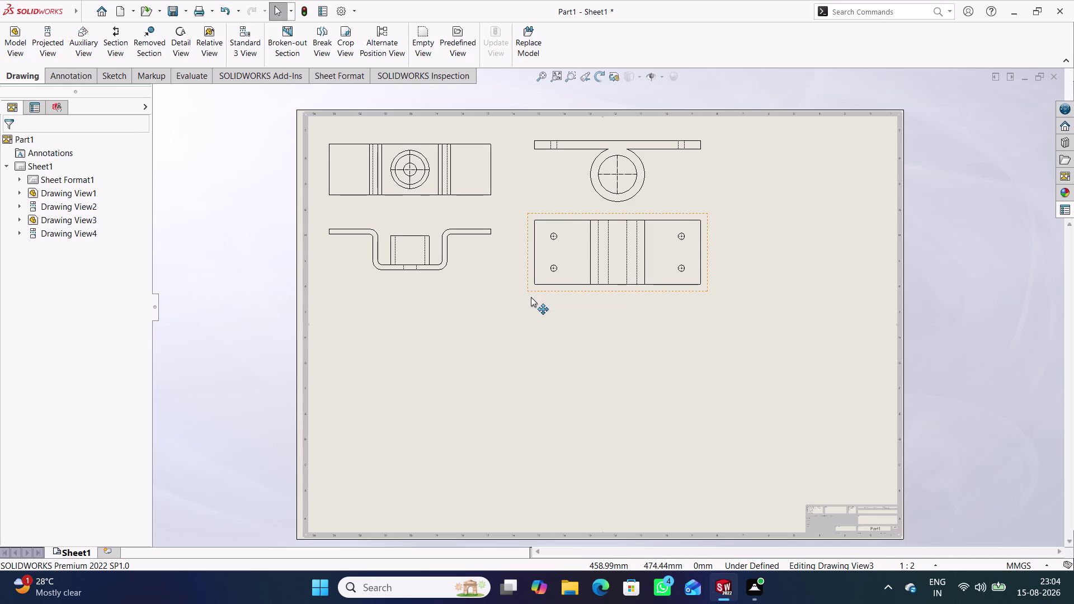
Drag the new plate and circular views around the right side of the sheet.
drag(531, 297, 589, 301)
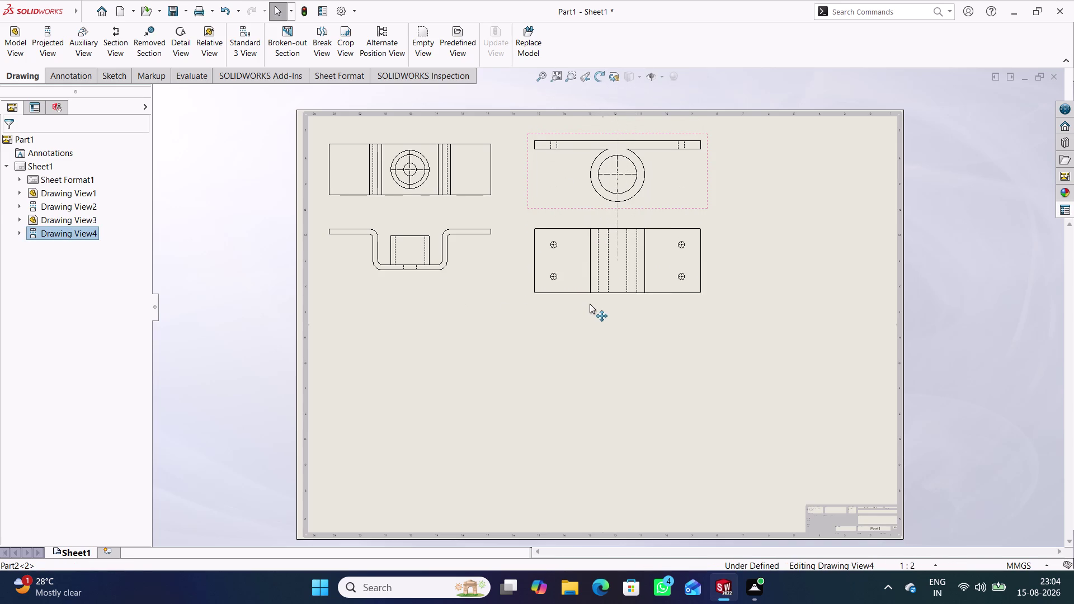
drag(589, 302, 590, 304)
drag(568, 305, 572, 167)
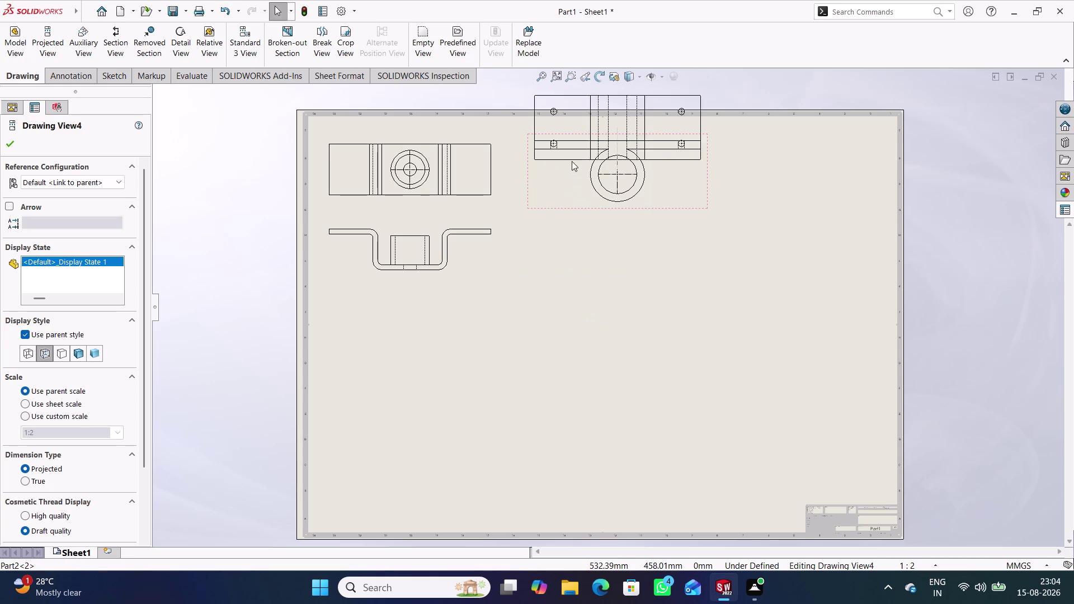
drag(572, 168, 570, 139)
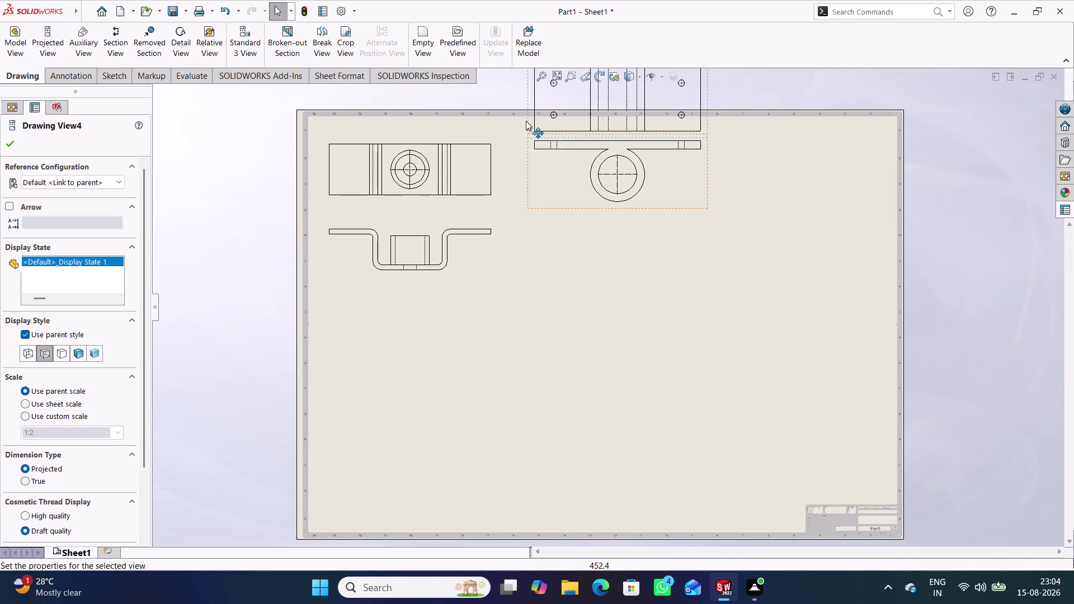
drag(526, 121, 563, 297)
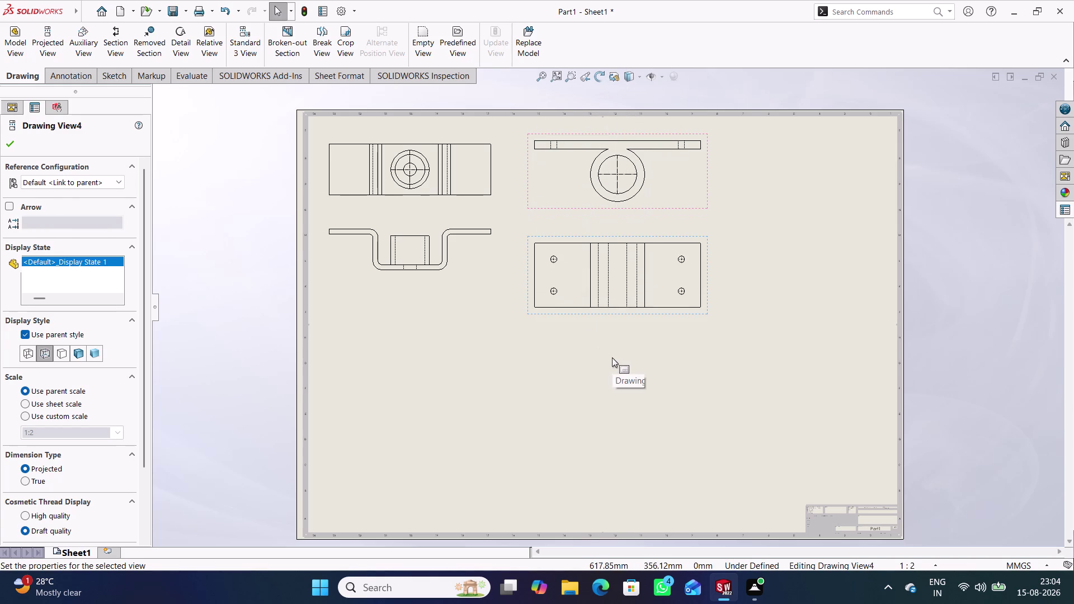
Undo repeatedly to delete Drawing View3 and Drawing View4.
click(612, 357)
key(ctrl+z)
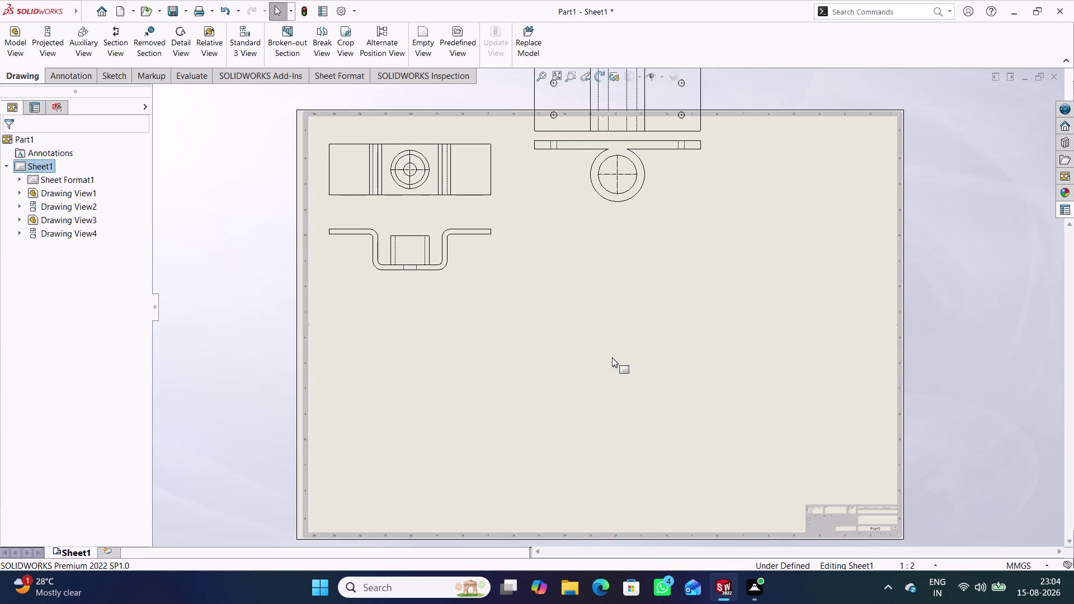
key(ctrl+z)
key(ctrl+z)
key(ctrl+z)
key(ctrl+z)
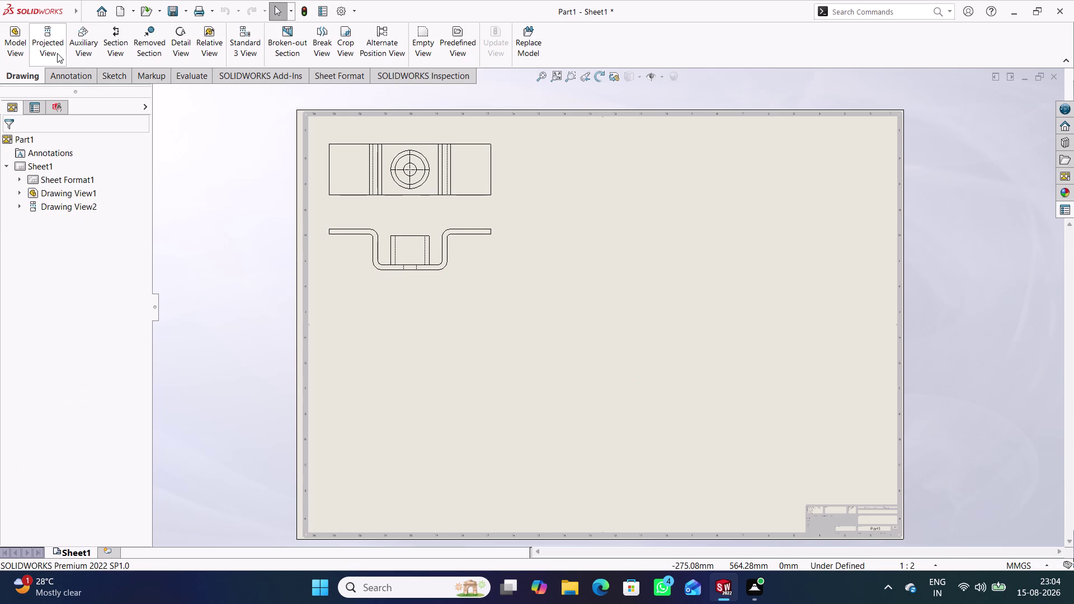
Insert a model view of the second part and place the plate view at upper right.
click(27, 51)
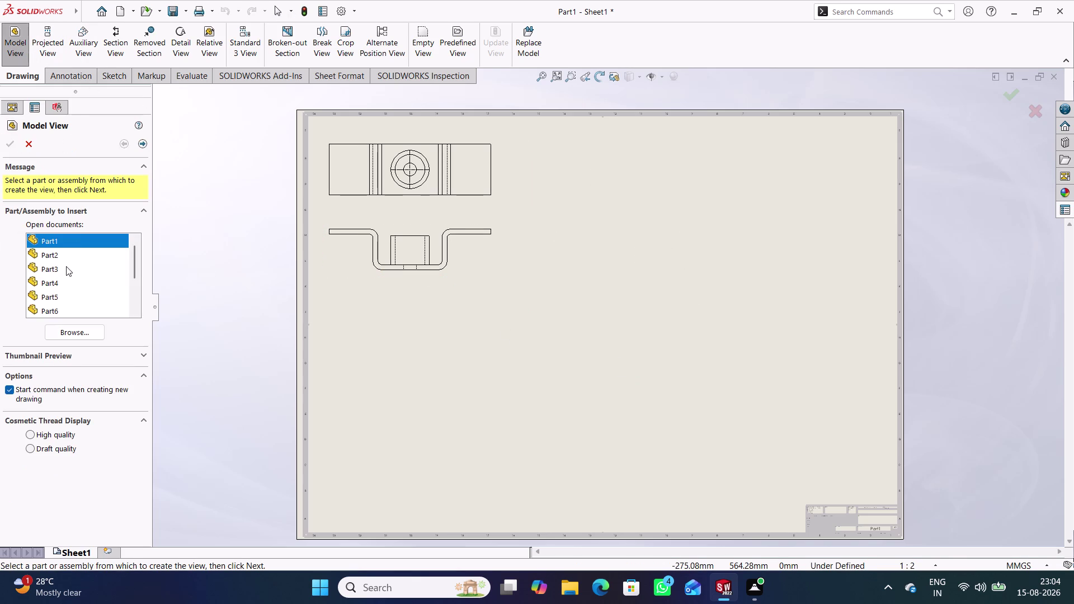
double_click(67, 259)
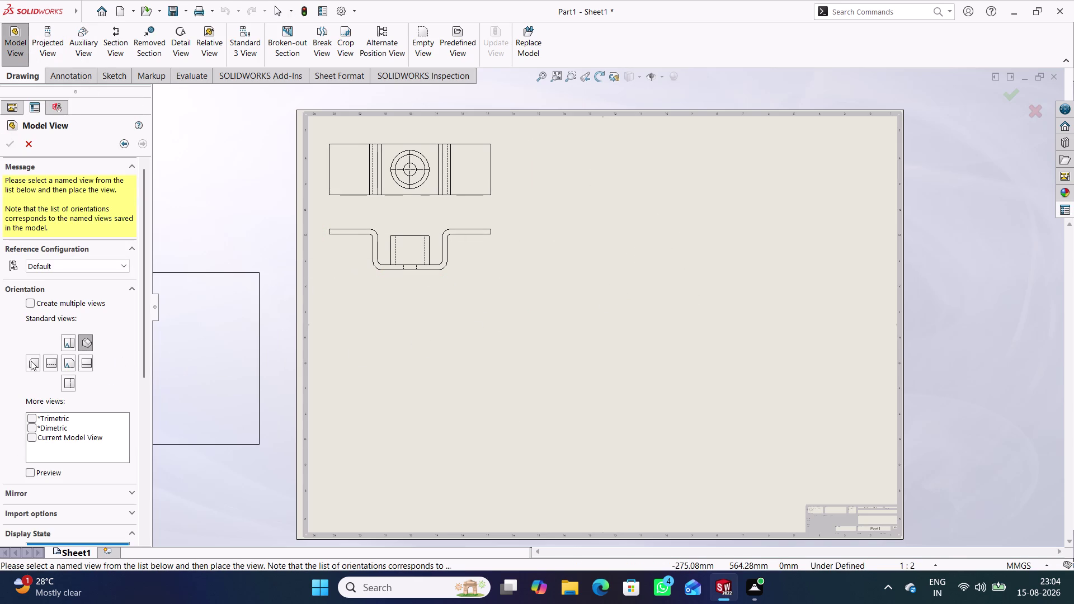
click(66, 360)
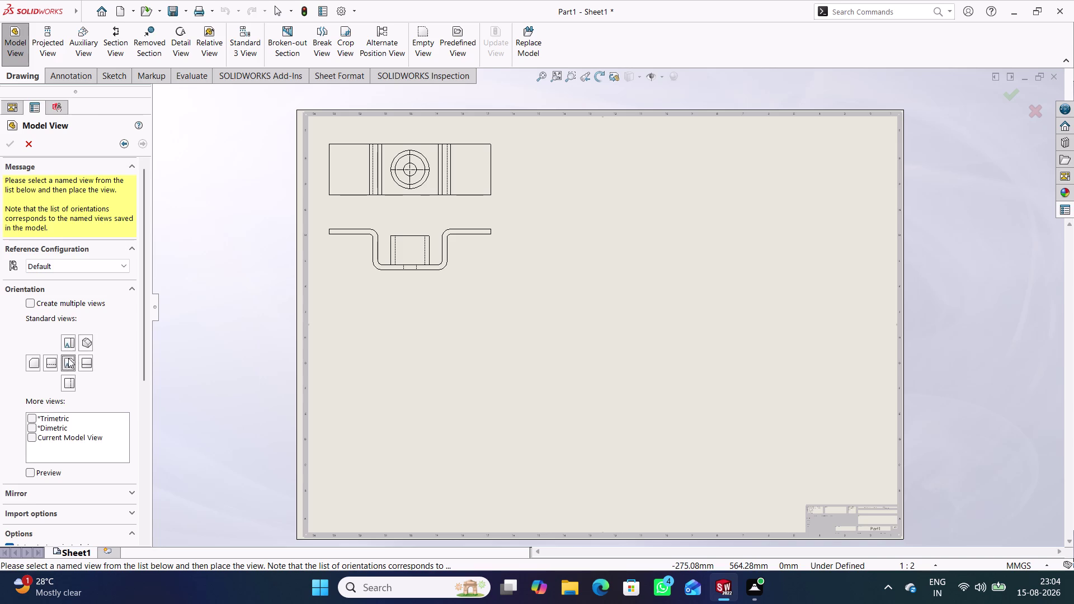
scroll(down, 3)
click(56, 478)
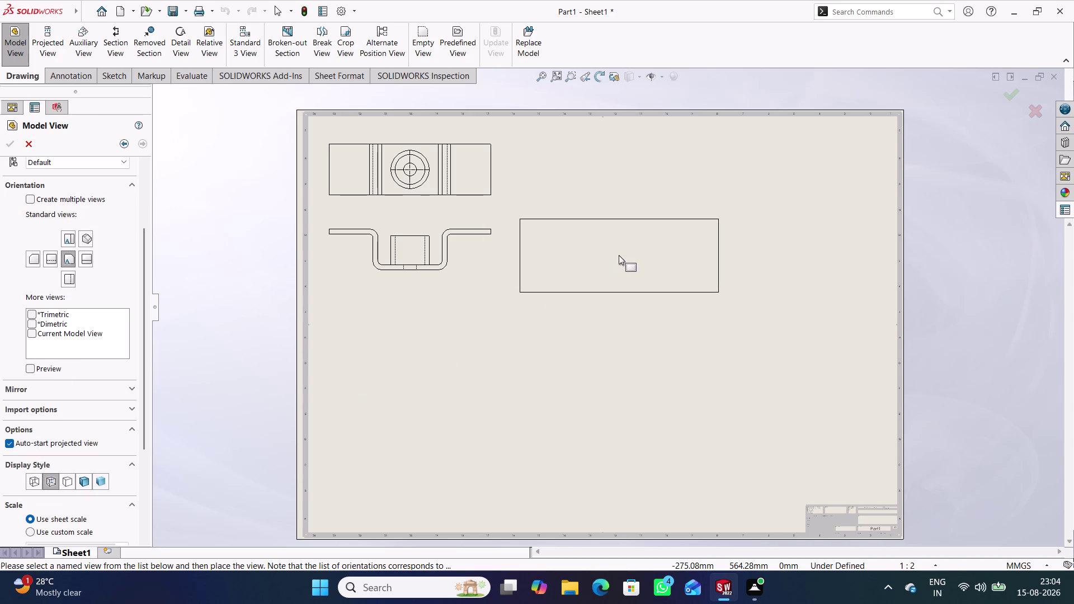
click(619, 255)
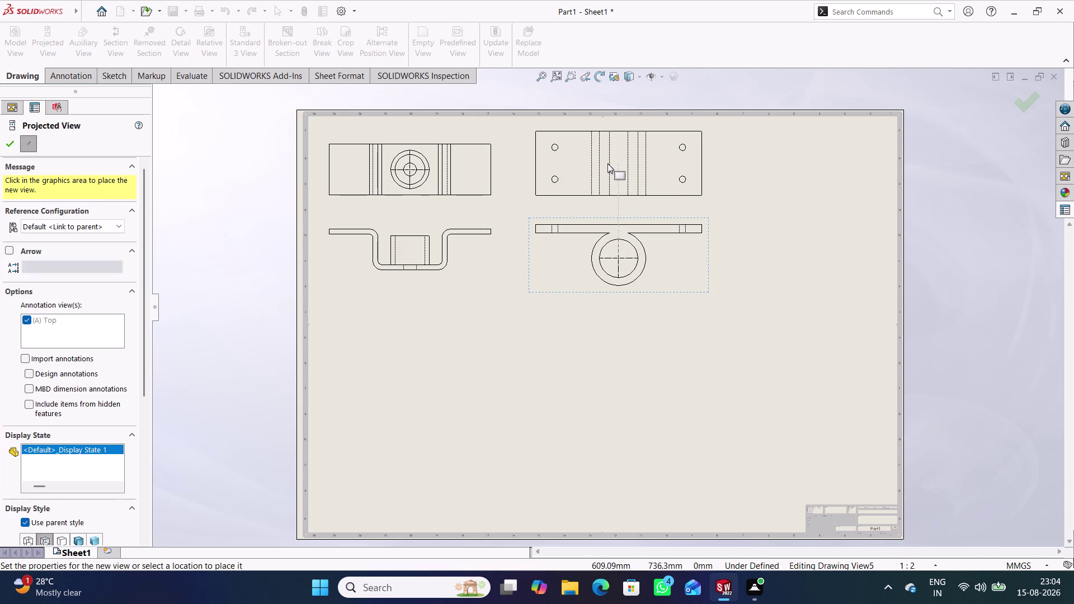